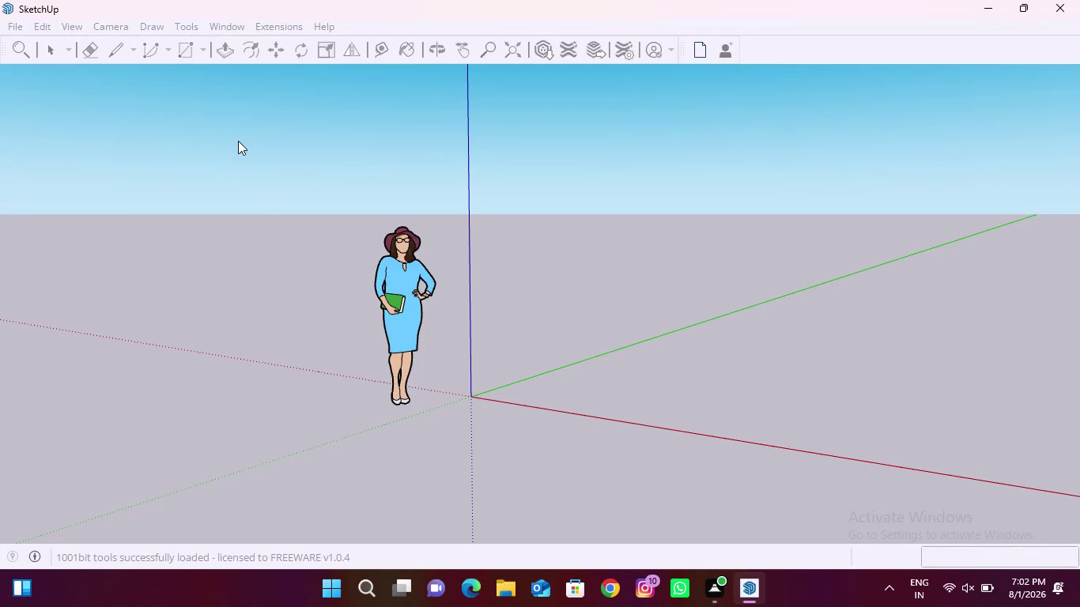
Close the Extension Errors notice and delete the default scale figure.
drag(252, 186, 521, 401)
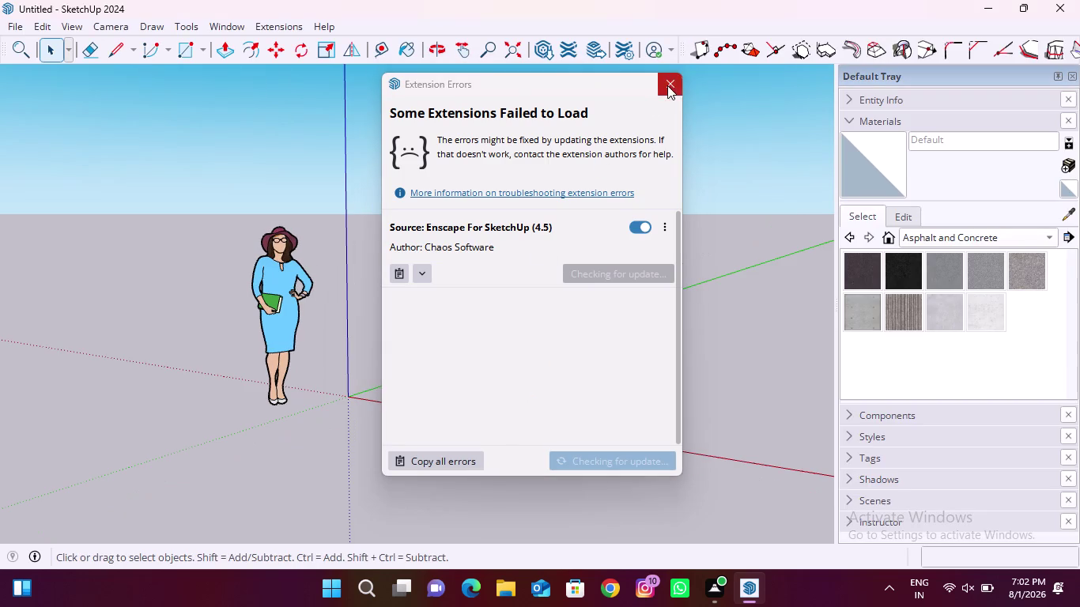
click(667, 86)
drag(140, 210, 369, 429)
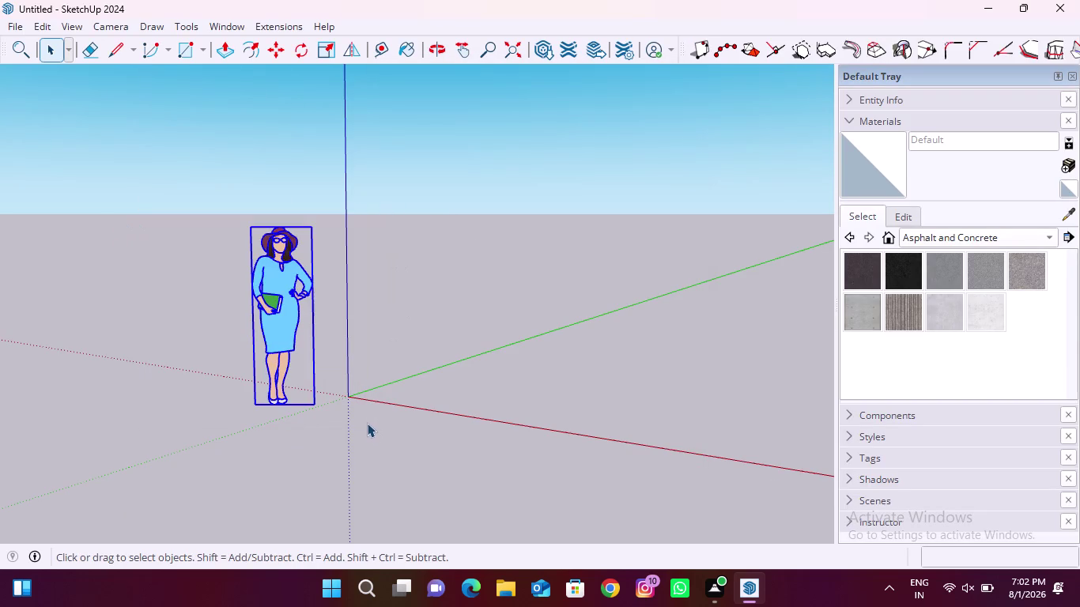
key(Delete)
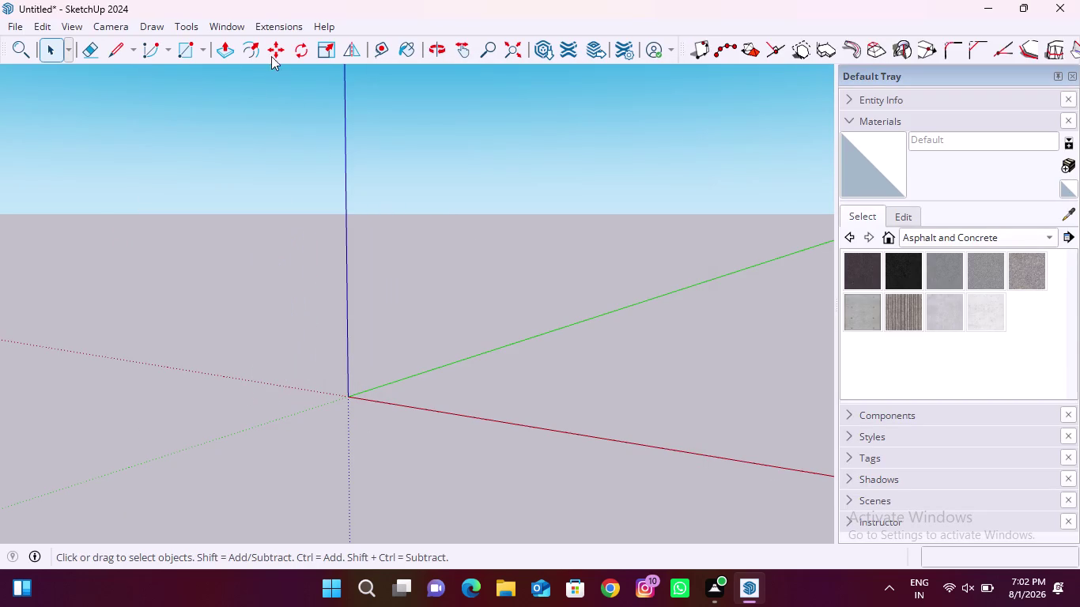
Start a test line along the red axis, then cancel it.
click(115, 57)
scroll(down, 3)
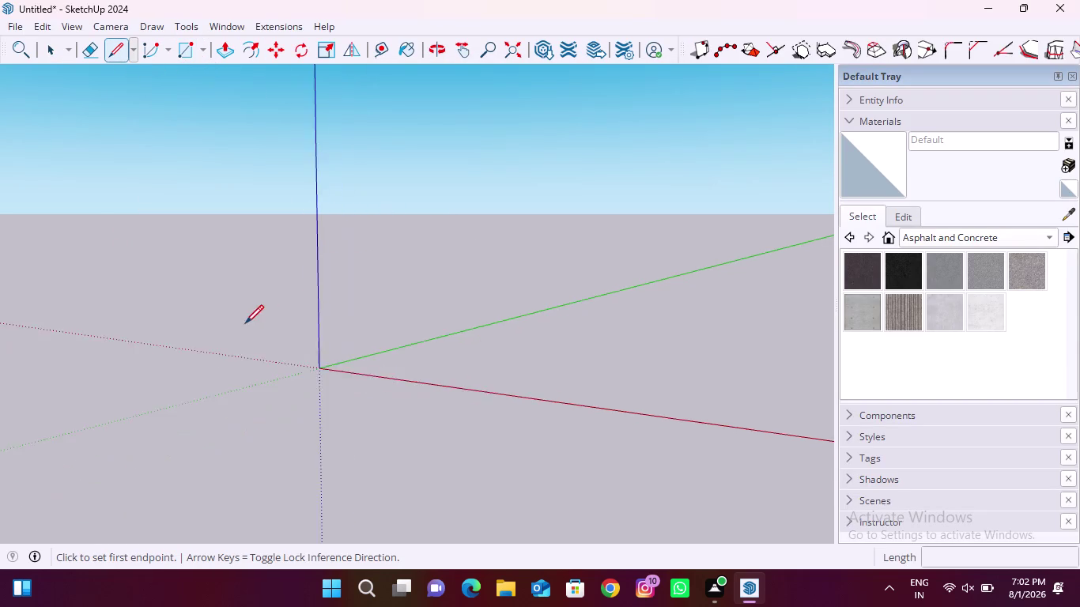
scroll(down, 3)
click(455, 339)
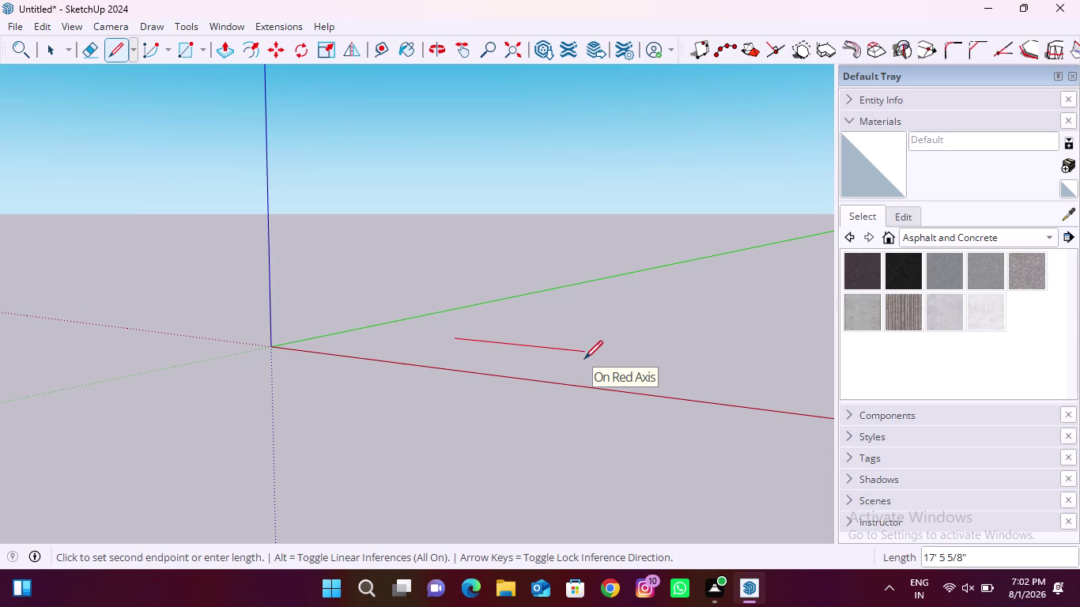
key(Escape)
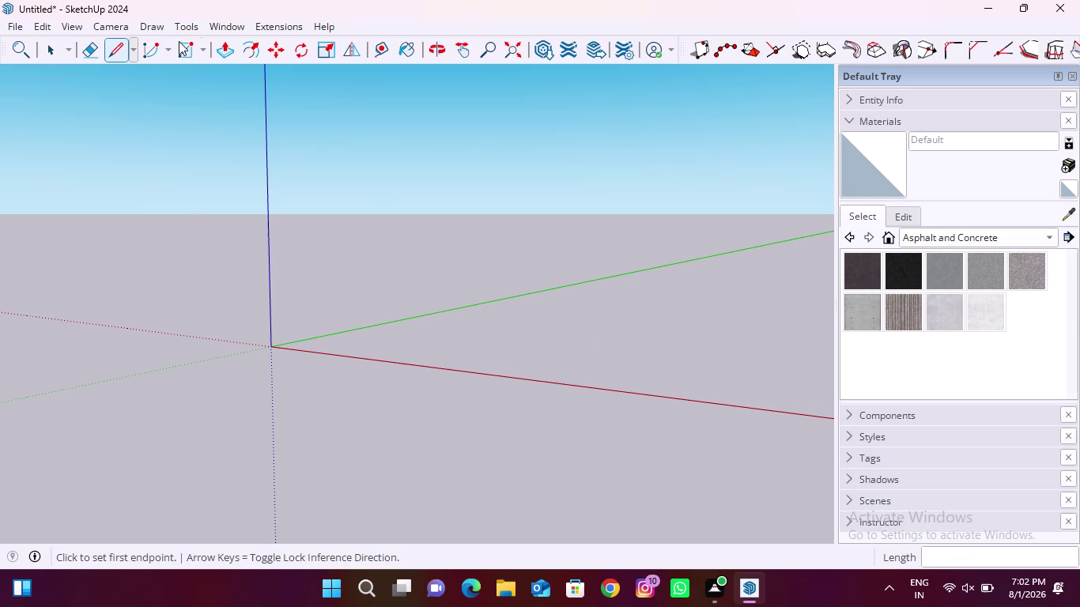
click(181, 31)
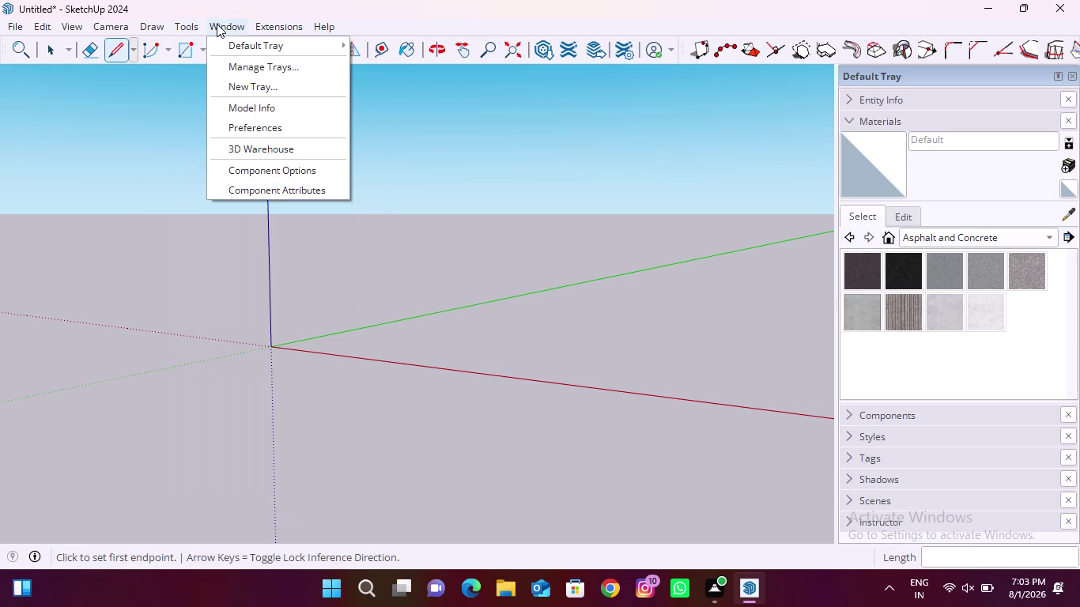
Set model units to Decimal format with 0.00" length precision and check Dimensions.
click(261, 103)
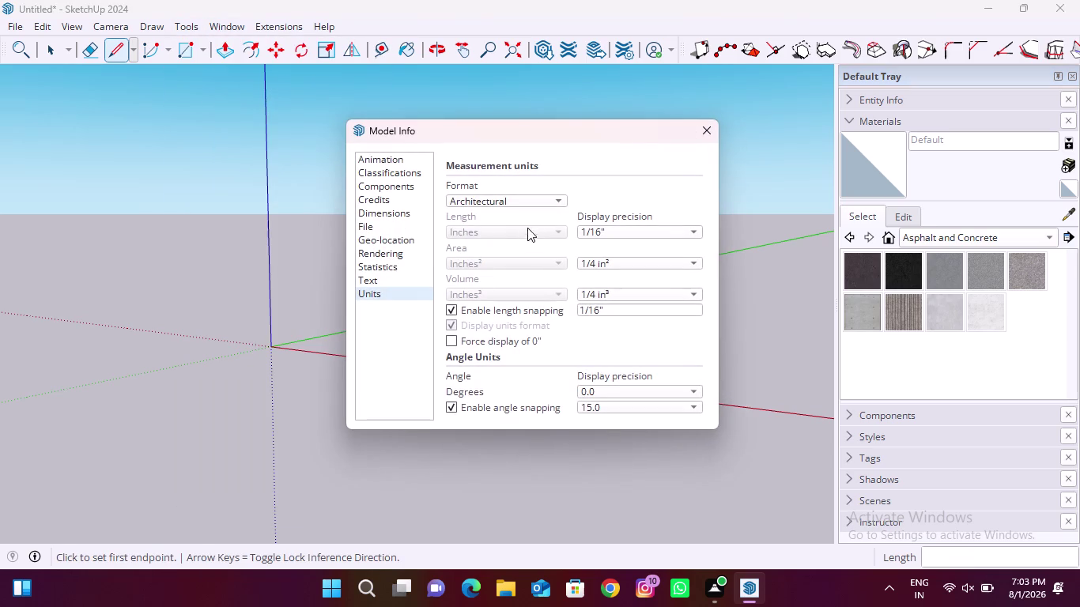
click(563, 203)
click(502, 243)
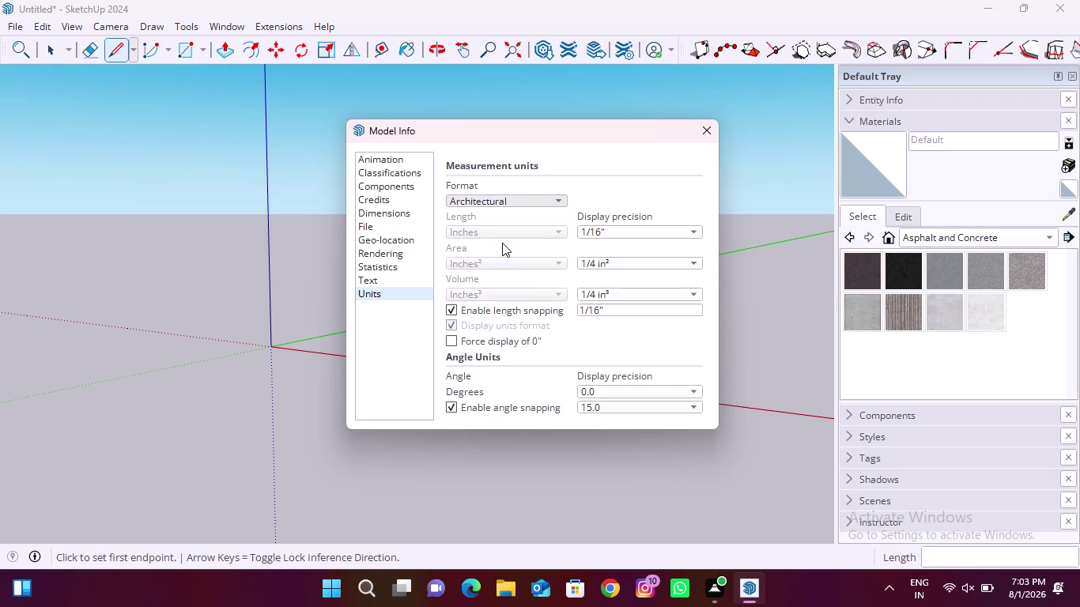
click(530, 233)
click(510, 237)
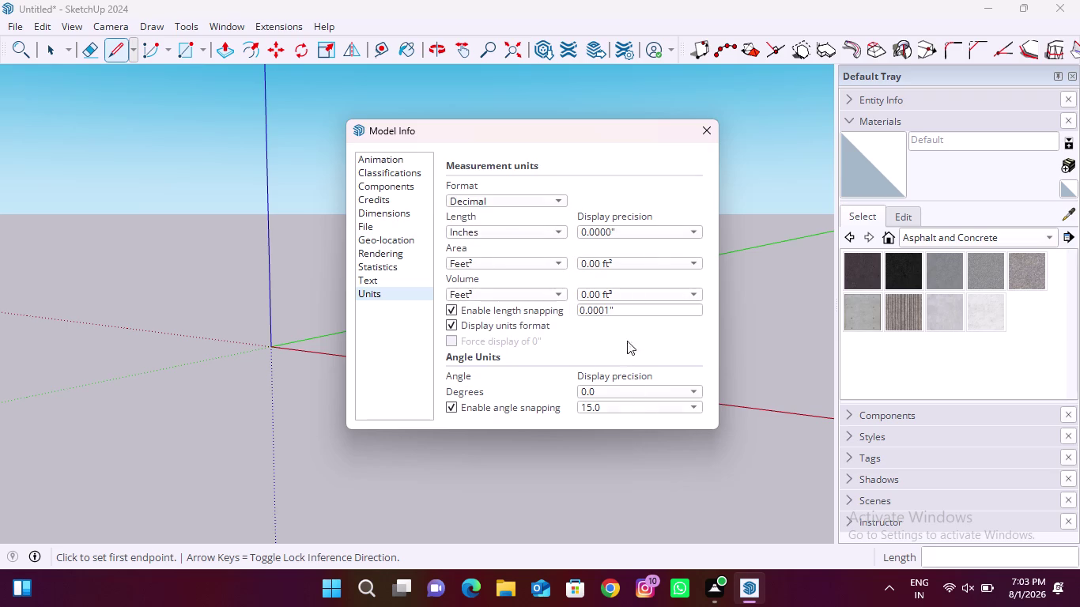
click(653, 233)
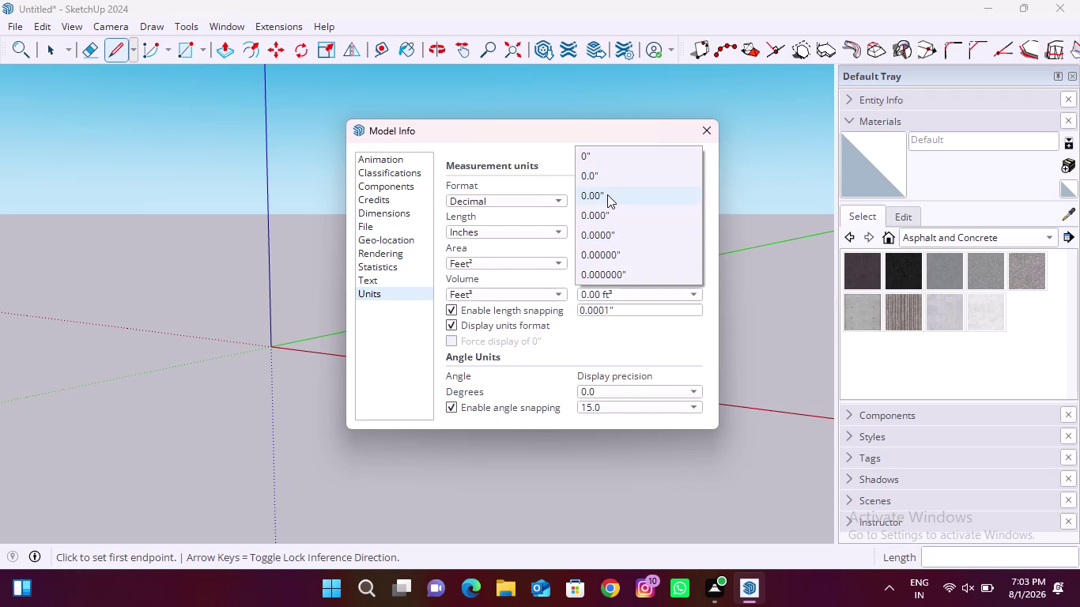
click(607, 195)
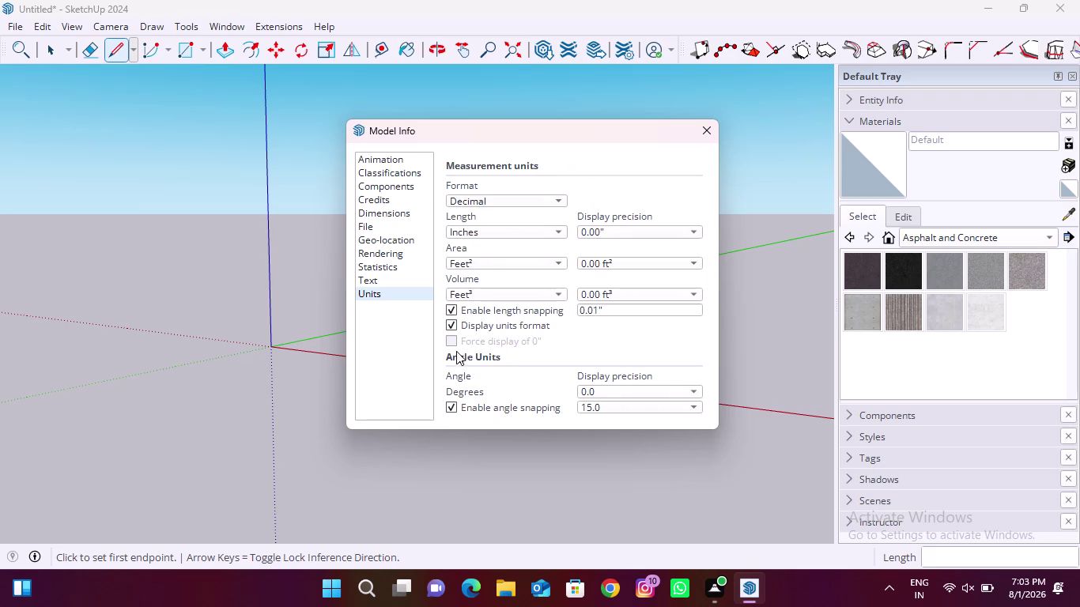
click(391, 213)
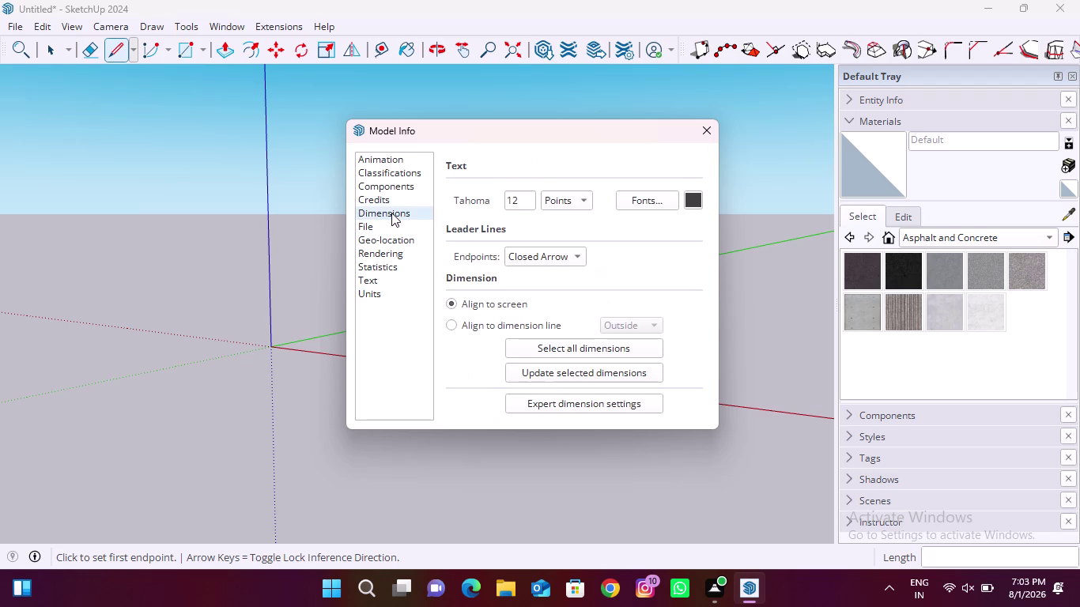
click(708, 125)
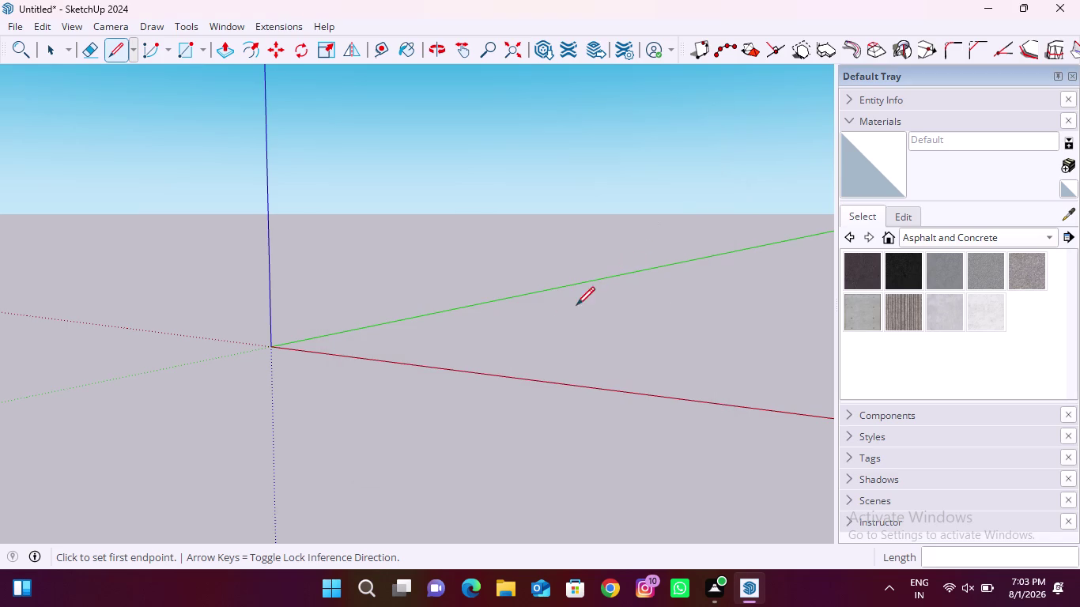
Draw a 10' test line along the red axis.
click(550, 320)
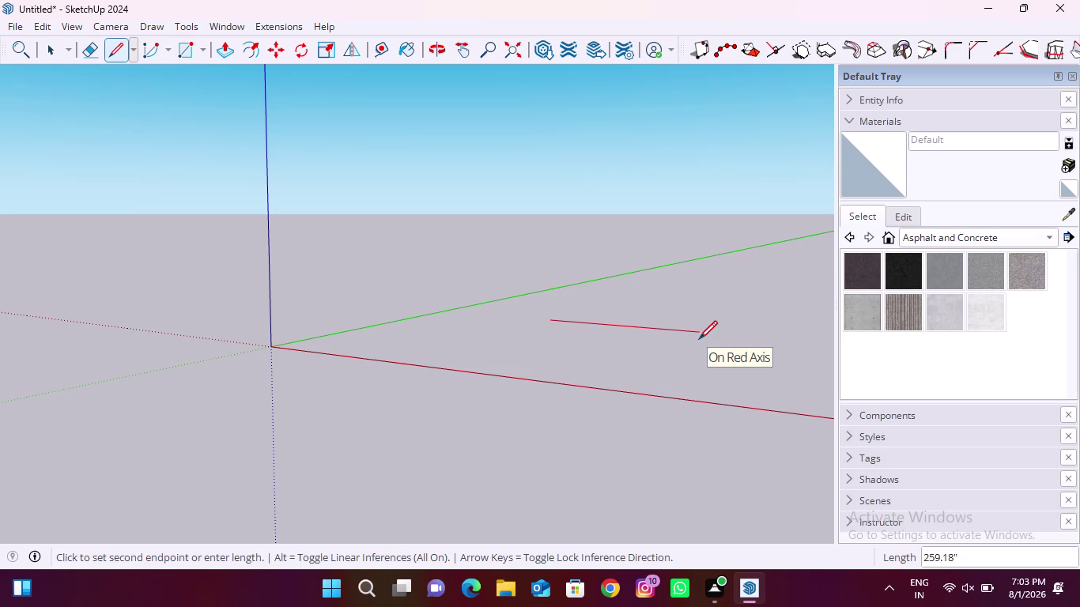
text(10')
key(Return)
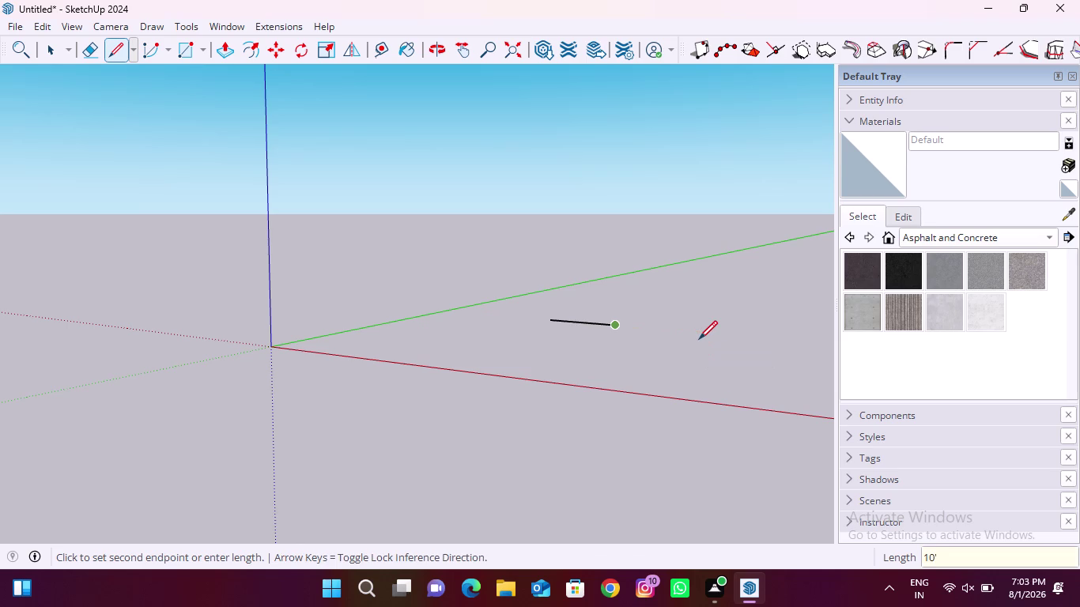
scroll(down, 3)
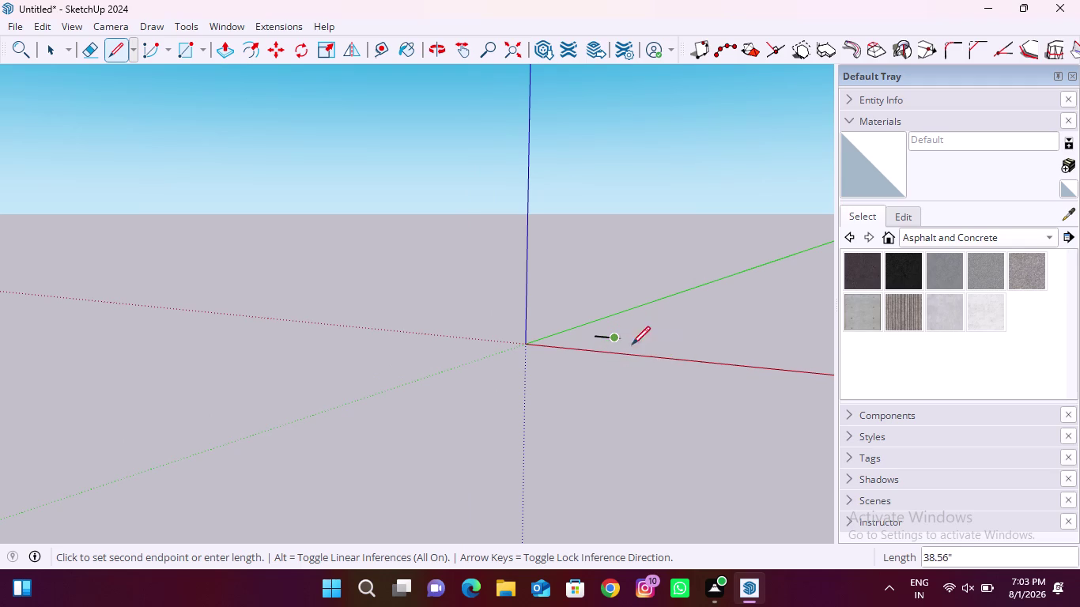
key(Escape)
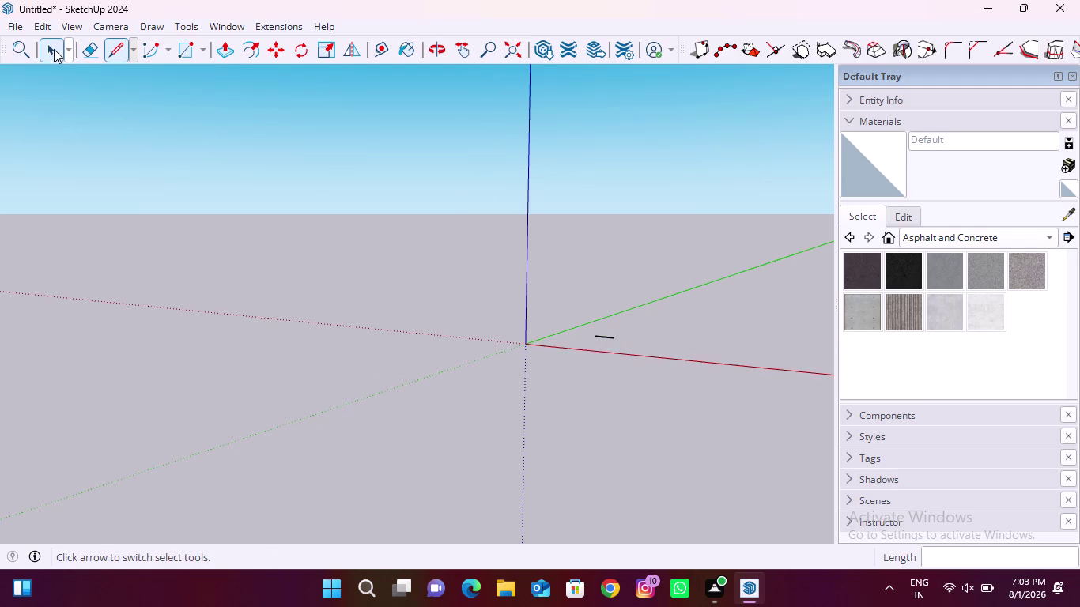
Delete the test line and orbit to look down on the axes.
click(54, 49)
drag(560, 309, 660, 379)
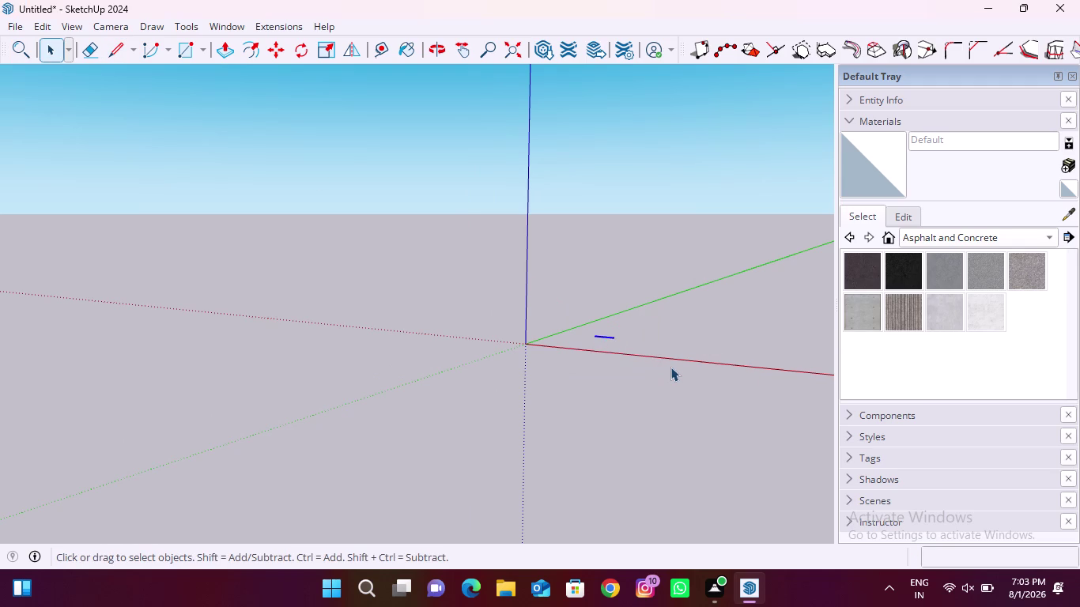
key(Delete)
scroll(down, 3)
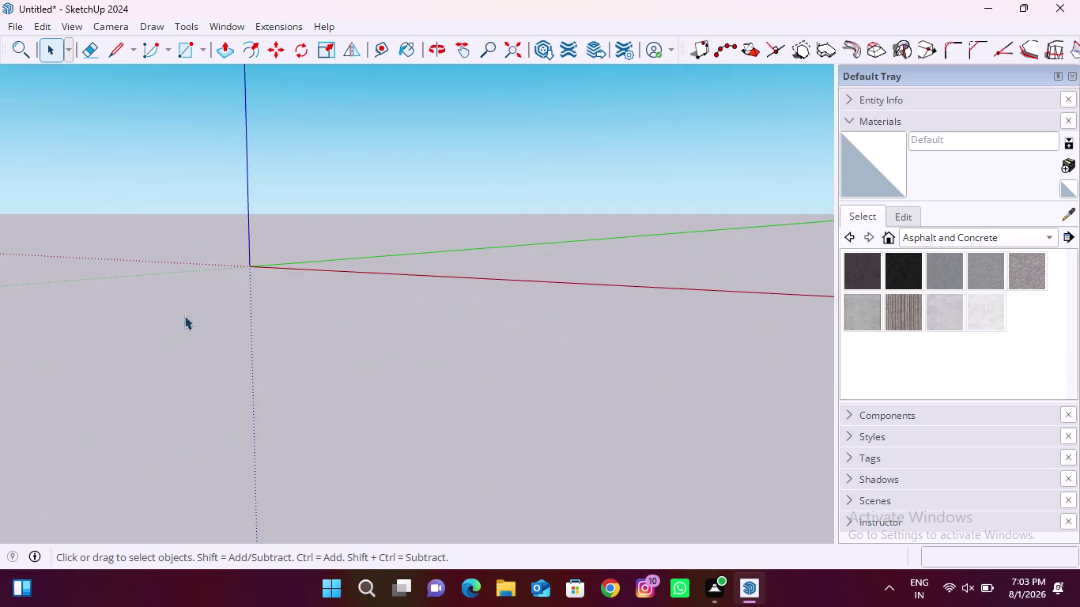
middle_drag(183, 278, 426, 339)
scroll(down, 3)
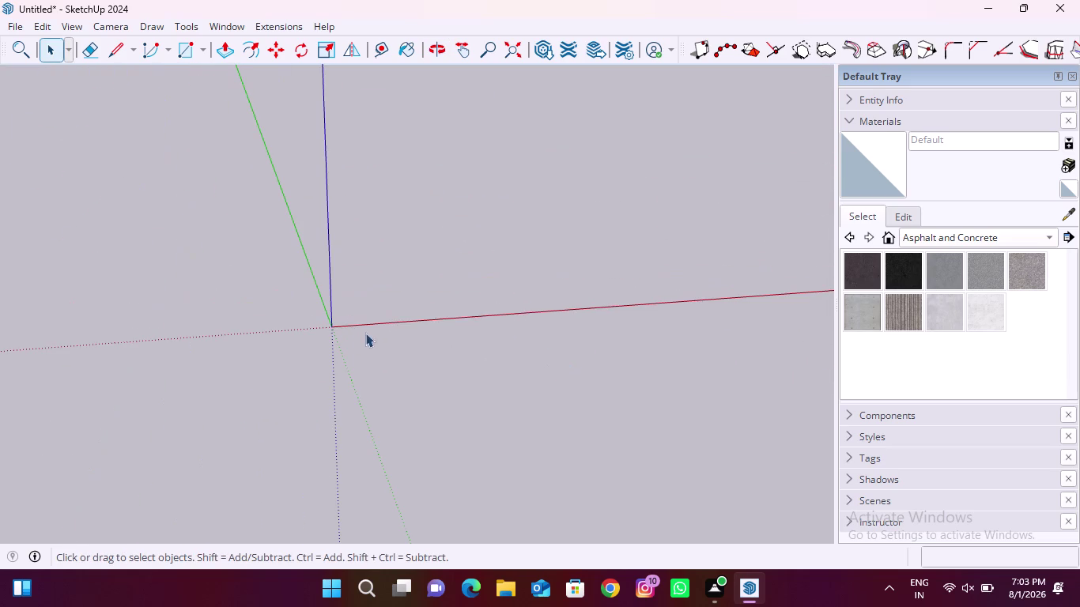
middle_drag(380, 341, 316, 328)
scroll(down, 3)
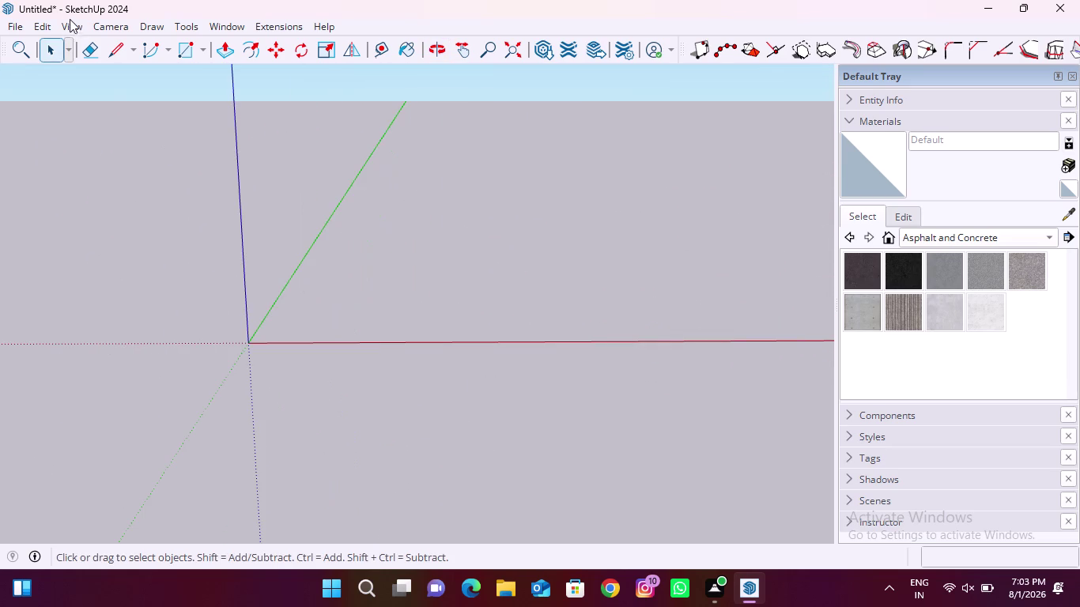
click(19, 27)
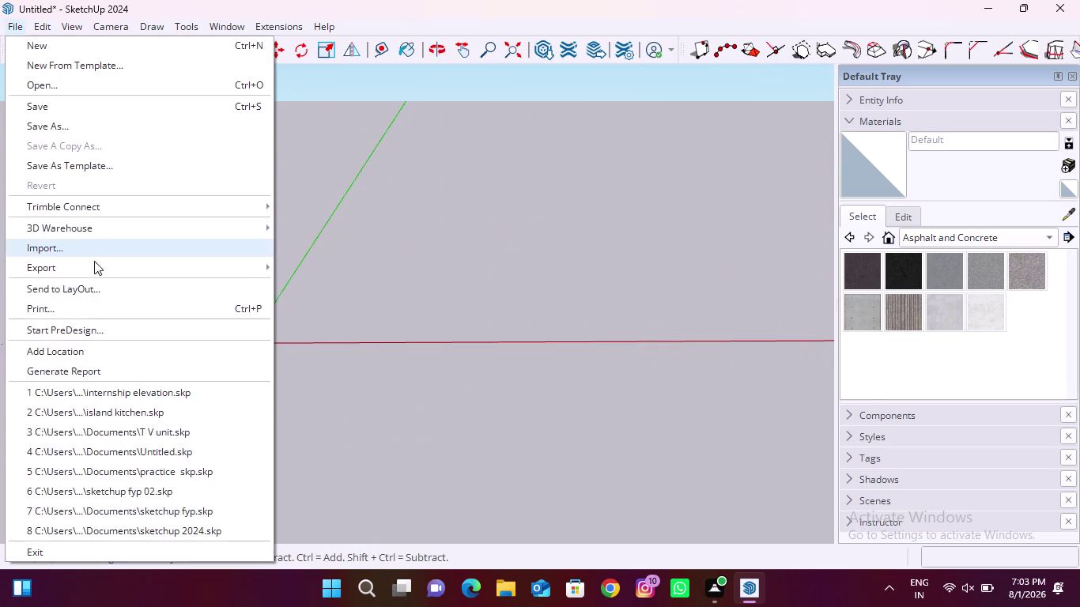
Import the house photo 'download (19)' and place it near the origin.
click(85, 249)
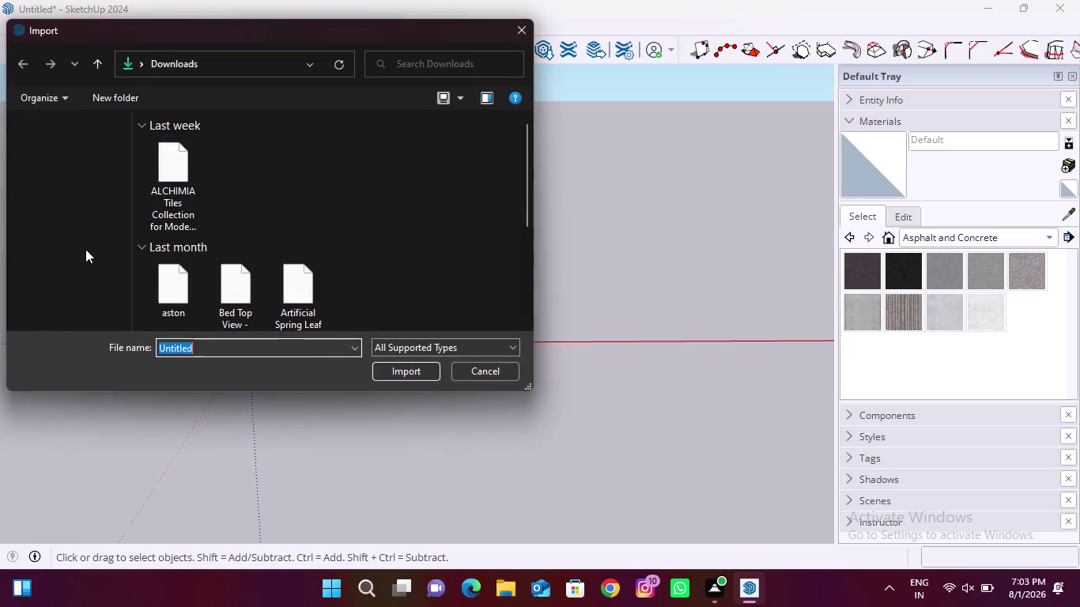
click(179, 174)
click(427, 430)
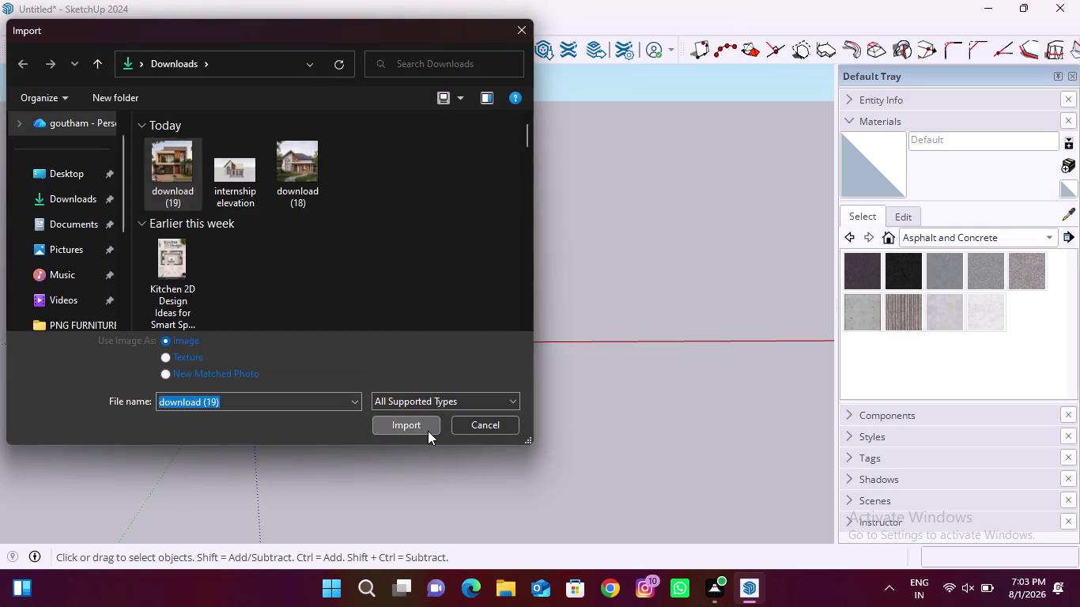
click(311, 321)
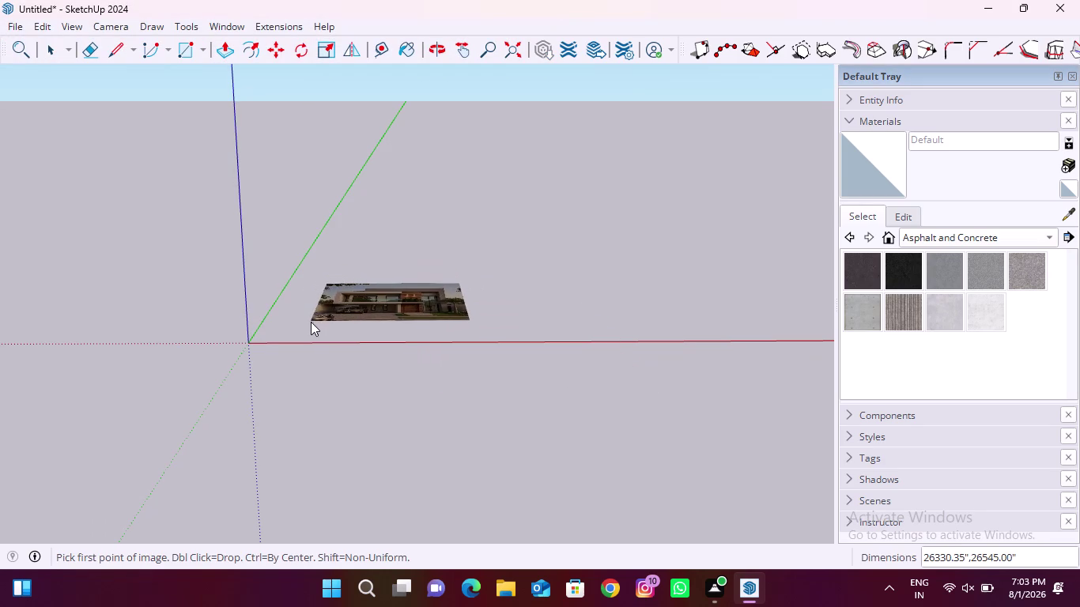
click(432, 269)
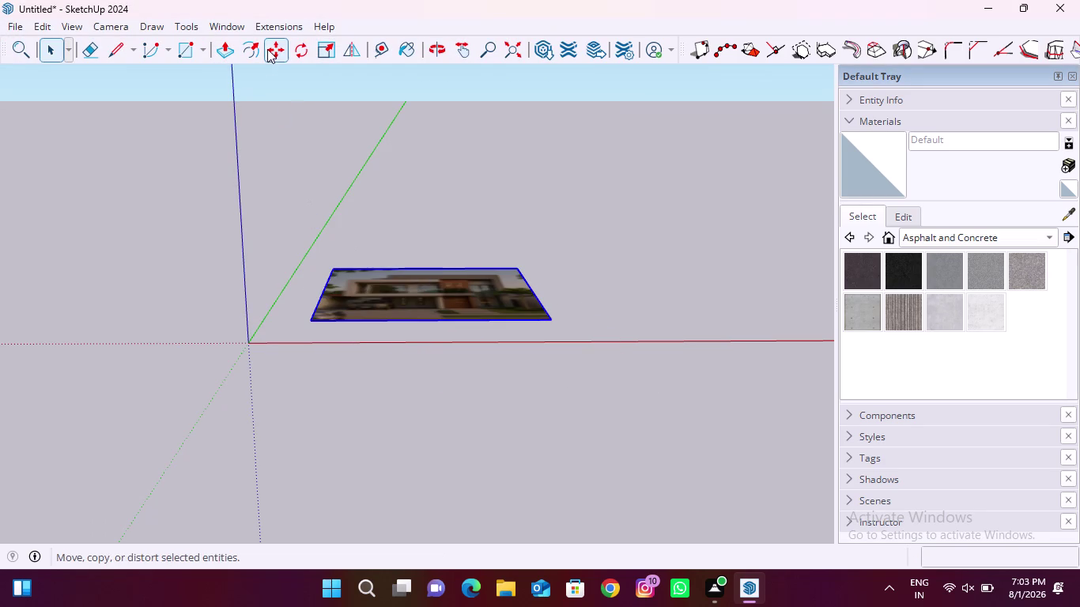
Rotate the photo 90° about the red axis so it stands upright.
drag(292, 47, 303, 66)
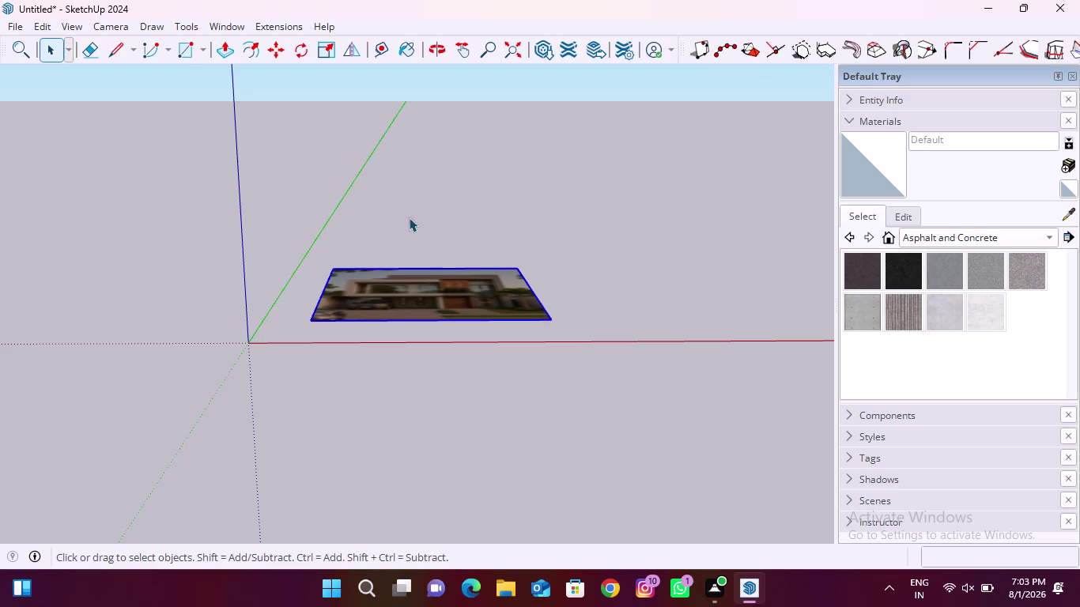
click(302, 55)
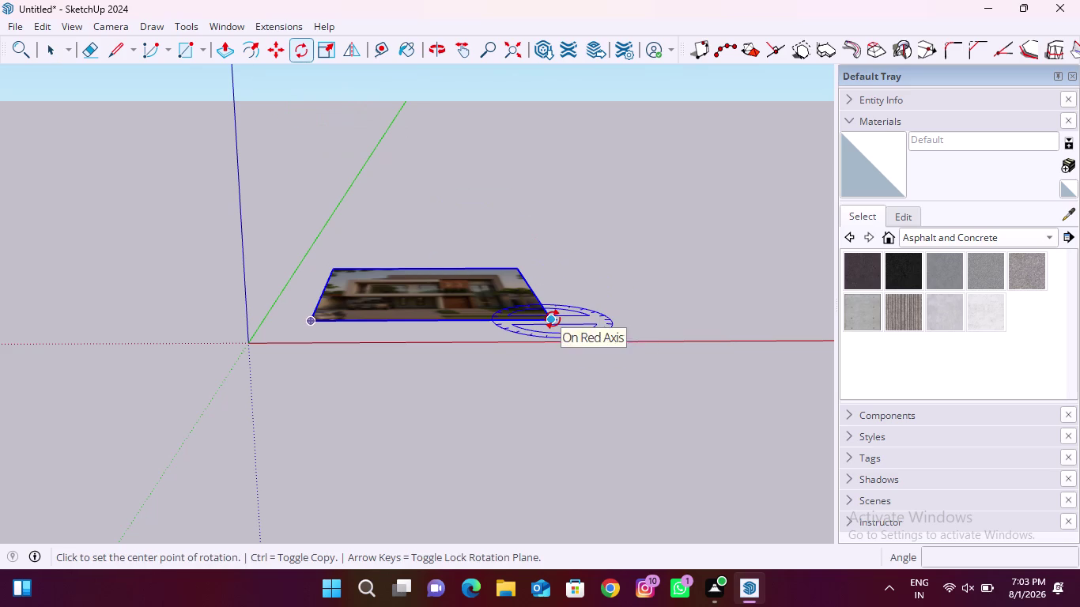
key(Right)
click(553, 317)
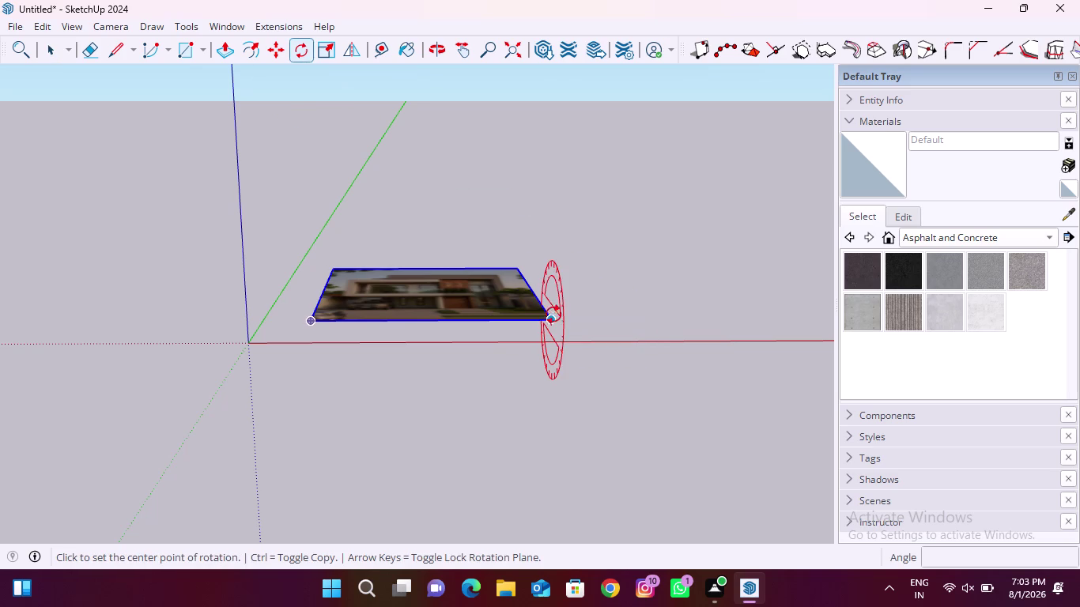
click(518, 260)
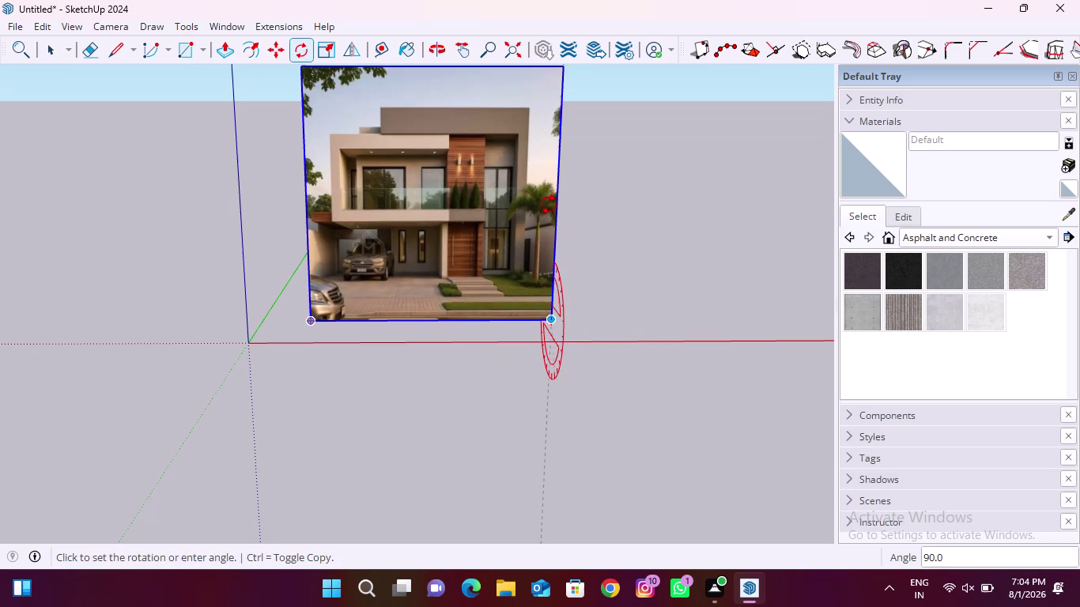
click(548, 205)
scroll(down, 3)
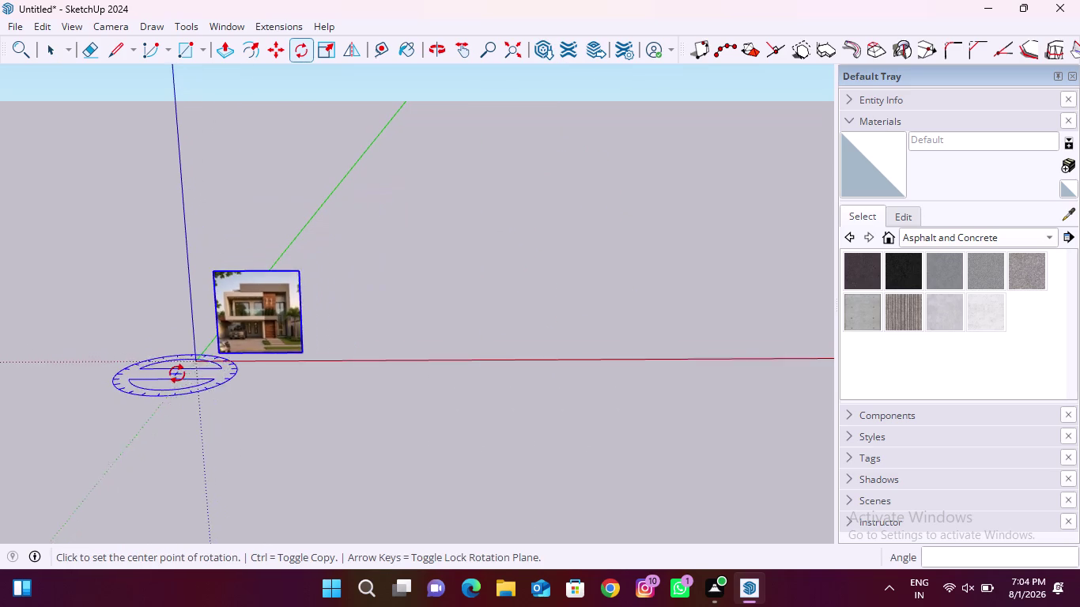
Zoom the view in and out around the upright photo.
key(space)
click(121, 53)
scroll(down, 3)
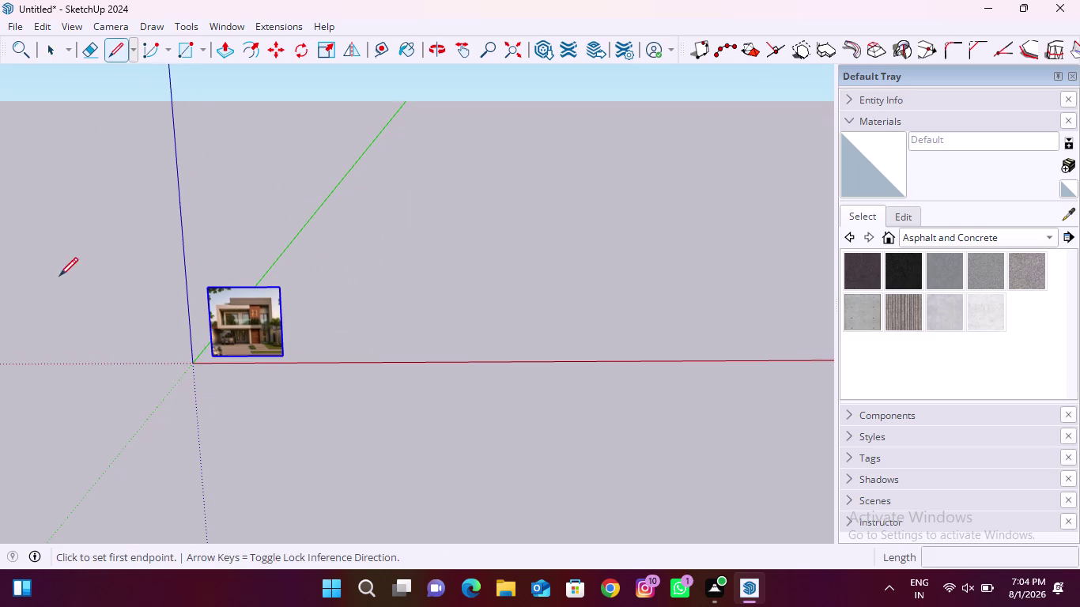
scroll(down, 3)
scroll(up, 3)
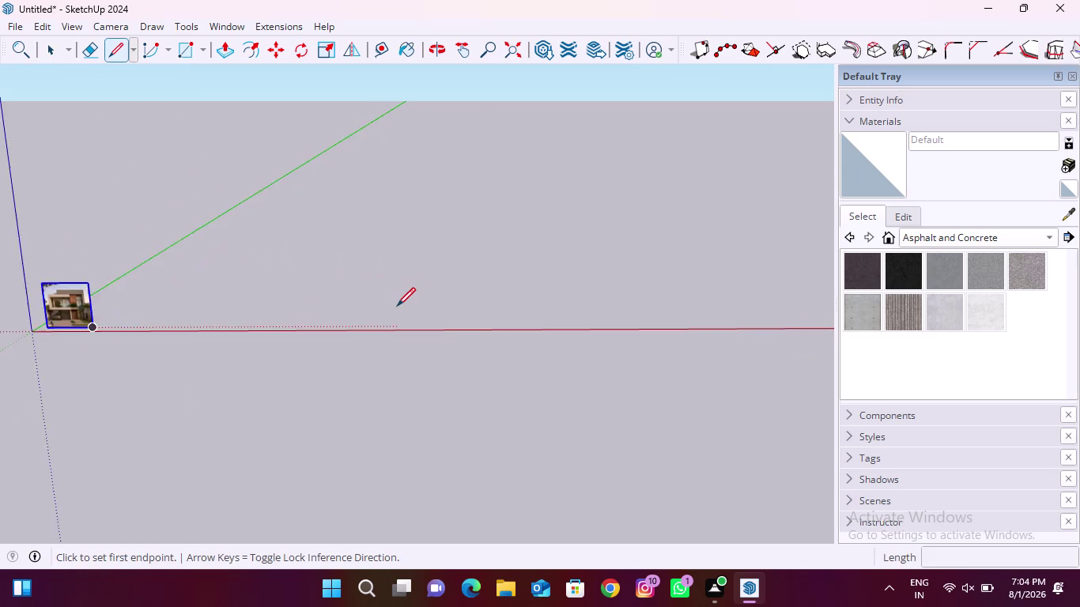
scroll(up, 3)
scroll(up, 3)
scroll(down, 3)
scroll(down, 3)
key(space)
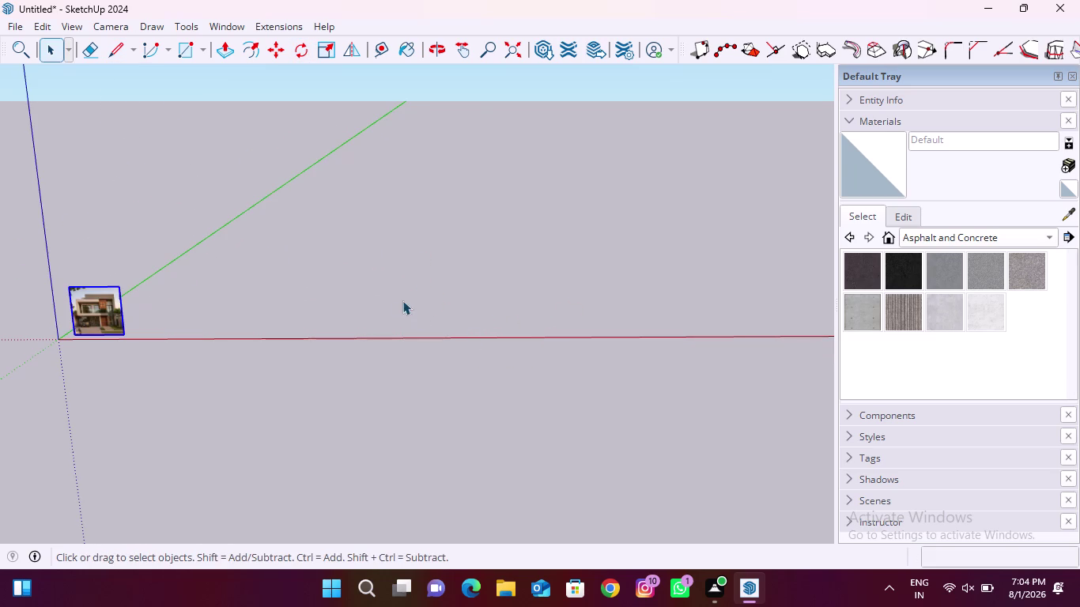
Draw a 3' (36-inch) line along the red axis in empty space.
click(118, 57)
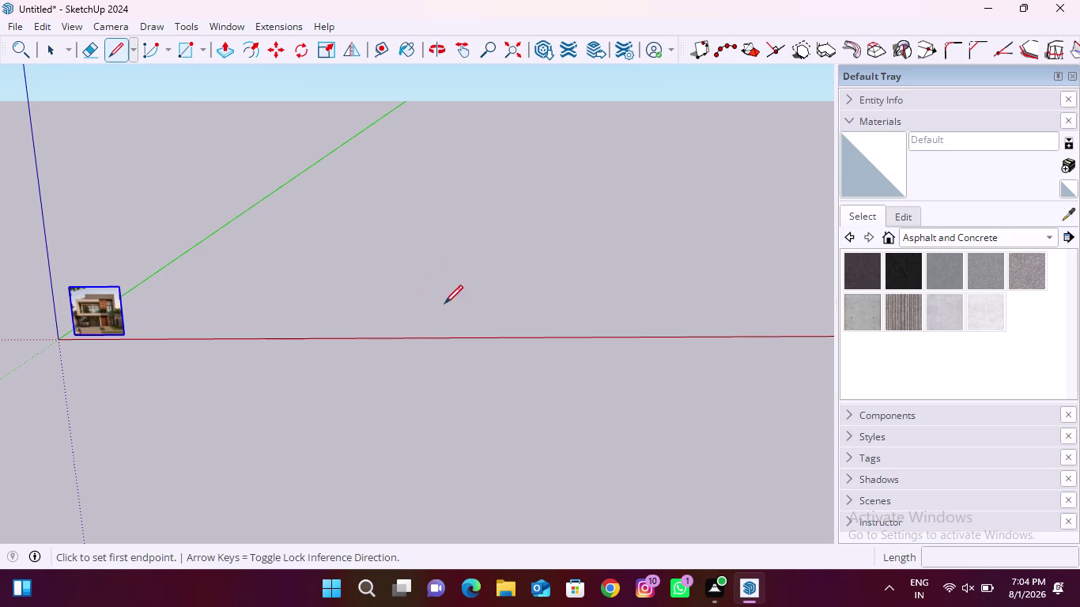
click(515, 303)
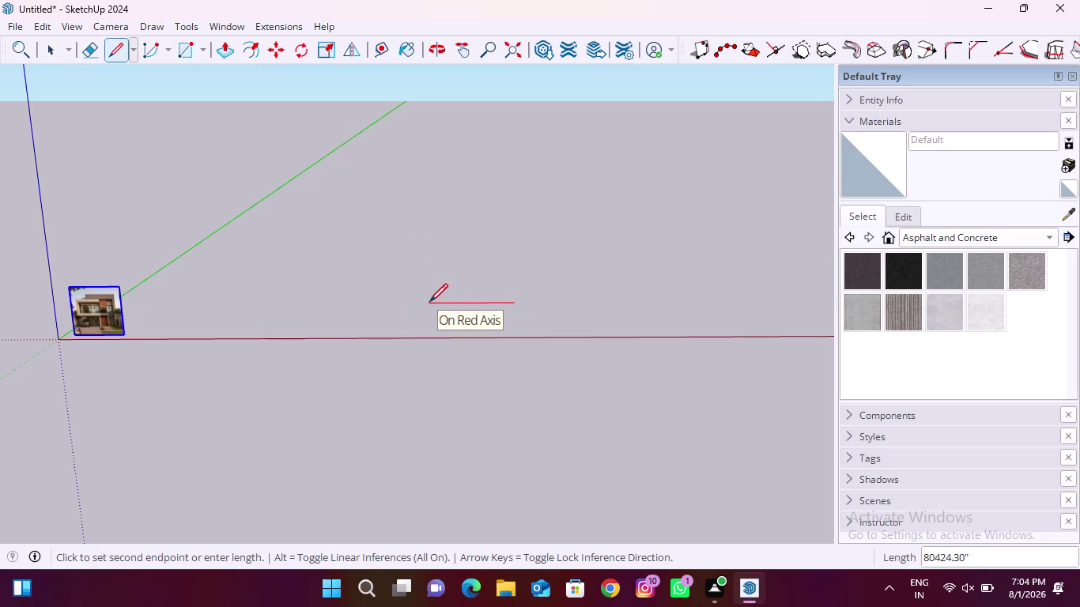
text(3)
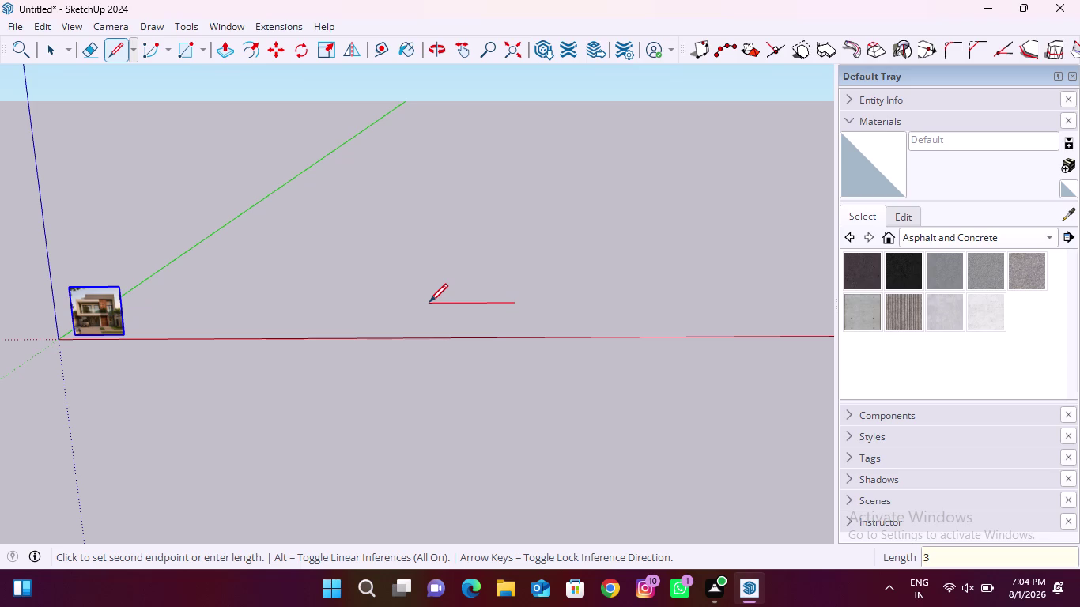
text(')
key(Return)
scroll(up, 3)
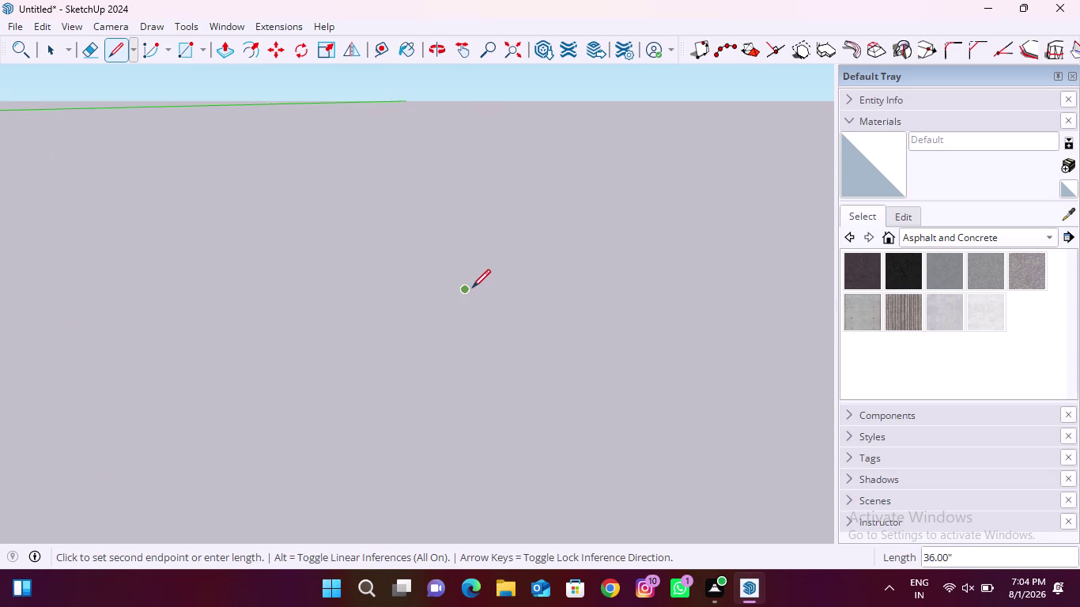
scroll(up, 3)
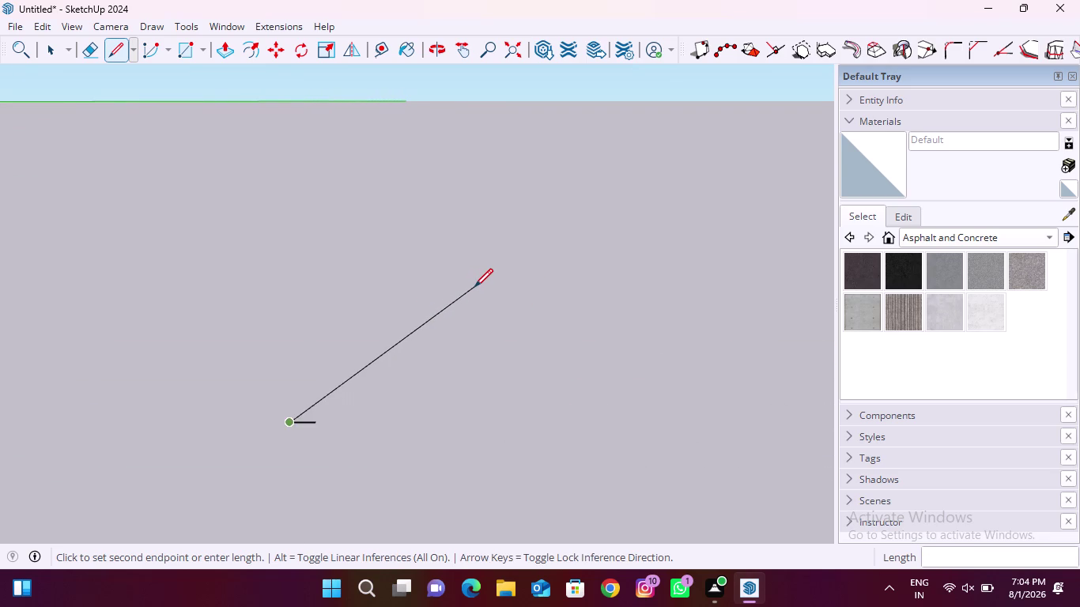
key(Escape)
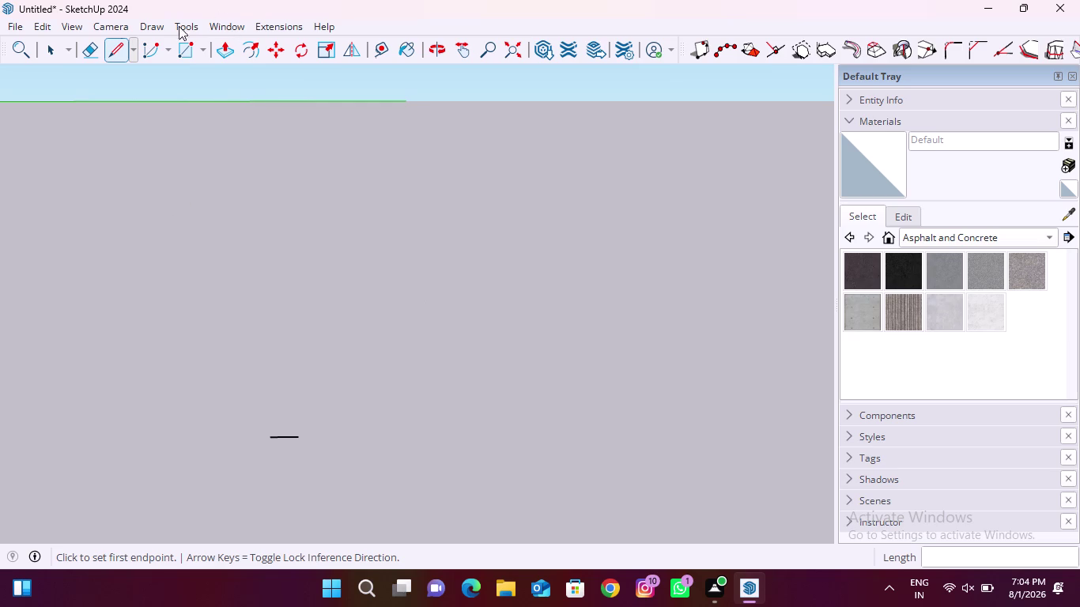
Add a 36.00" linear dimension between the line's two endpoints.
click(180, 24)
click(244, 386)
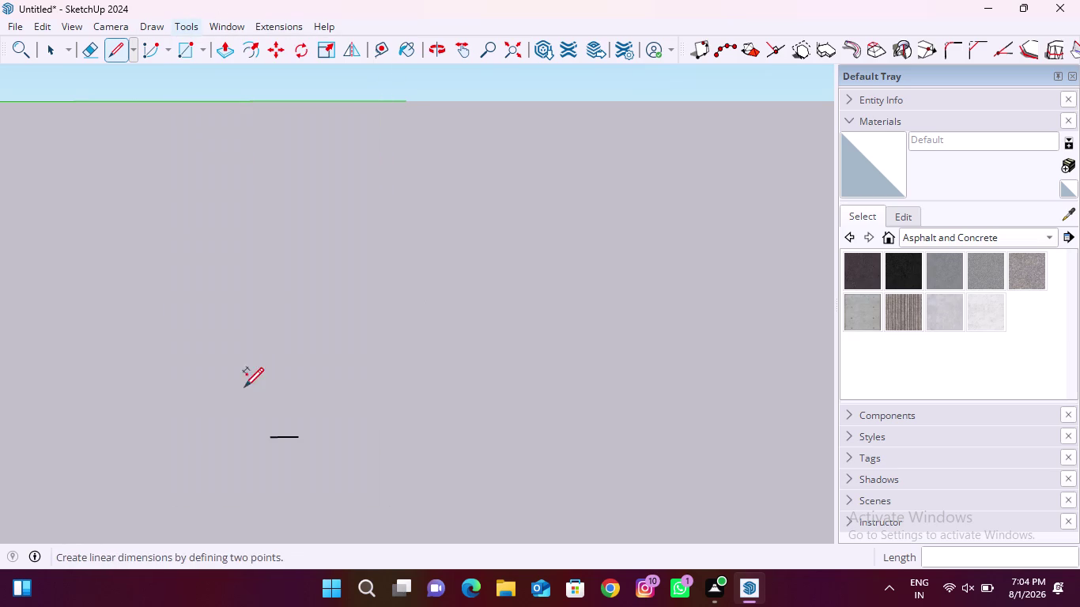
click(271, 434)
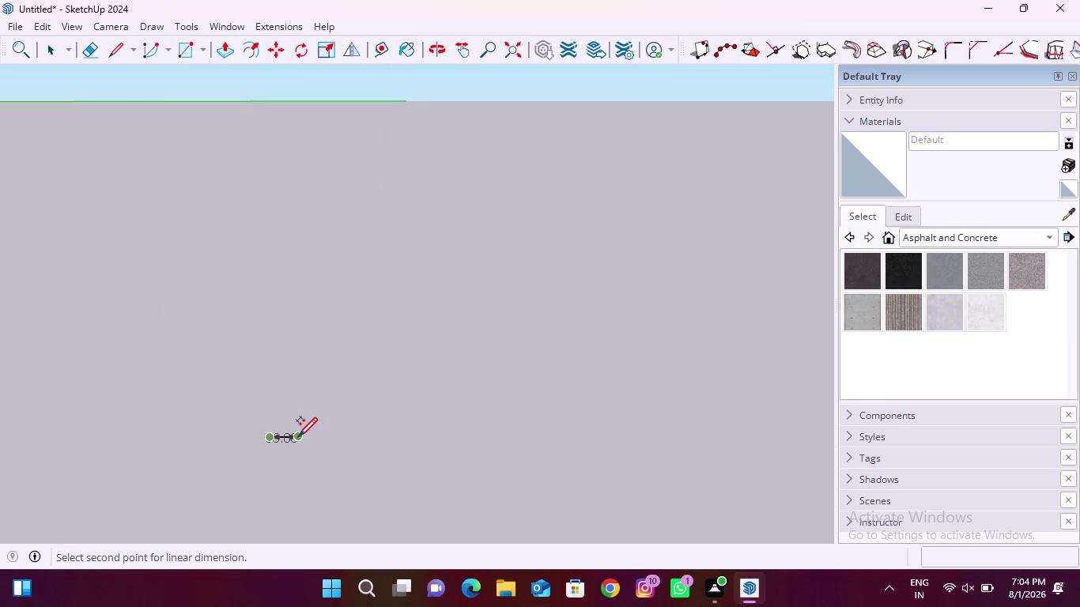
click(299, 436)
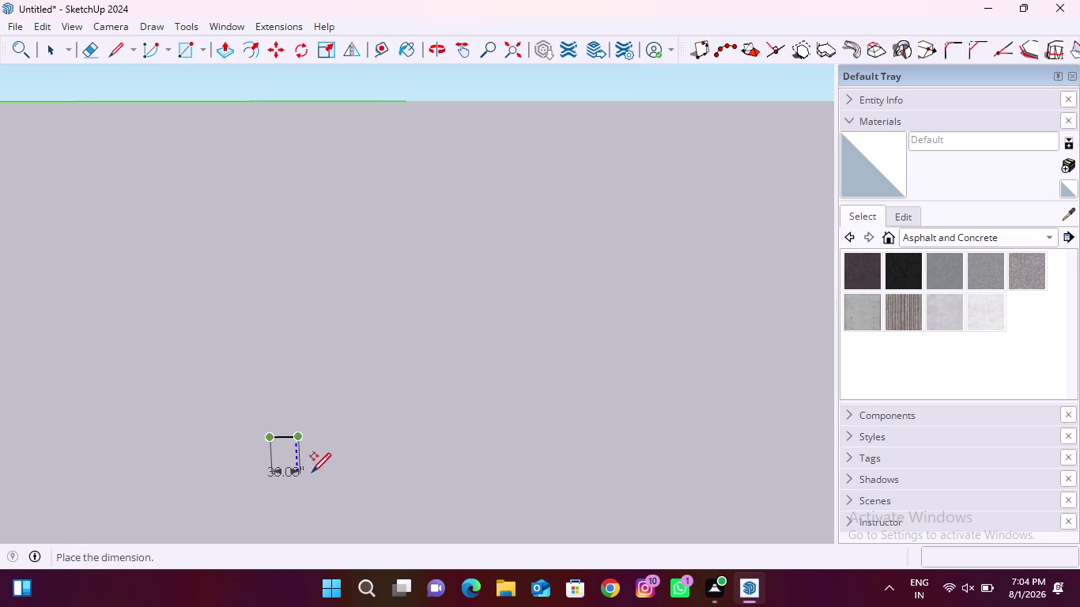
click(312, 471)
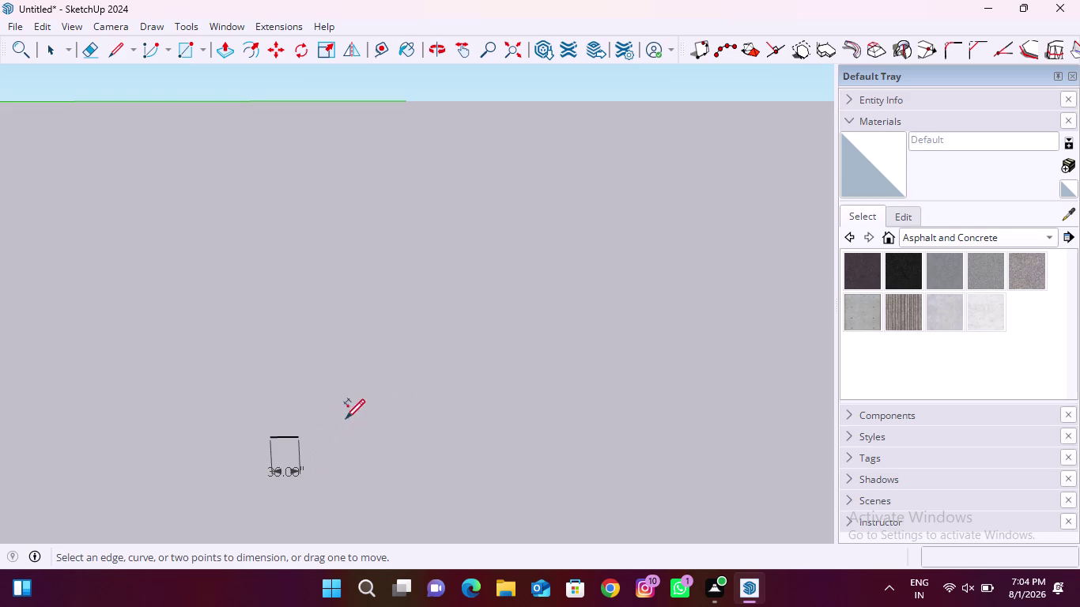
scroll(down, 3)
key(Escape)
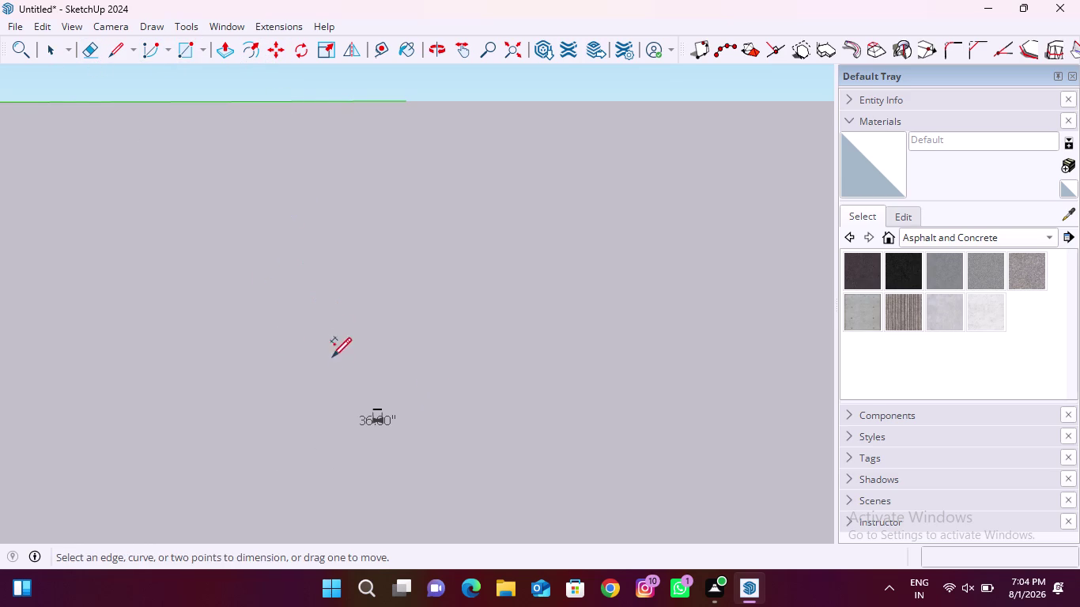
Select the line with its dimension and start moving them.
key(space)
drag(314, 373, 443, 488)
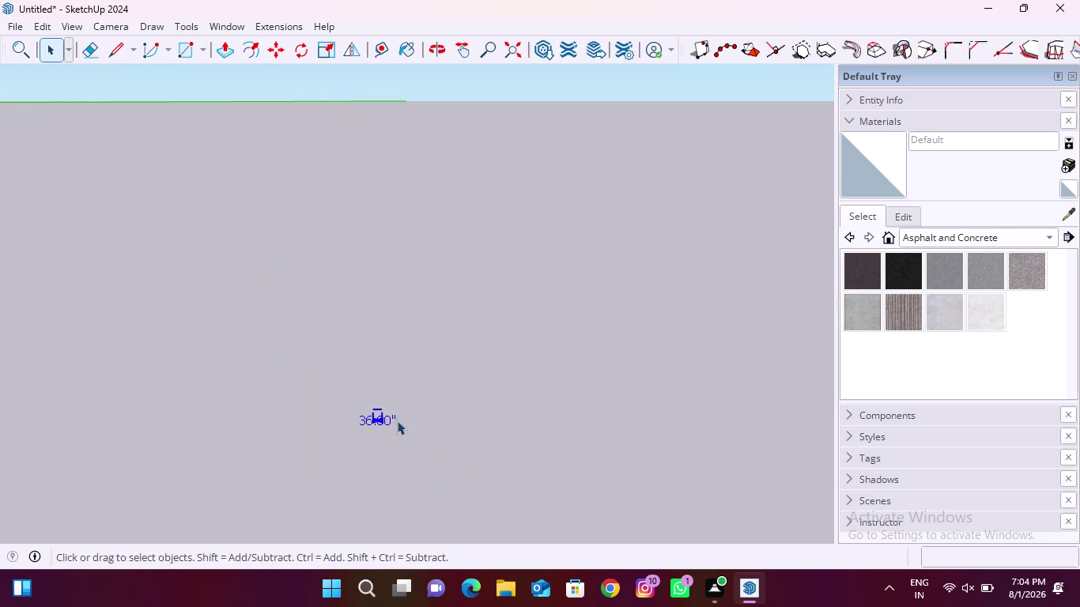
key(m)
key(space)
click(377, 419)
key(m)
drag(379, 417, 349, 415)
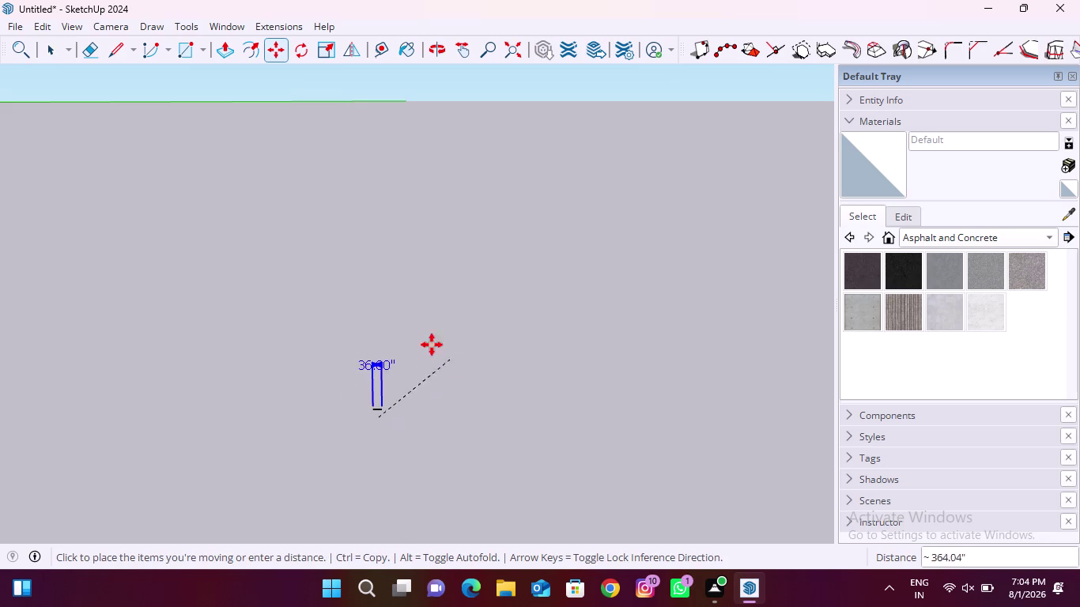
Cancel the move, delete the dimension label, and select the line.
key(Escape)
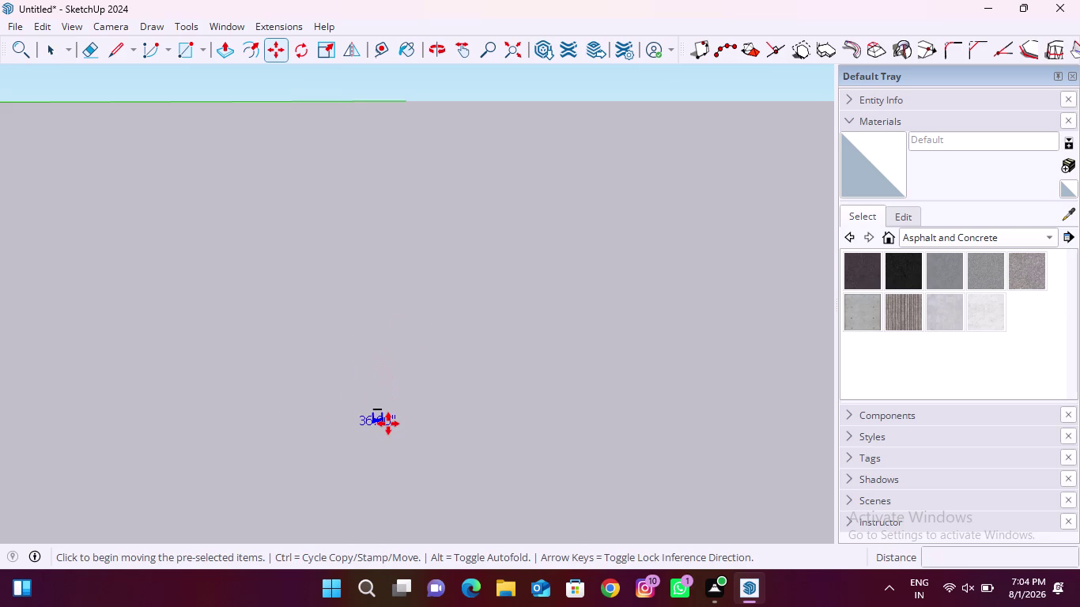
key(Delete)
key(space)
drag(329, 381, 461, 471)
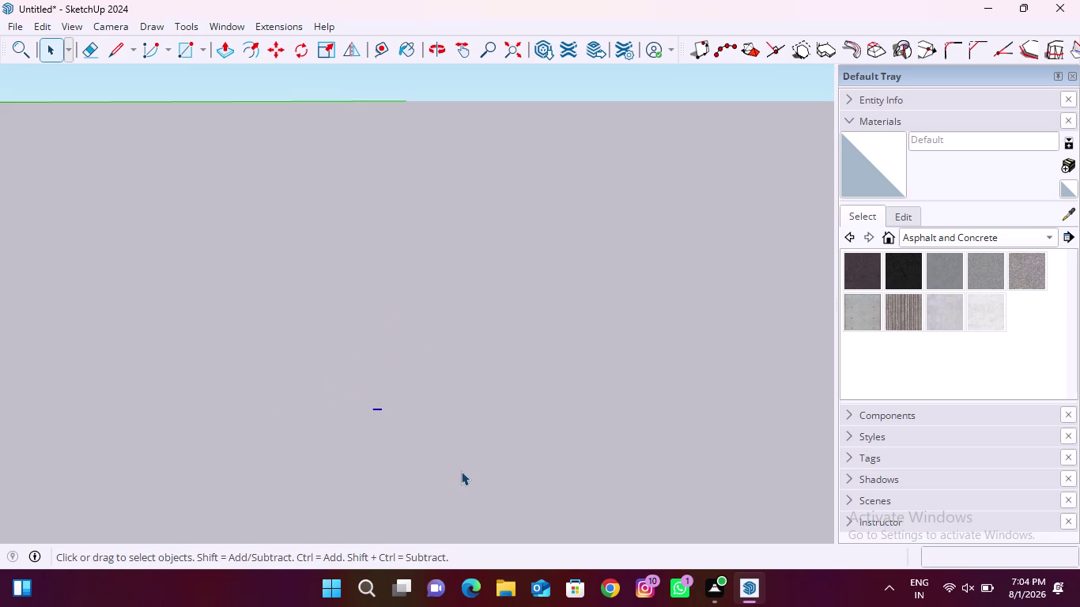
Move the 36-inch line to a new spot in empty space.
key(m)
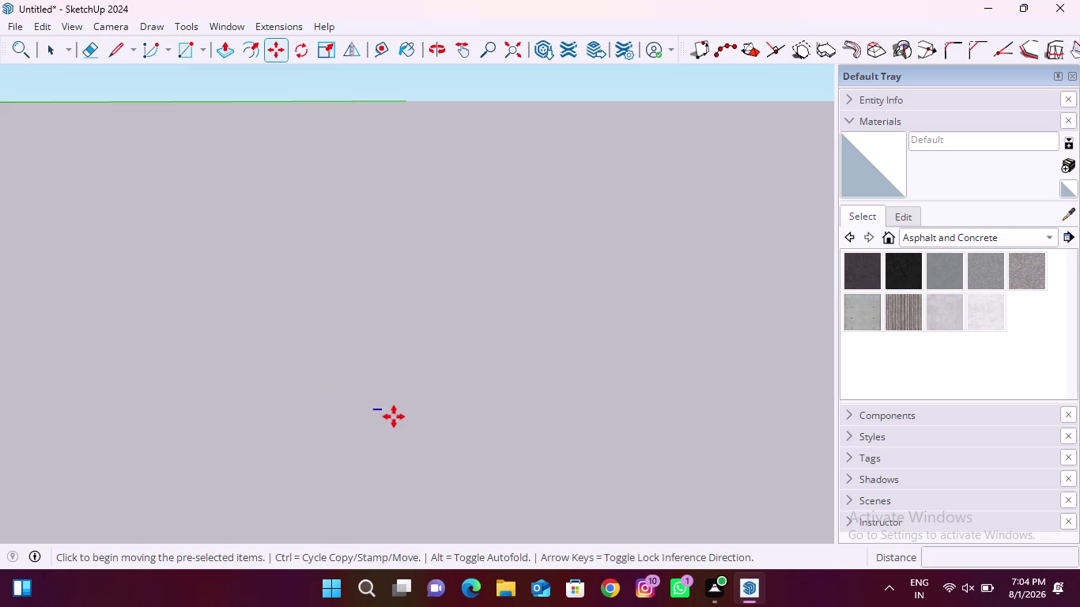
click(383, 410)
scroll(down, 3)
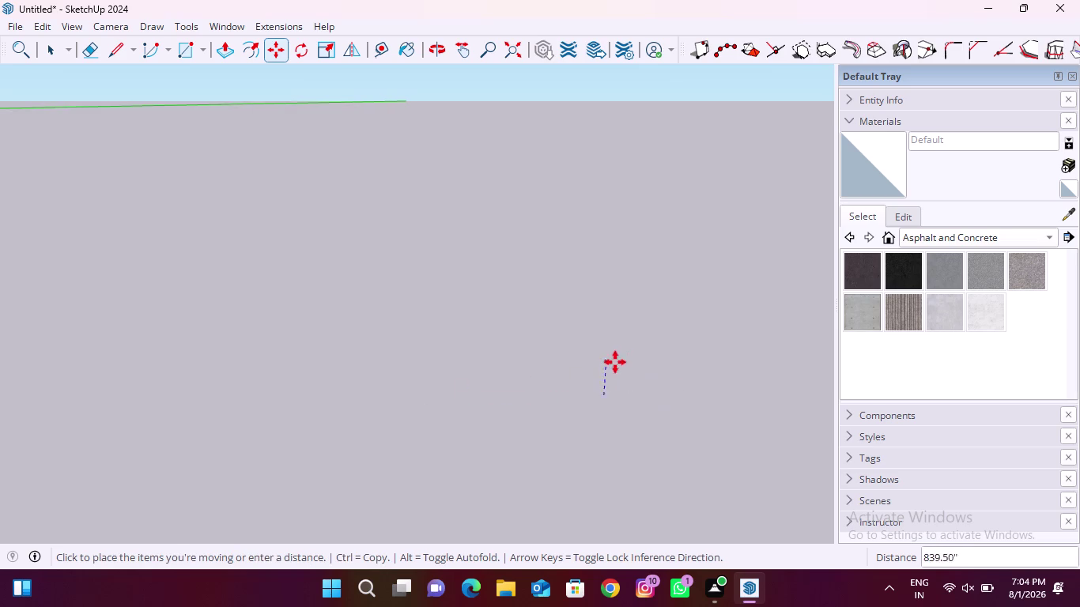
scroll(down, 3)
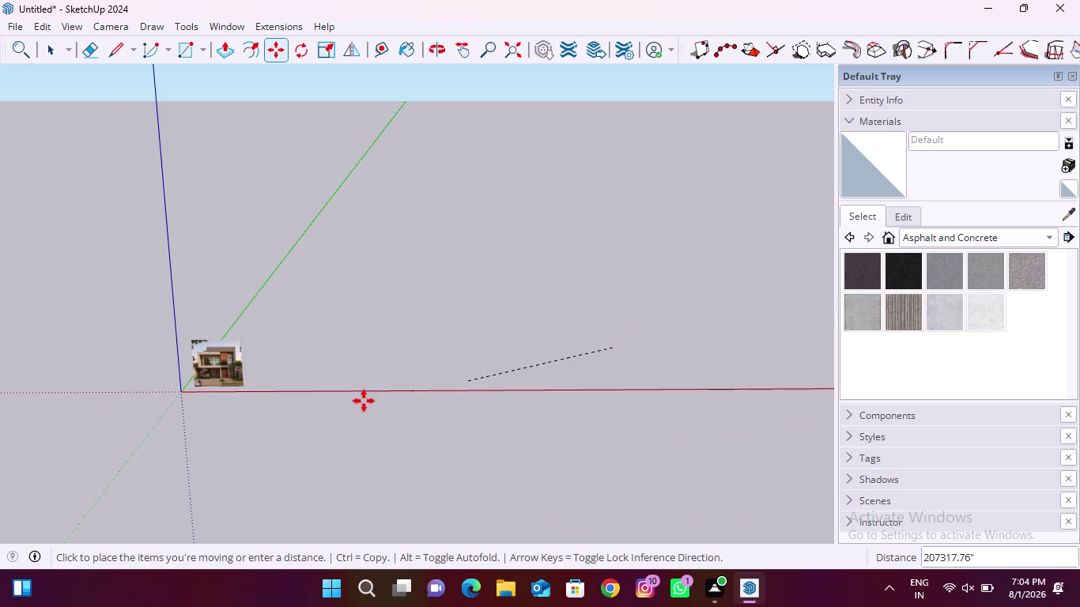
scroll(up, 3)
scroll(up, 3)
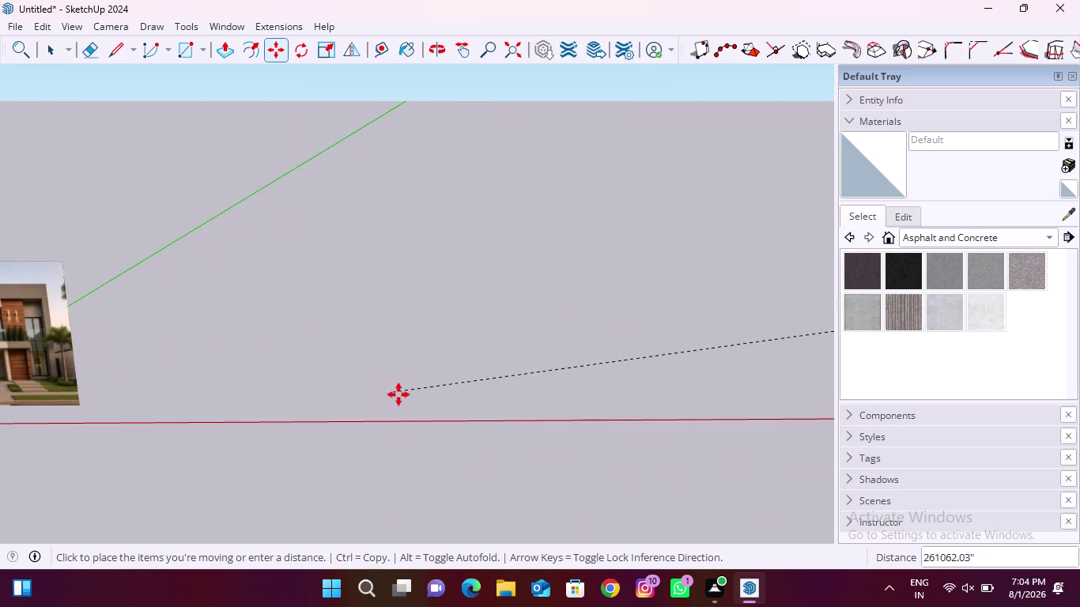
click(399, 395)
scroll(up, 3)
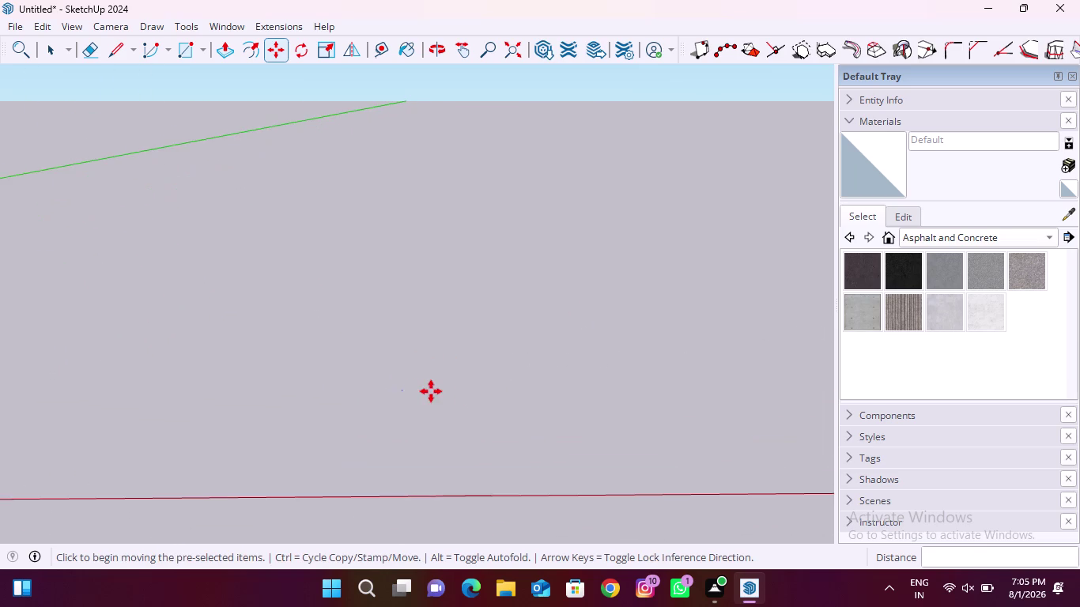
scroll(up, 3)
scroll(up, 3)
scroll(up, 3)
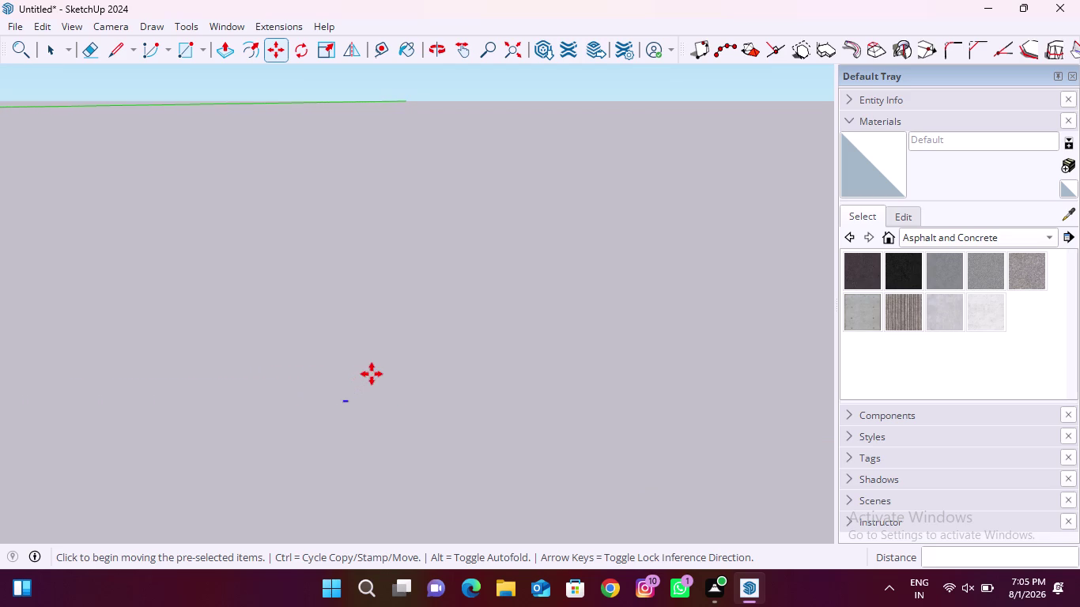
scroll(up, 3)
scroll(up, 3)
scroll(down, 3)
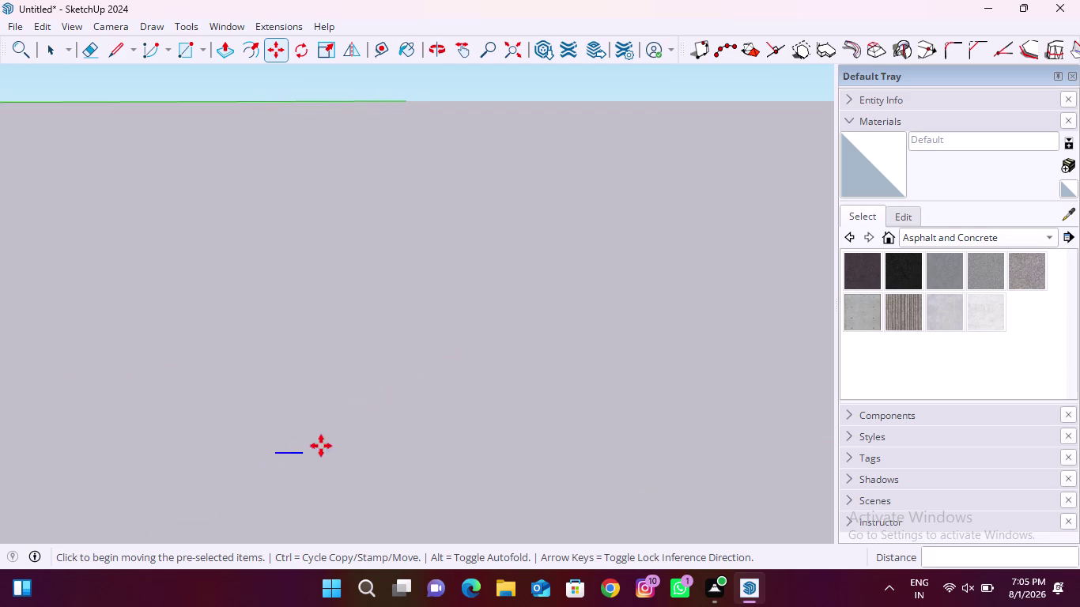
scroll(up, 3)
scroll(up, 3)
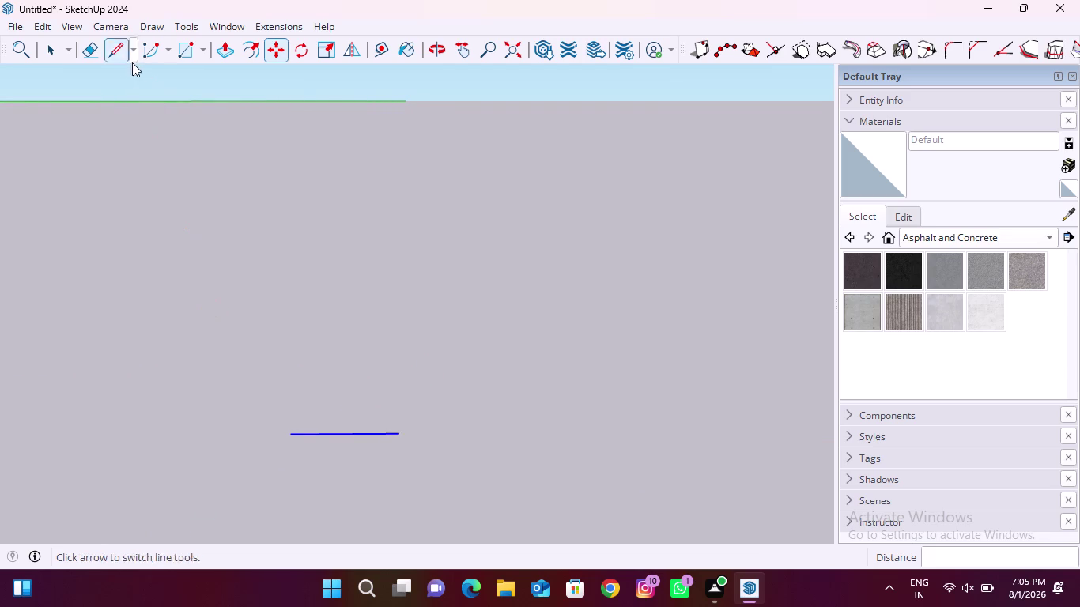
Start the outline at the blue line's end with 2', 6' and 2' segments.
click(108, 56)
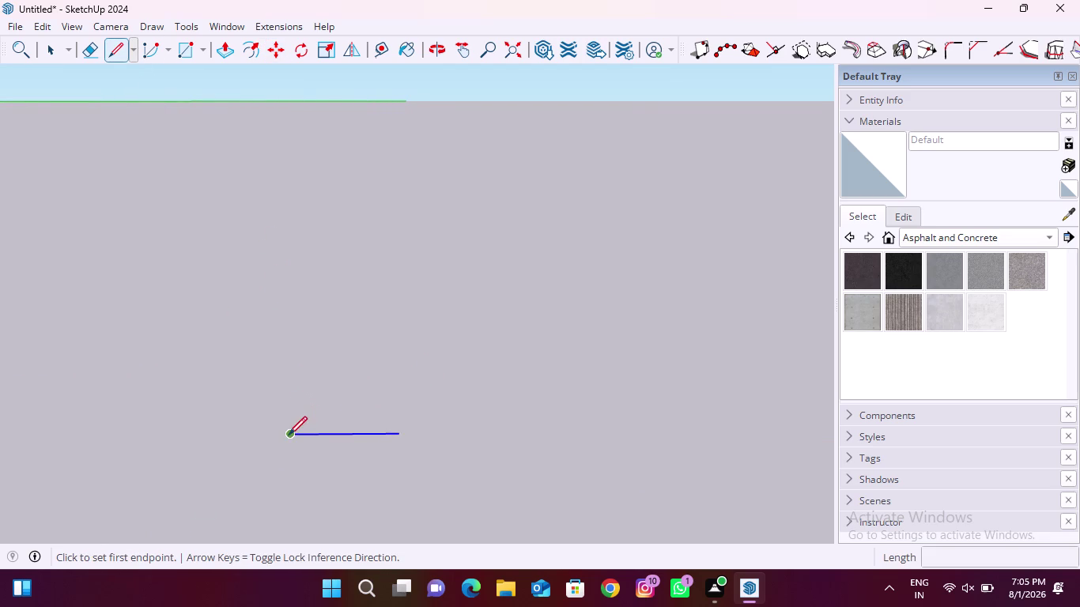
click(288, 435)
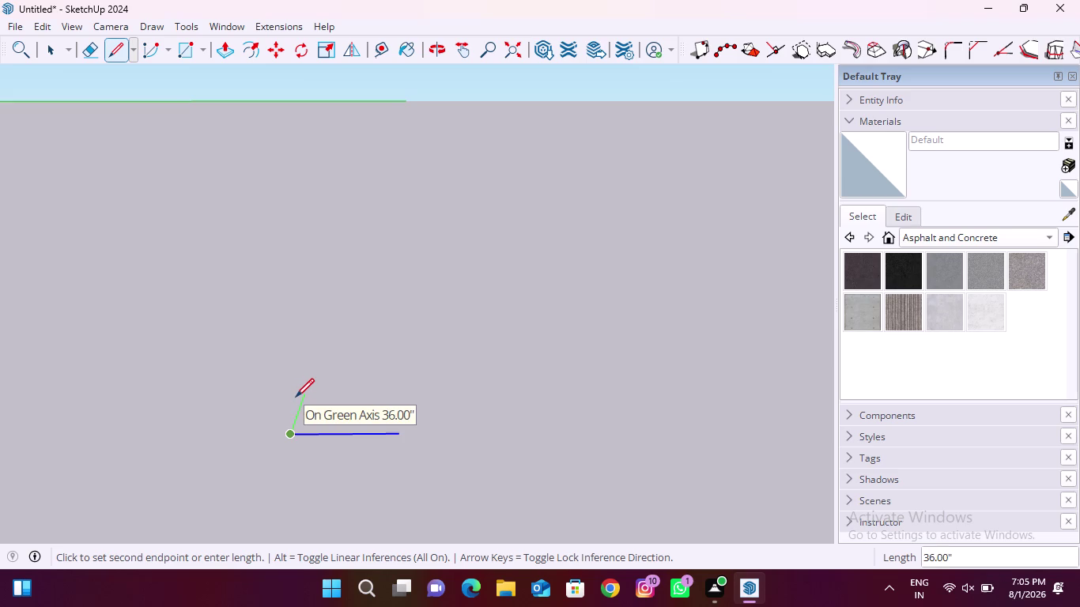
text(2')
key(Return)
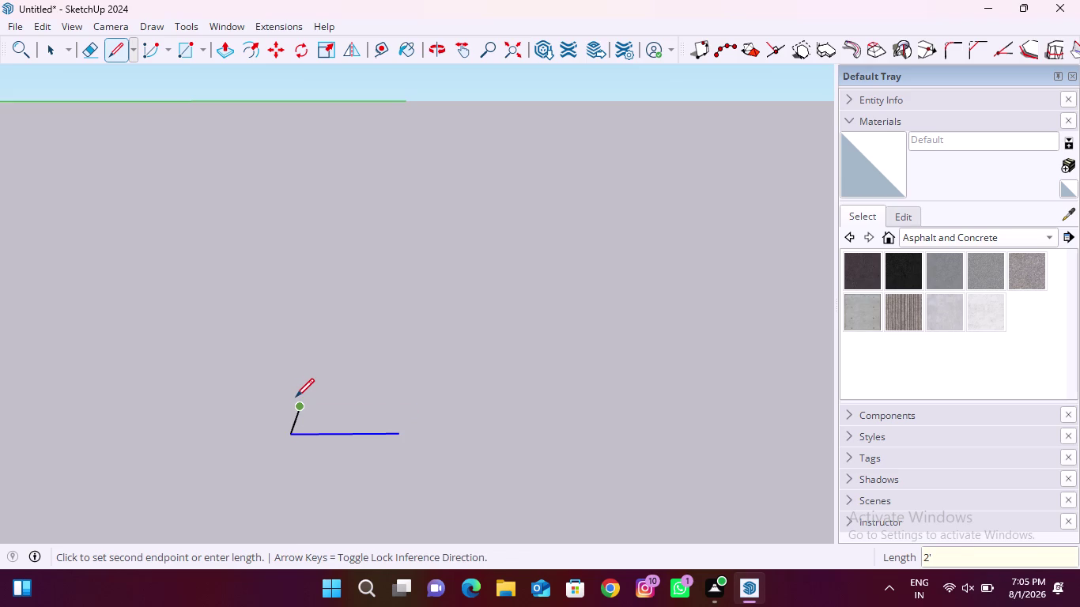
text(6)
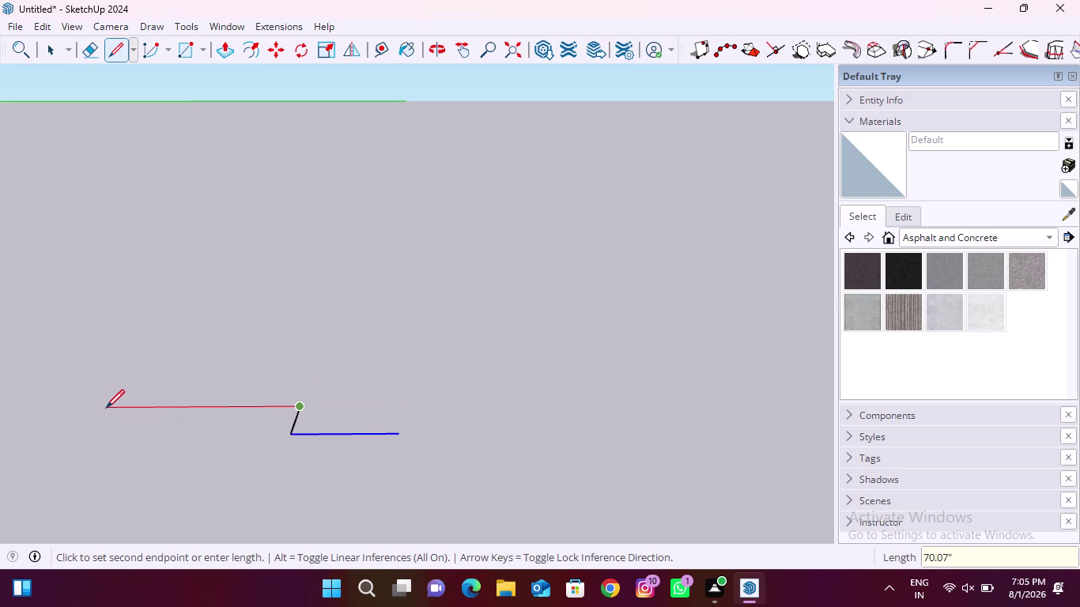
text(')
key(Return)
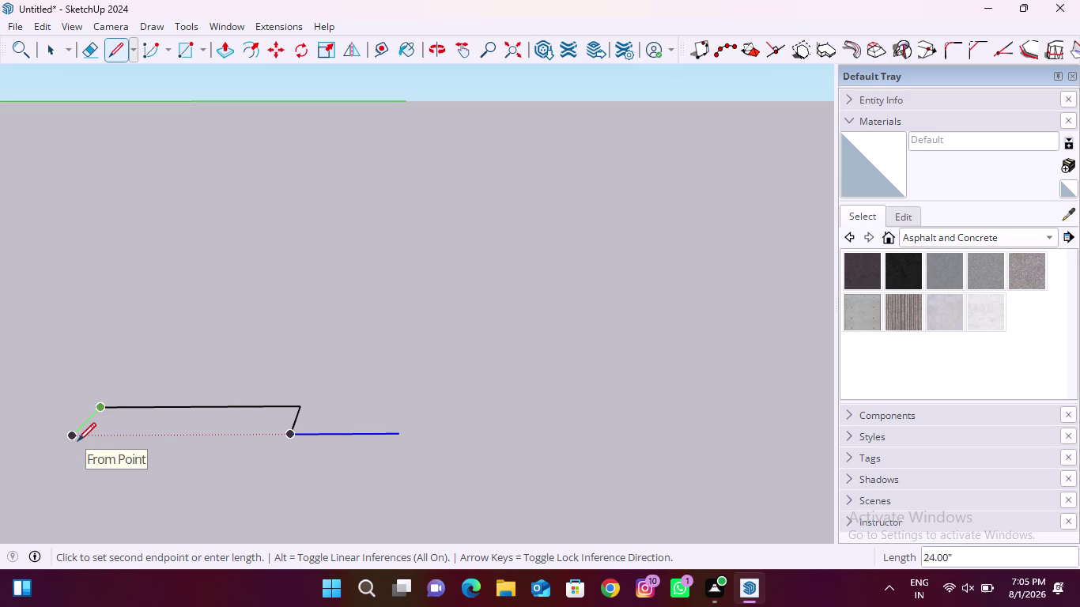
text(2')
key(Return)
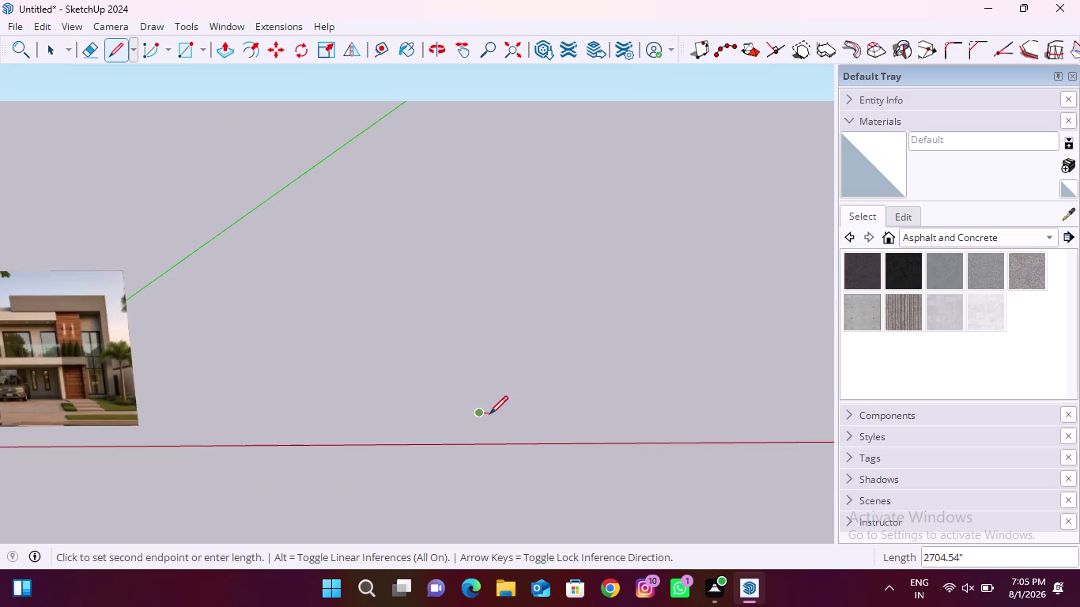
Continue the outline with segments of 1', 1', 4.5' and 1'.
scroll(down, 3)
scroll(up, 3)
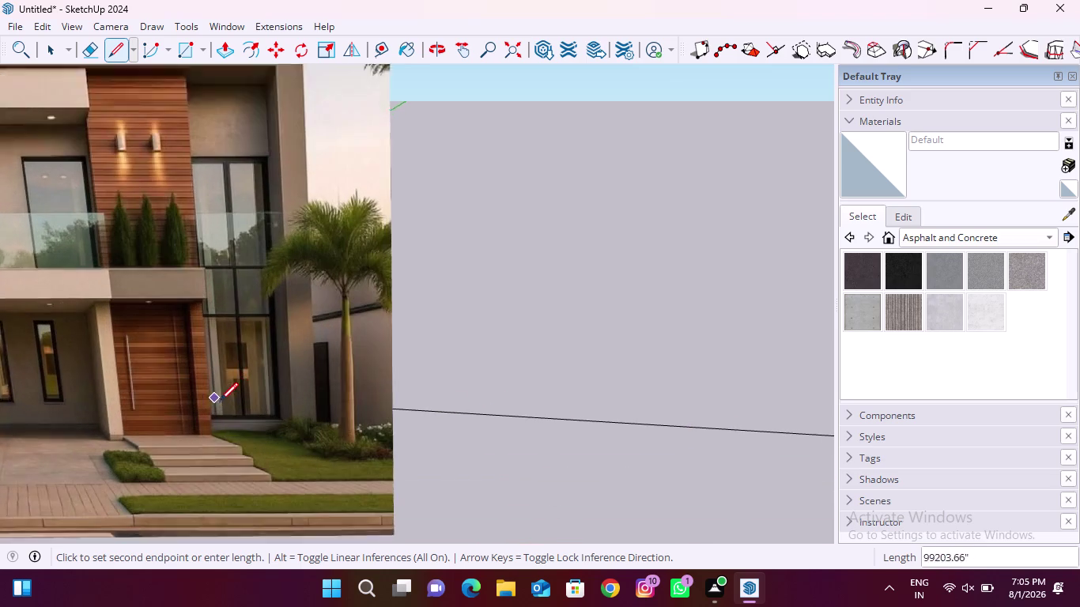
scroll(down, 3)
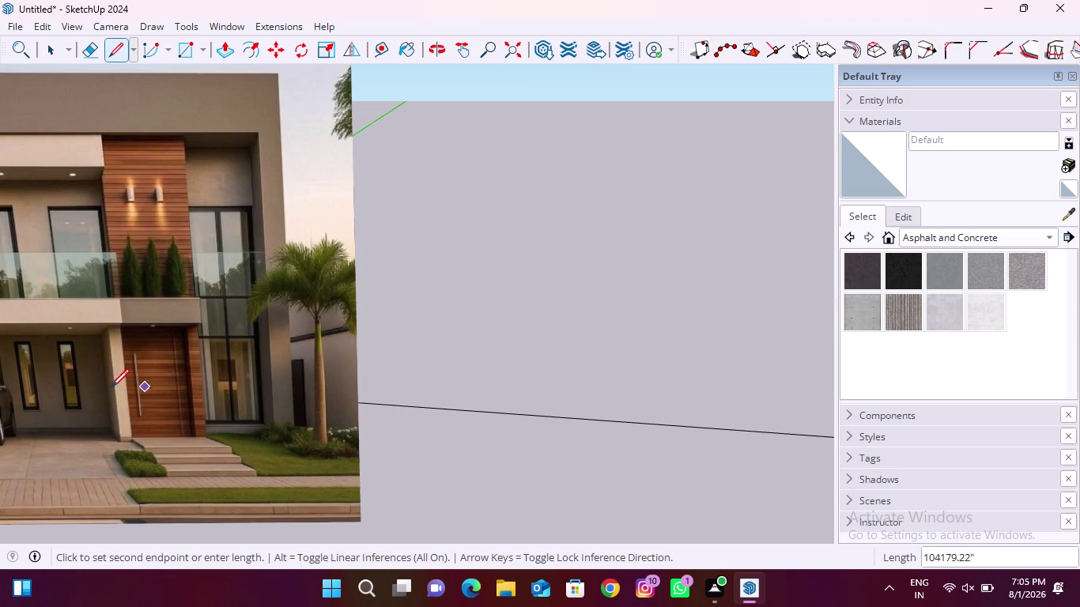
scroll(down, 3)
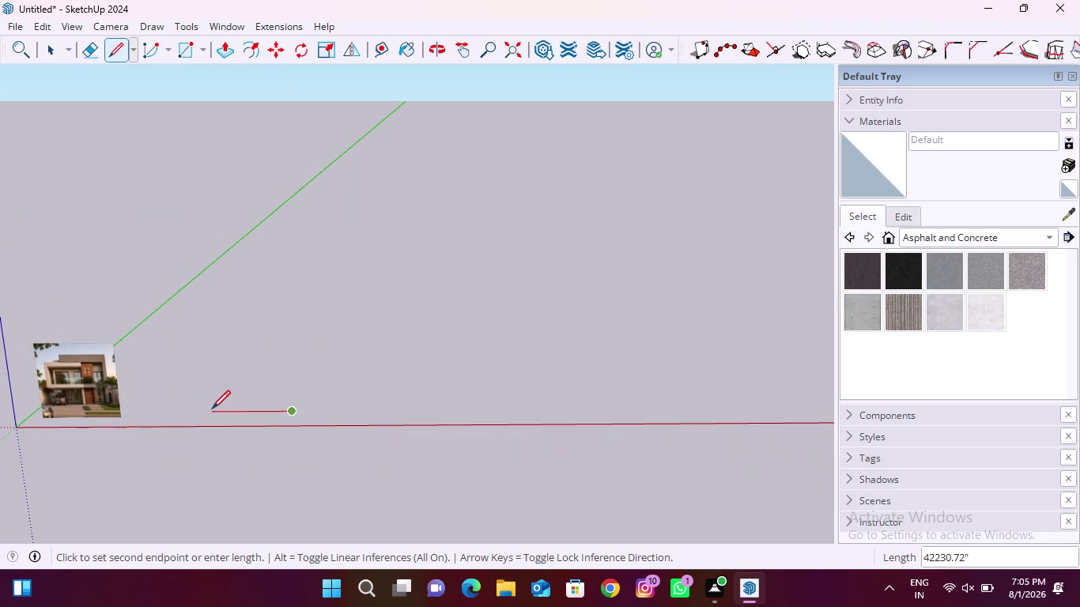
text(1')
key(Return)
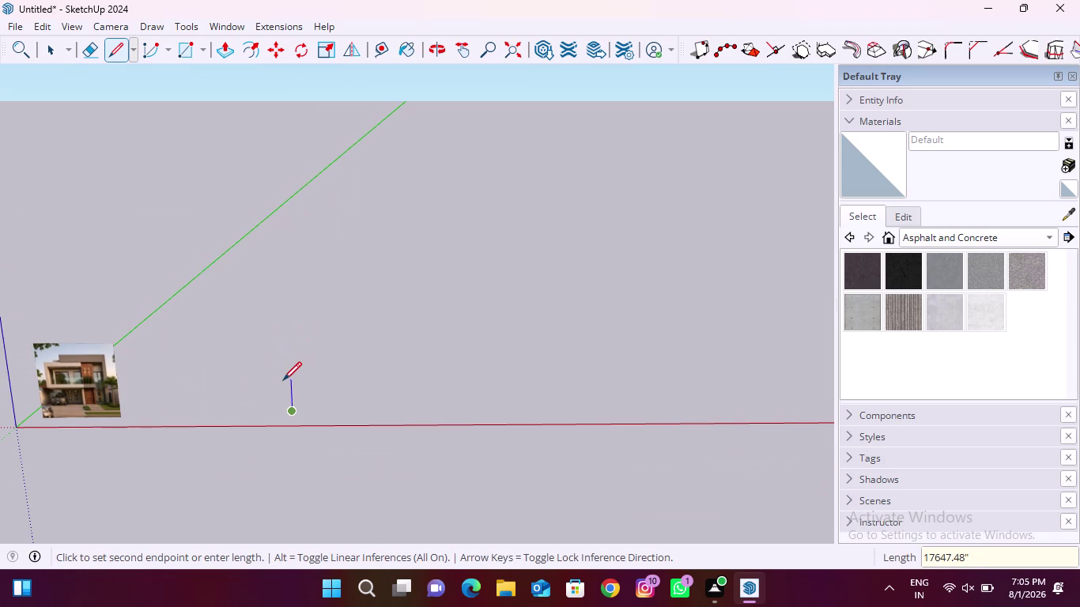
scroll(up, 3)
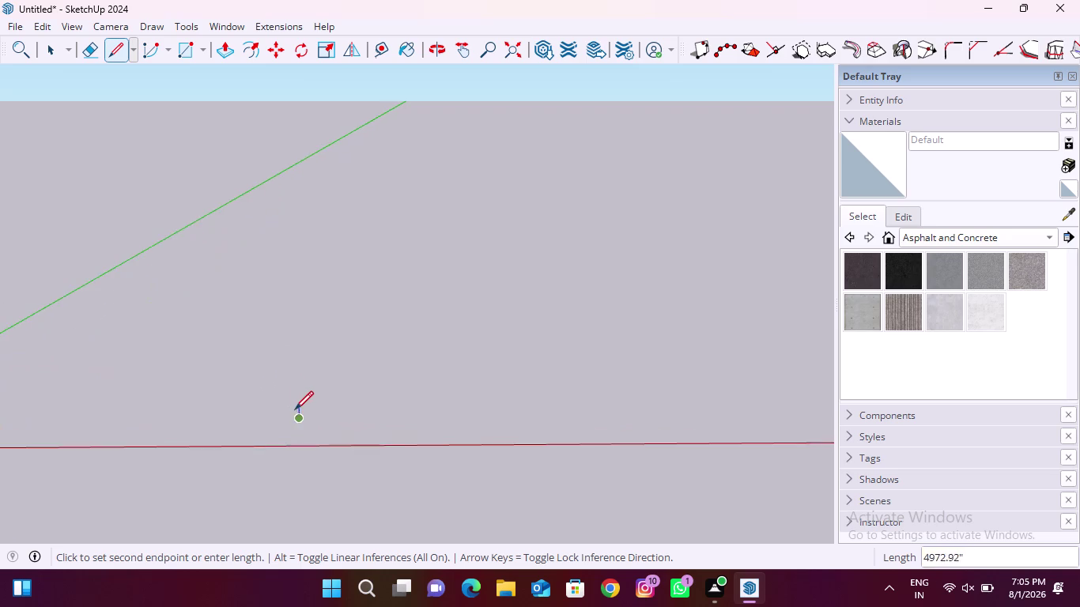
scroll(up, 3)
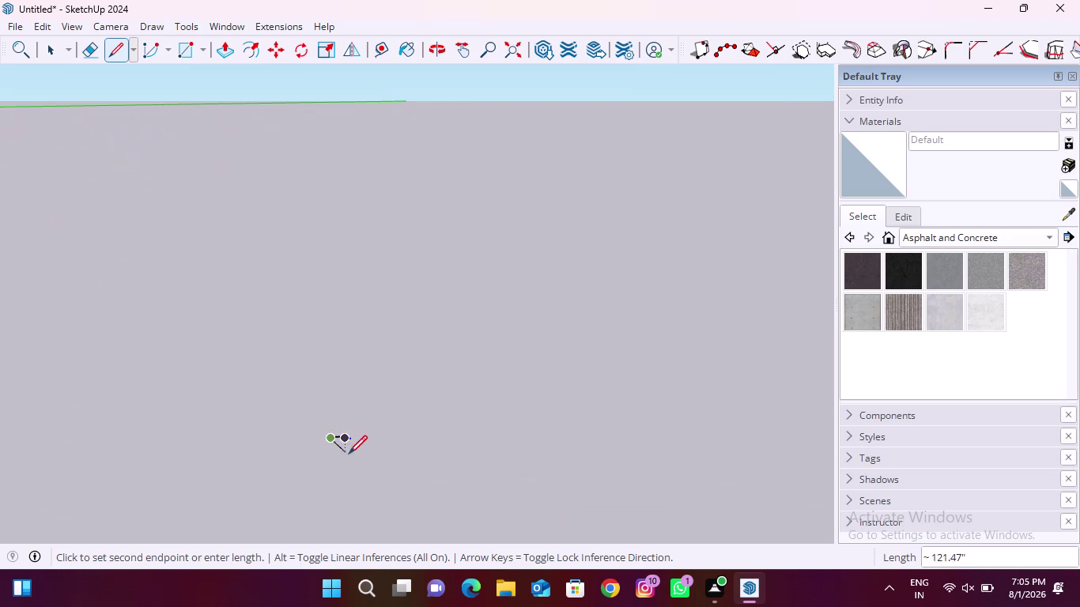
scroll(up, 3)
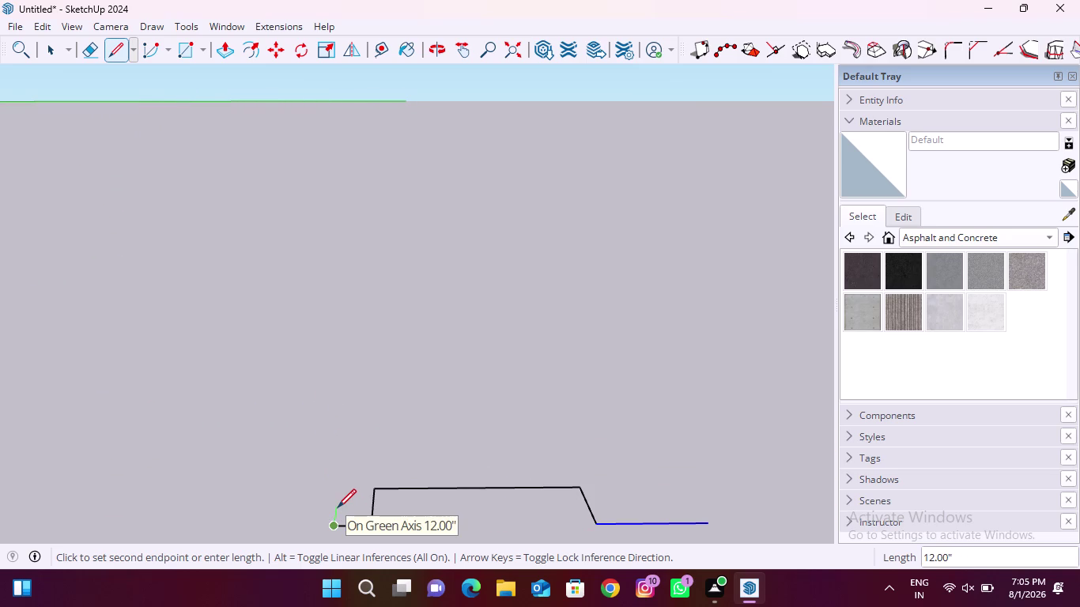
text(1')
key(Return)
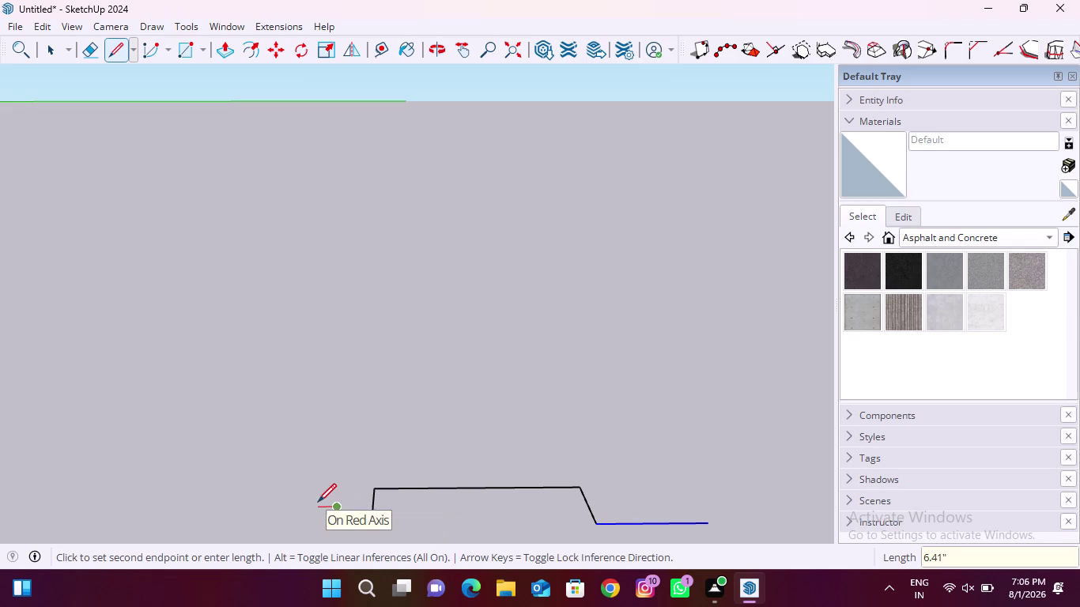
scroll(down, 3)
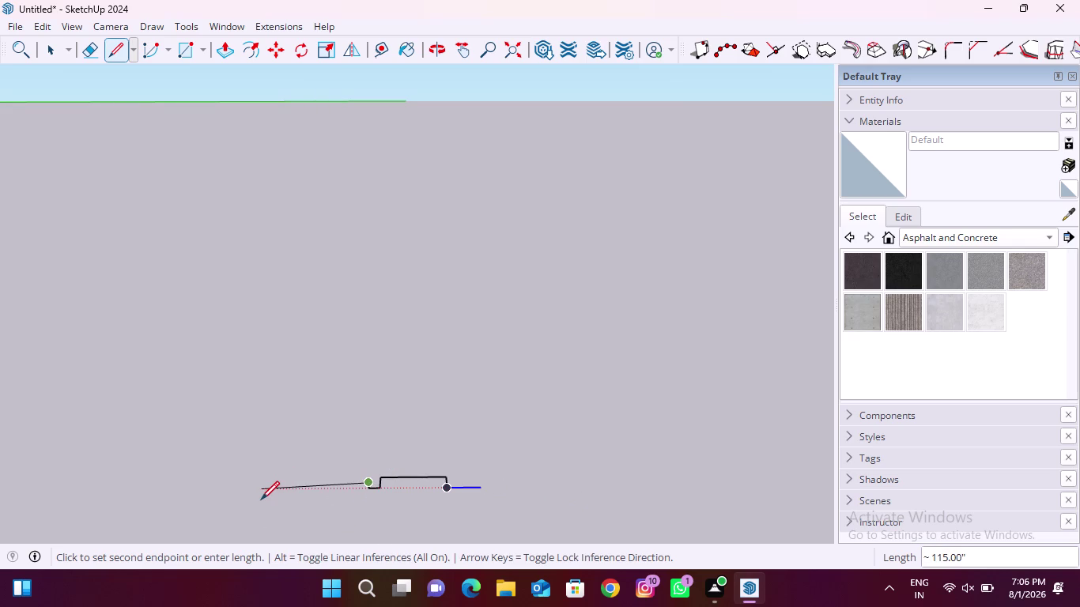
text(4.)
text(5')
key(Return)
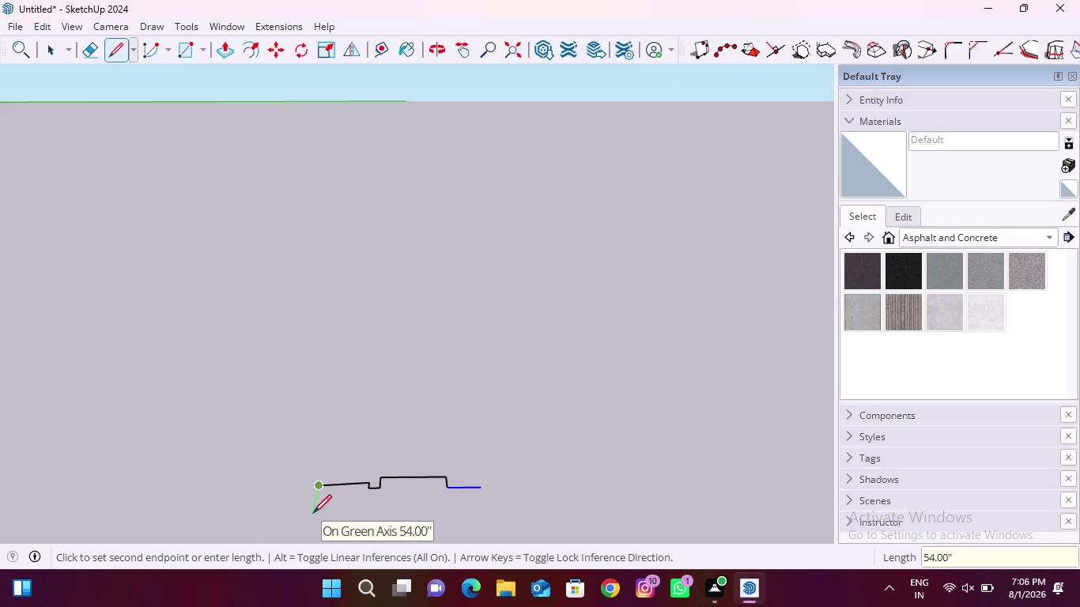
text(1')
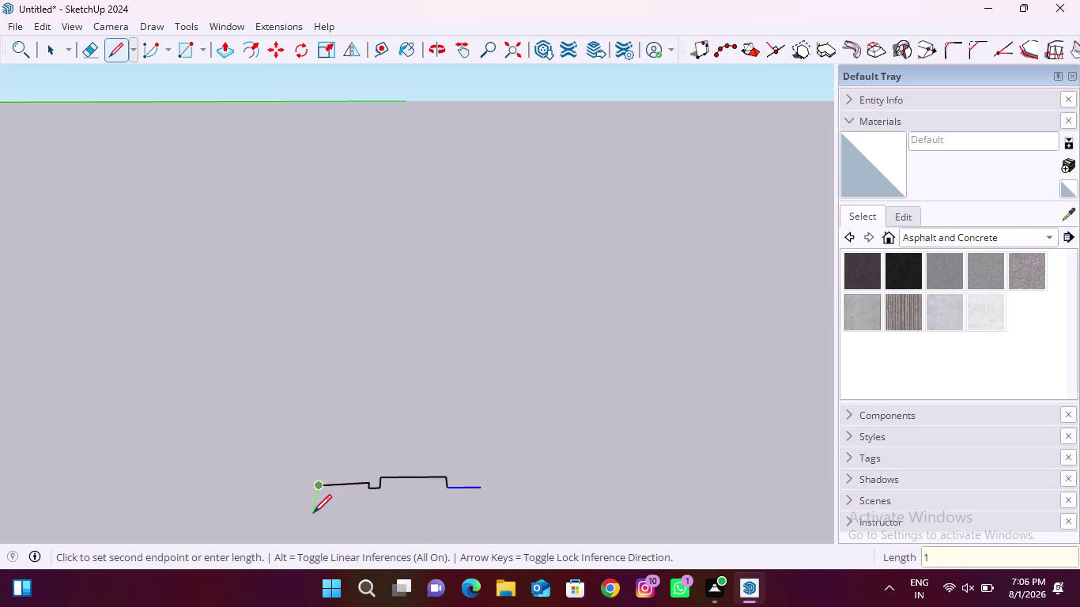
key(Return)
Finish the outline with two final 1' segments and stop drawing.
scroll(down, 3)
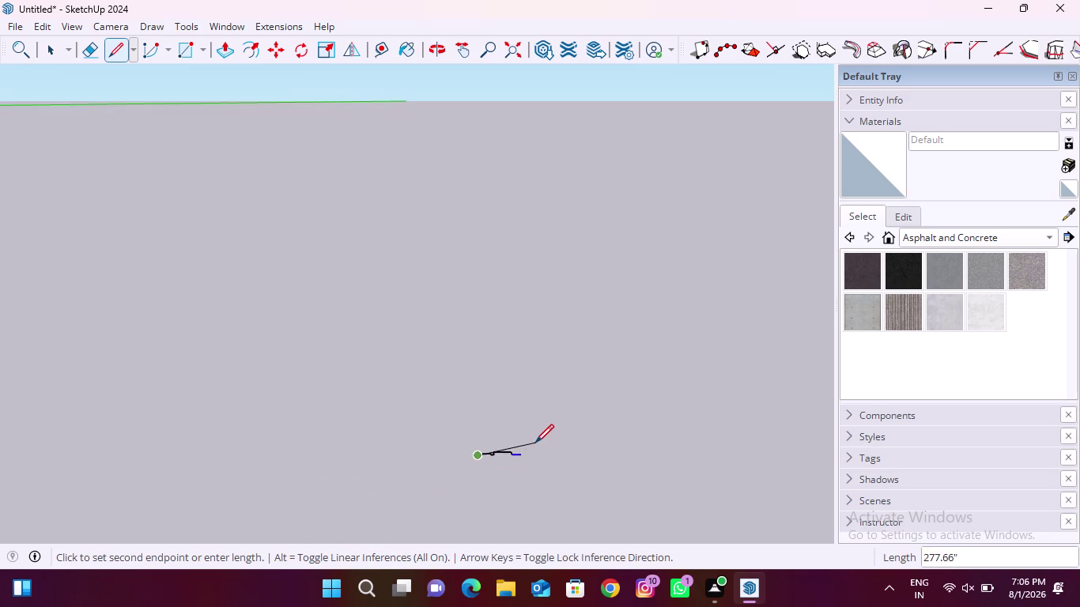
scroll(down, 3)
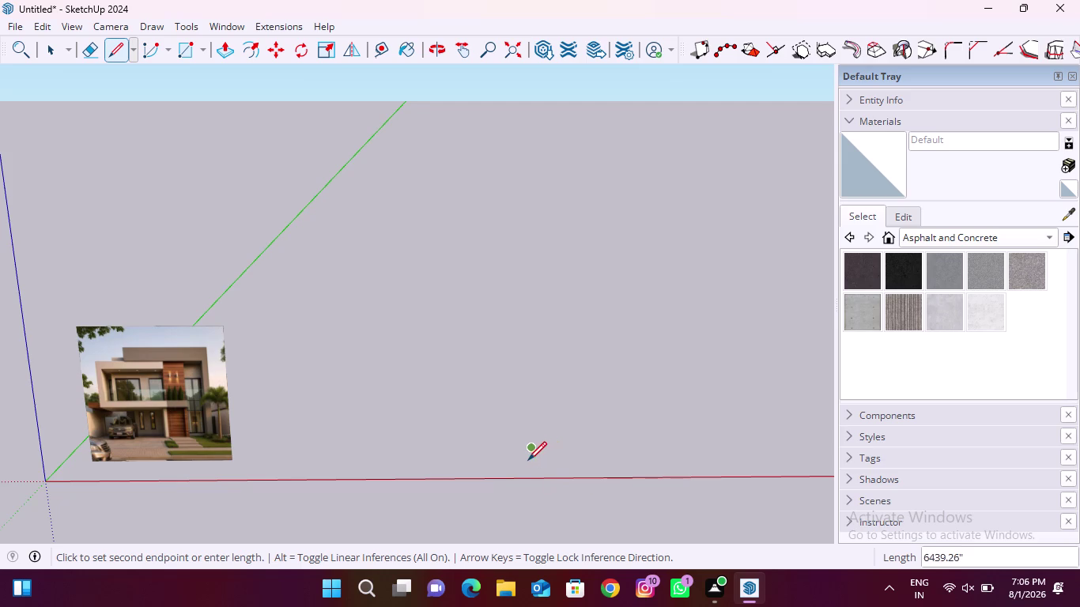
scroll(up, 3)
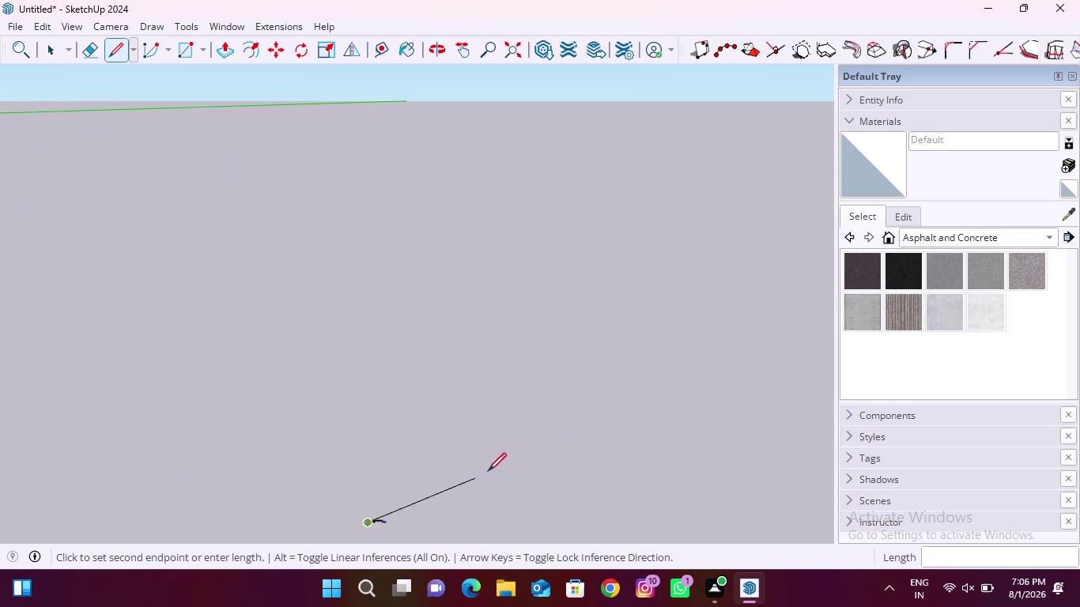
scroll(up, 3)
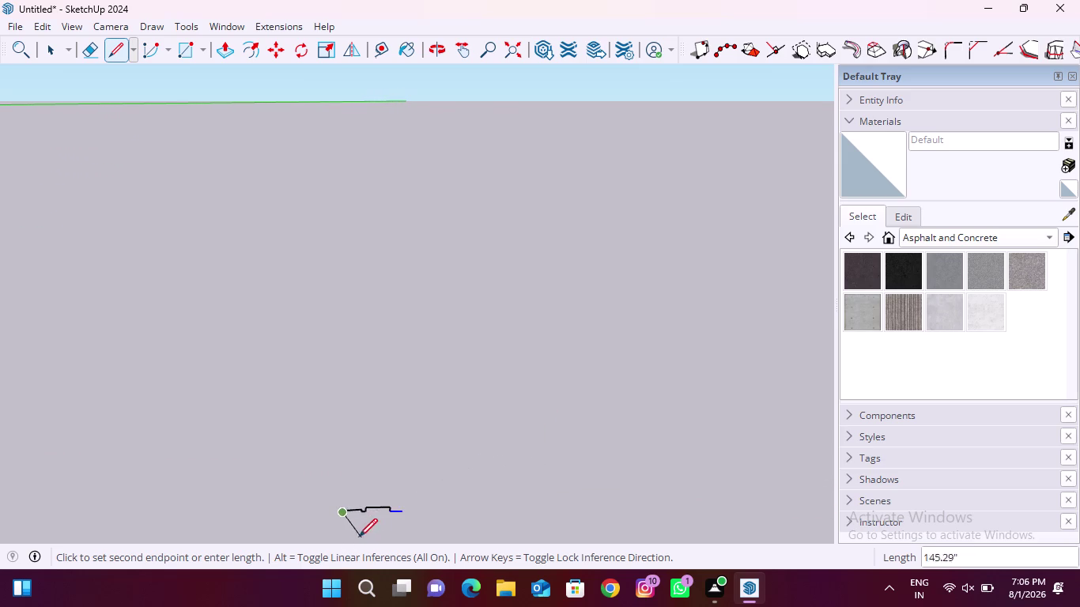
scroll(up, 3)
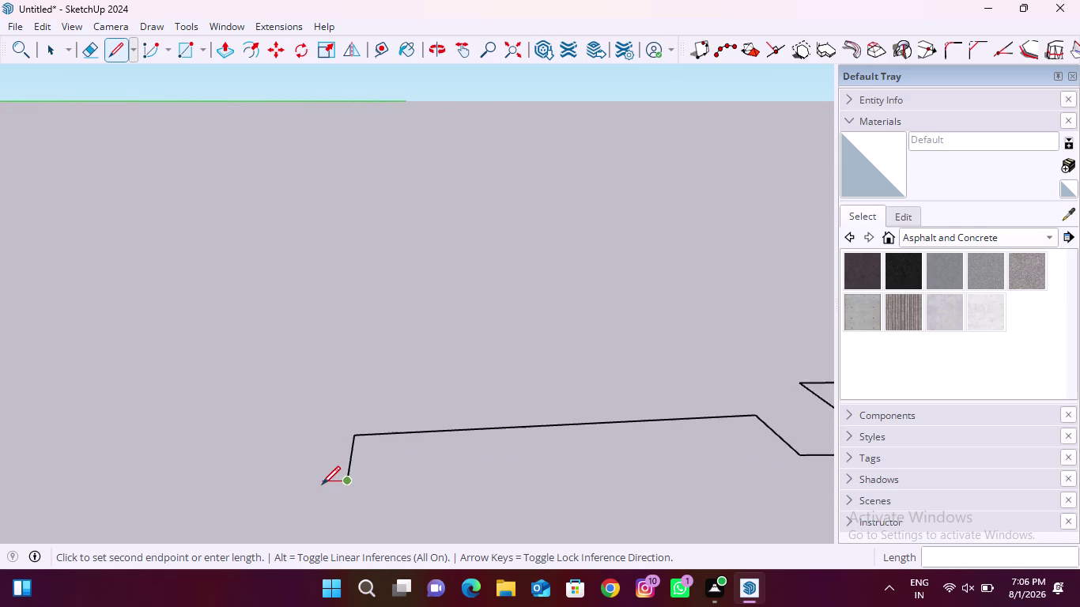
scroll(down, 3)
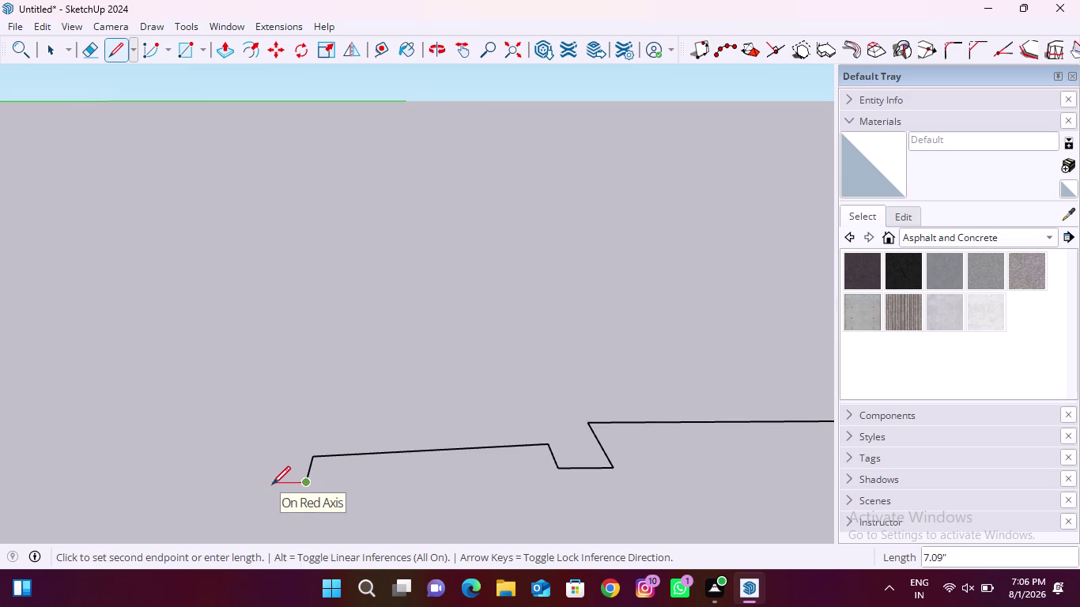
text(1')
key(Return)
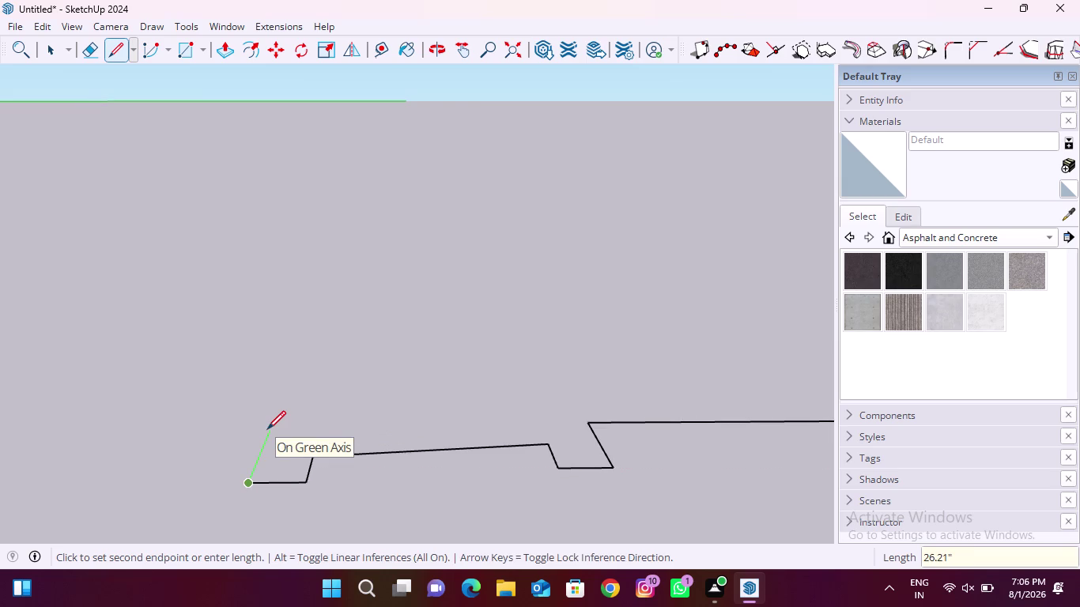
text(1')
key(Return)
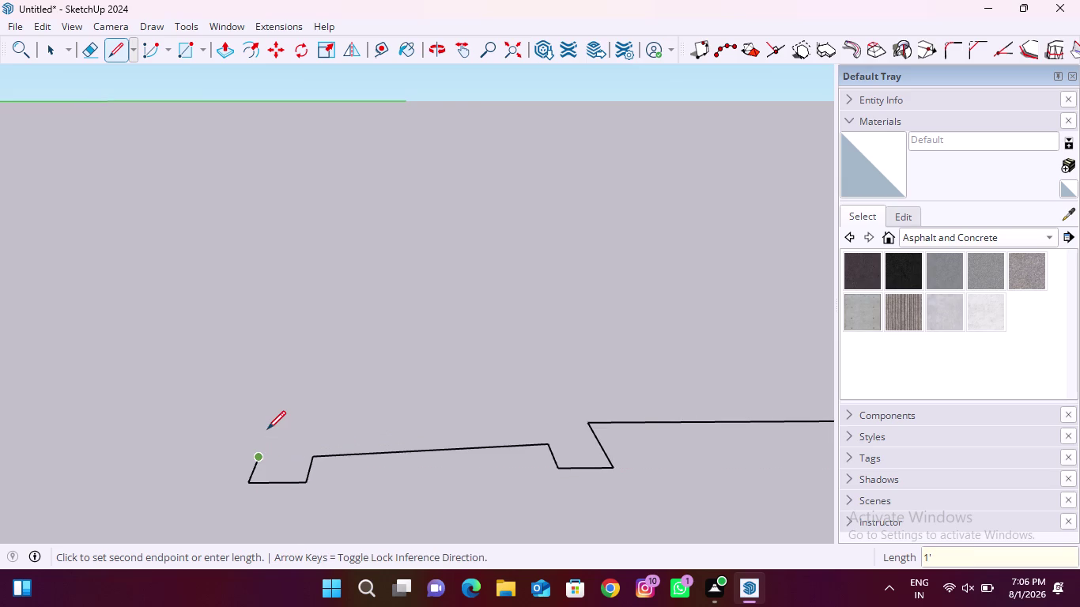
key(space)
scroll(down, 3)
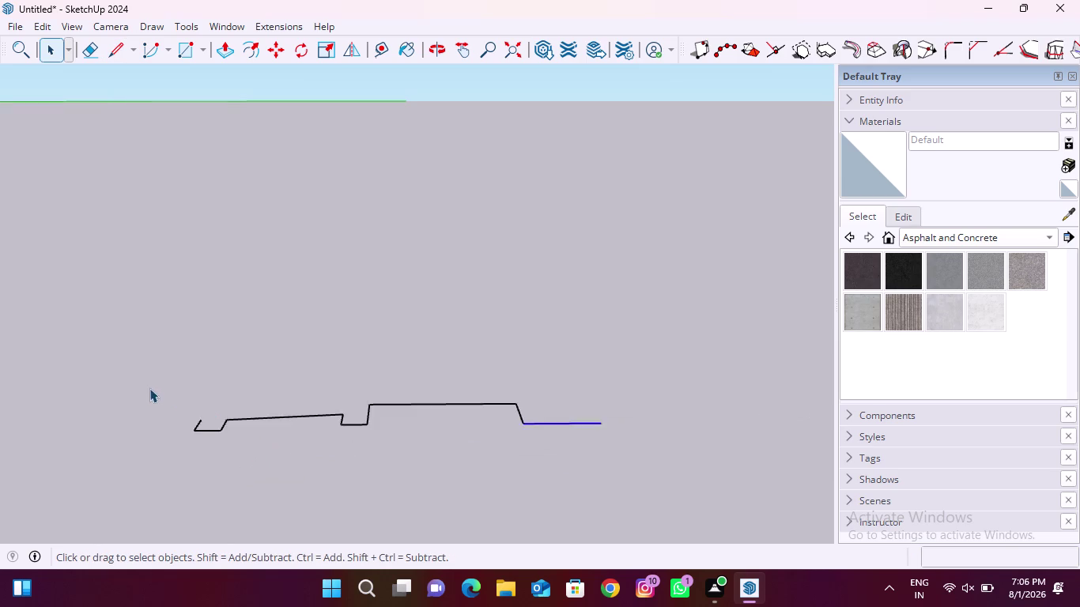
Box-select the whole stepped profile outline.
scroll(down, 3)
drag(422, 444, 435, 455)
drag(466, 458, 412, 446)
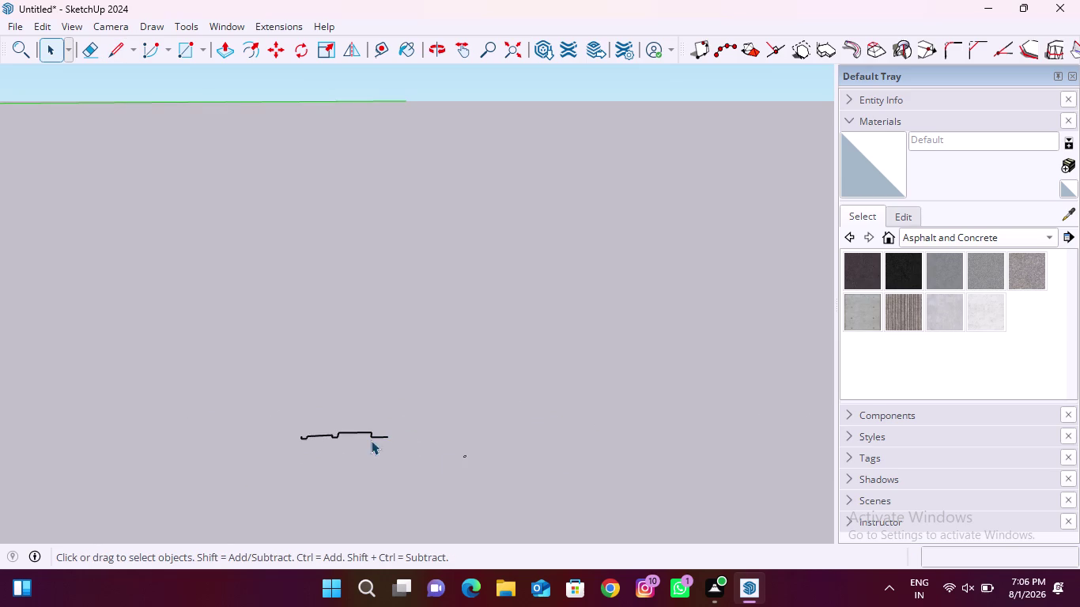
drag(412, 446, 201, 402)
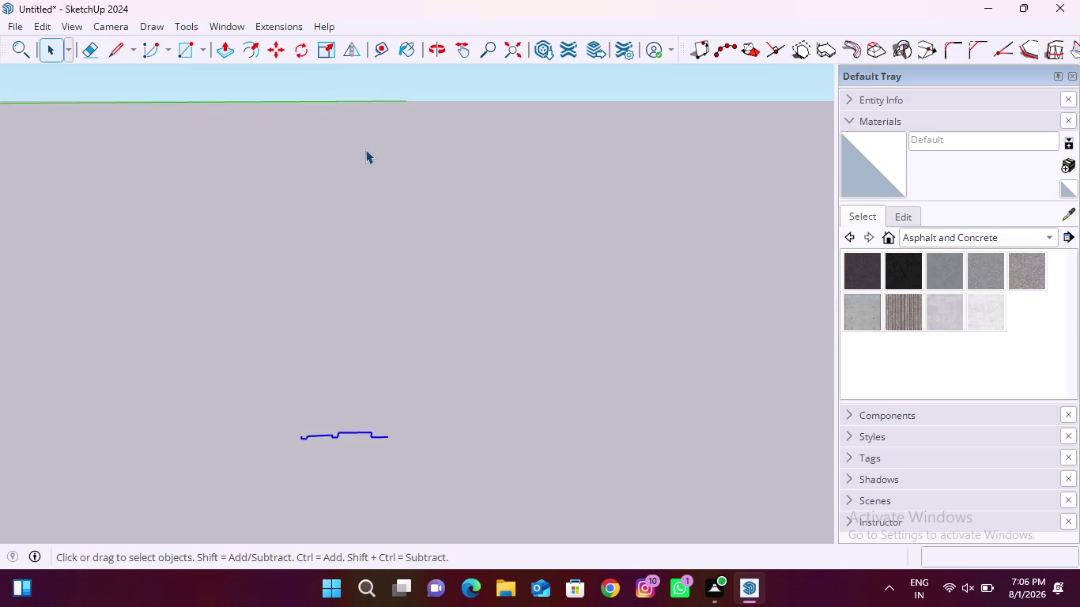
Move the outline by its endpoint to a spot beside the house reference photo.
key(m)
click(383, 438)
scroll(down, 3)
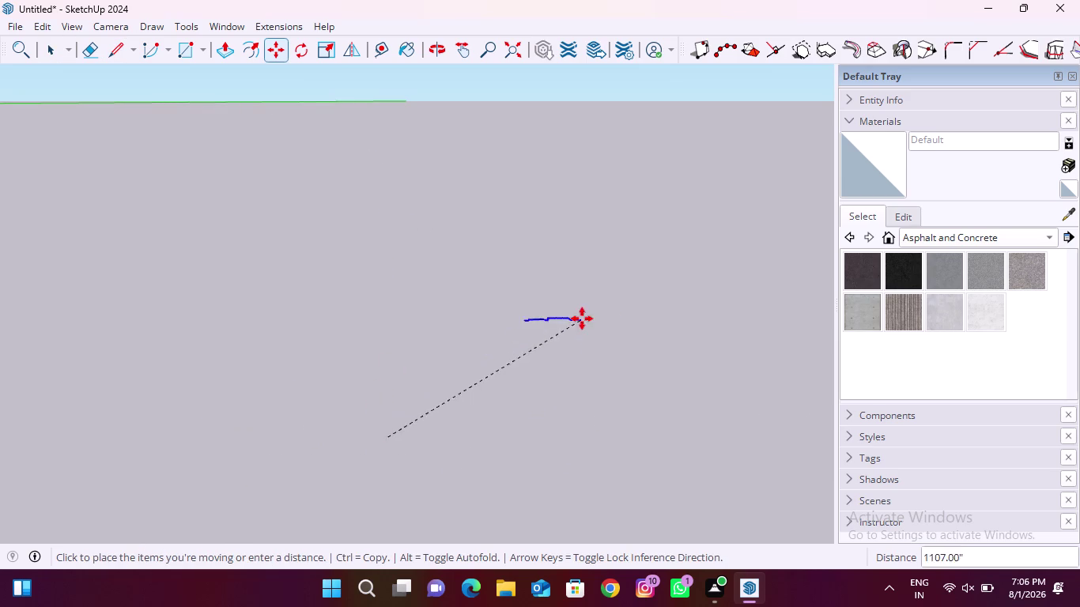
scroll(down, 3)
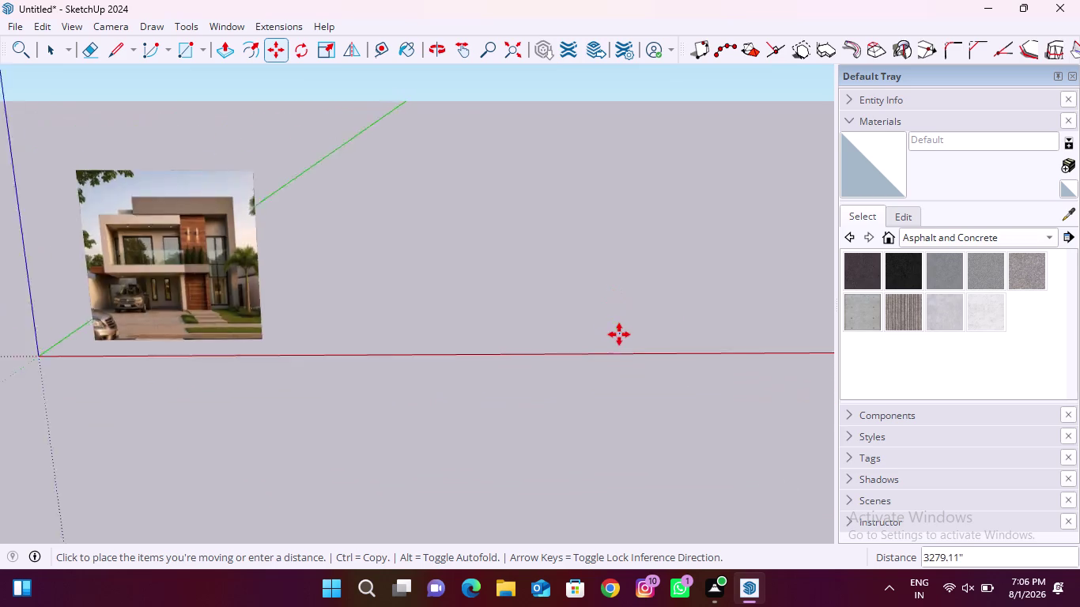
scroll(down, 3)
scroll(up, 3)
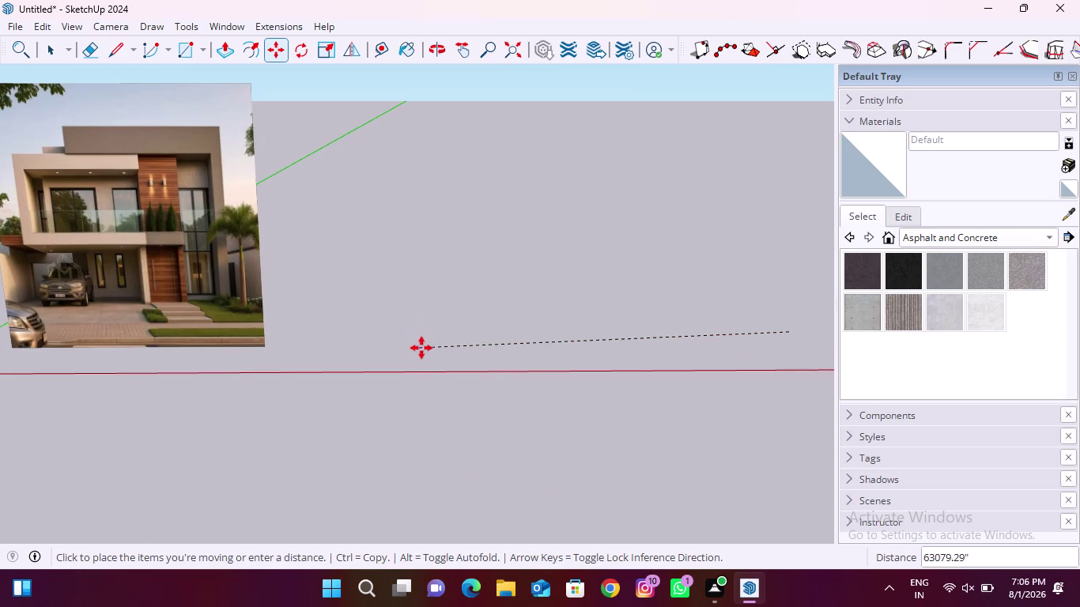
click(415, 343)
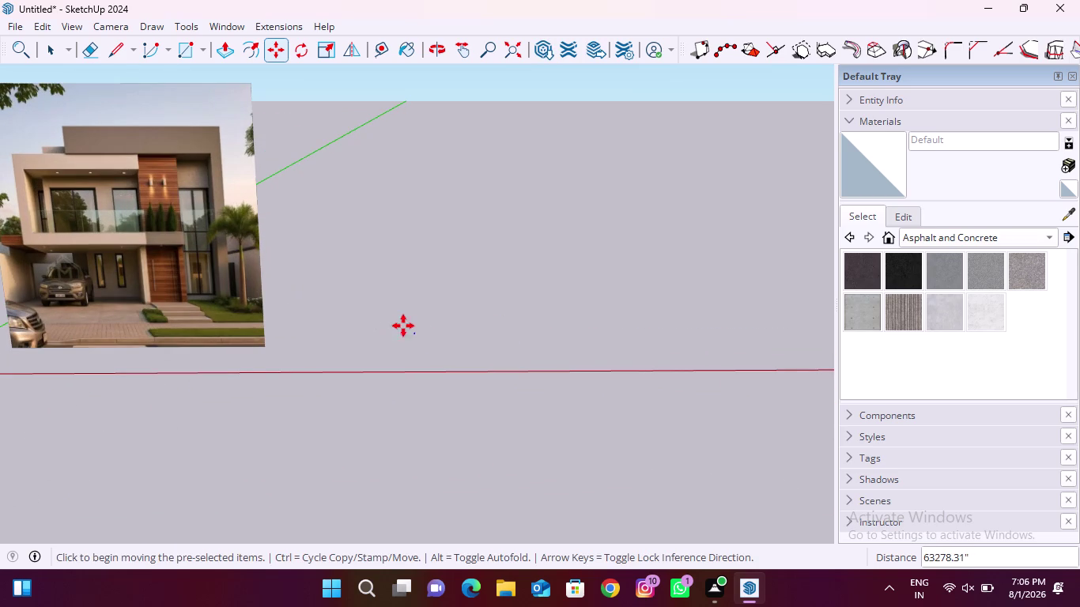
click(117, 51)
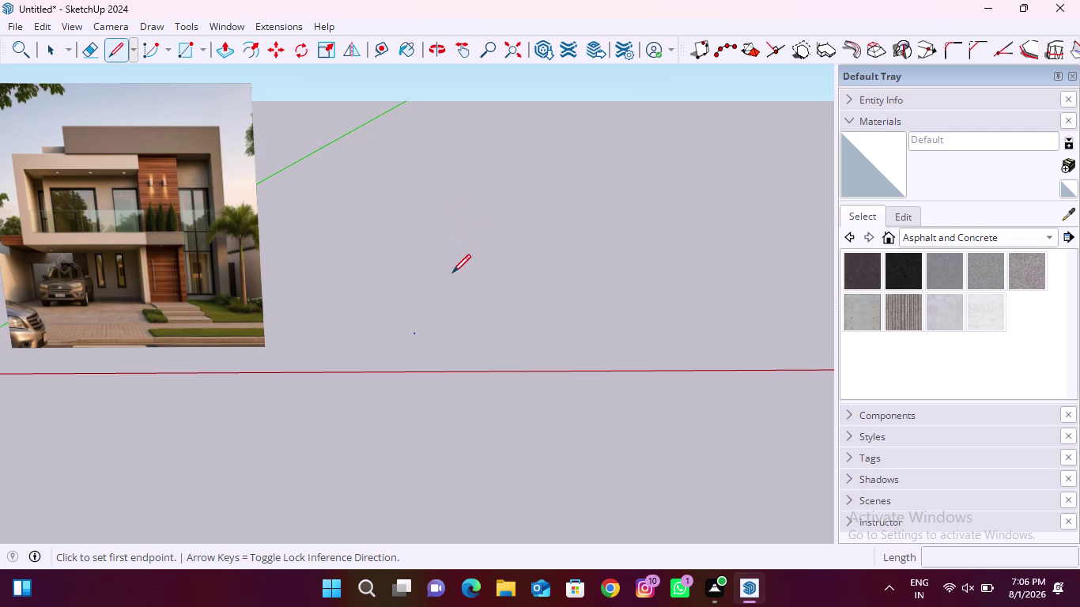
Draw a 30-unit line from the profile's right end, then undo it.
scroll(up, 3)
scroll(up, 3)
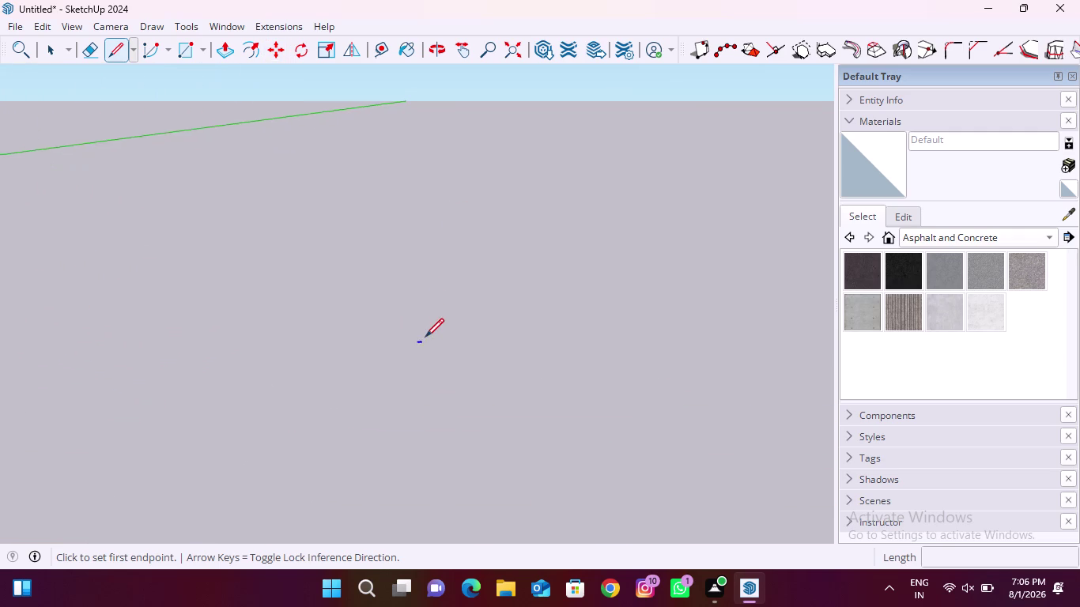
scroll(up, 3)
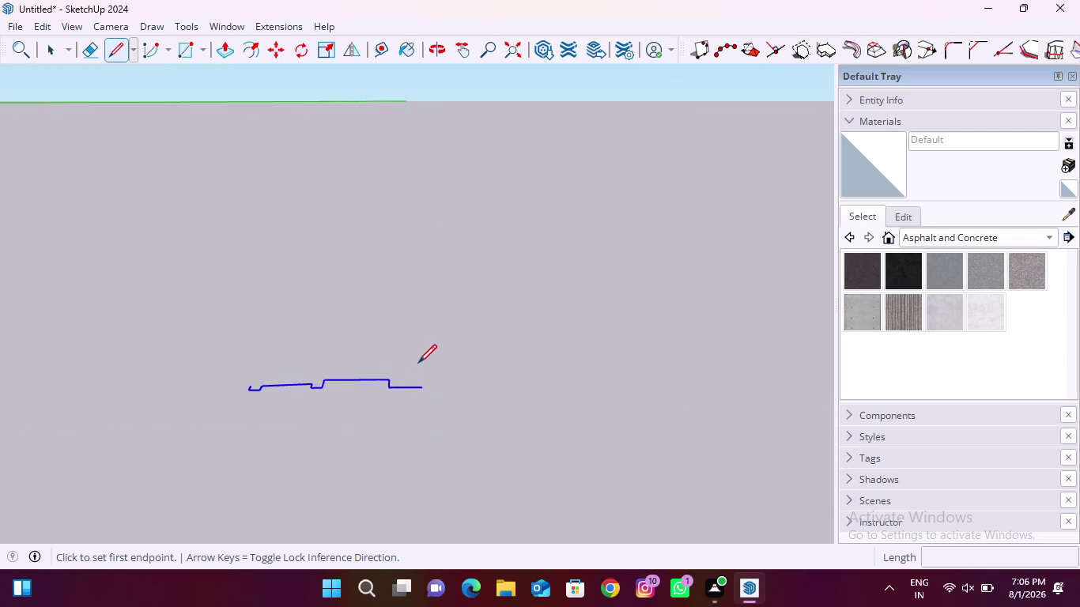
scroll(up, 3)
click(427, 394)
scroll(down, 3)
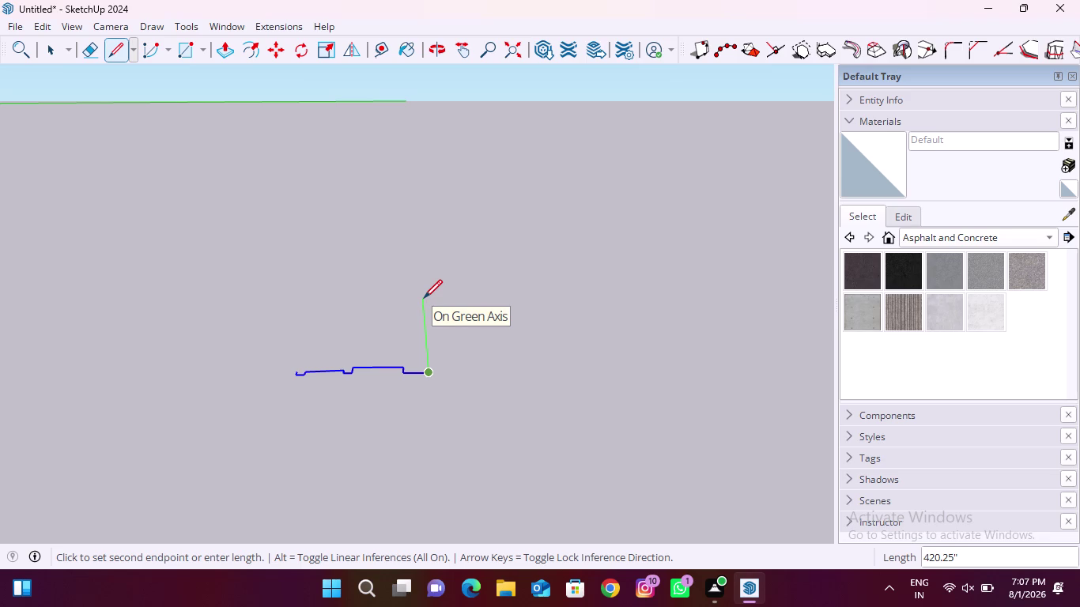
text(30)
key(Return)
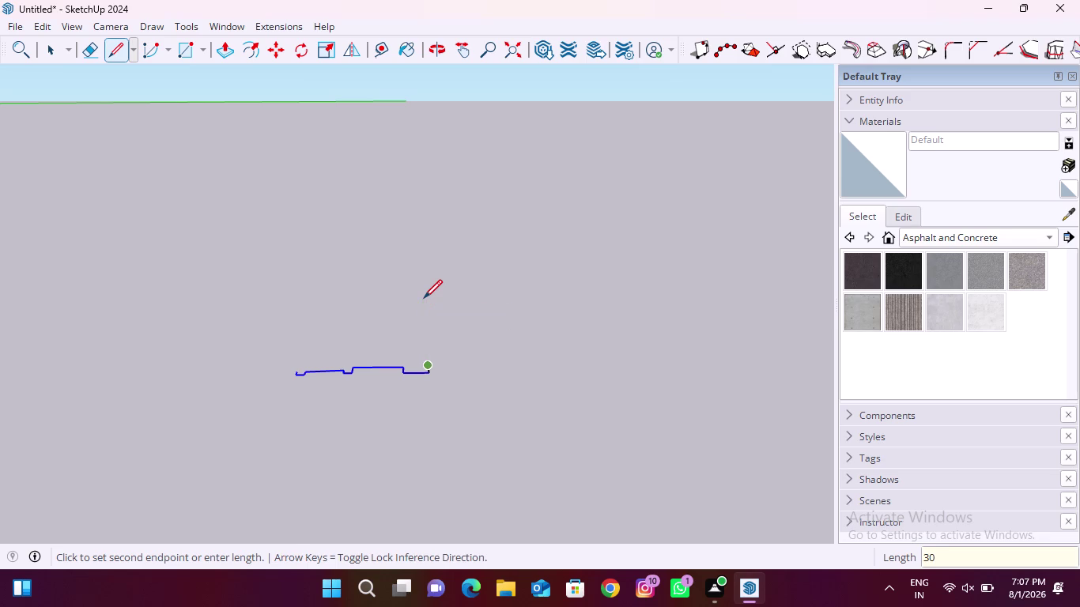
key(ctrl+z)
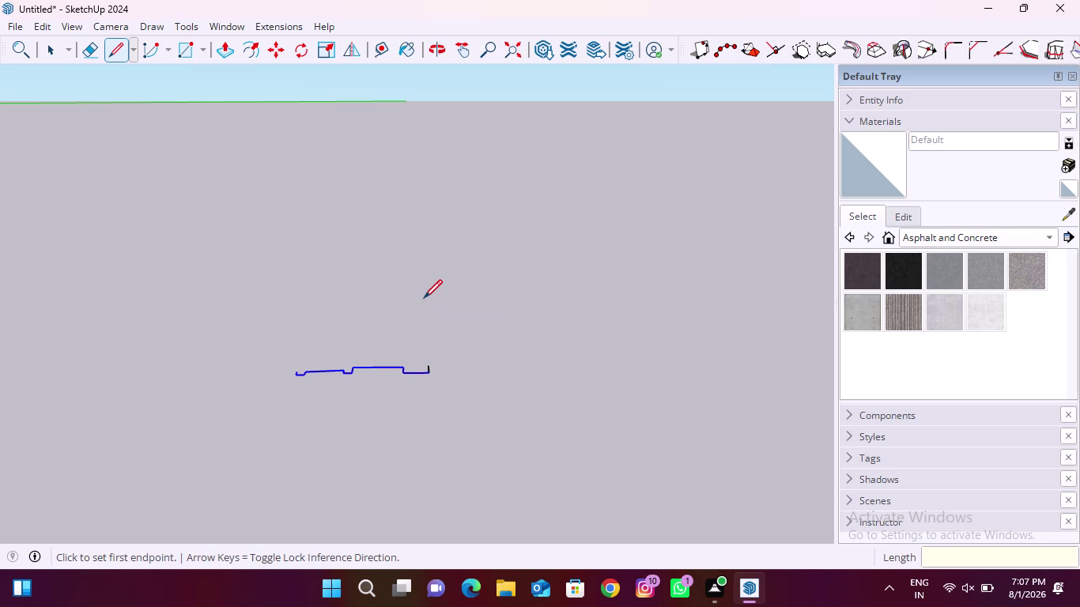
key(ctrl+z)
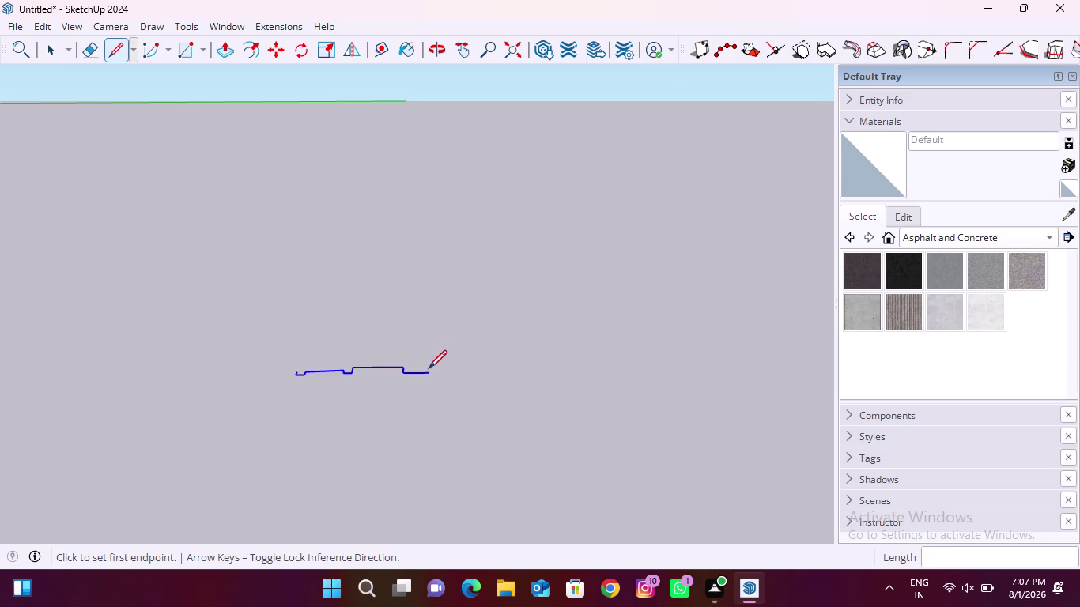
Draw a 30' vertical edge from the profile's right endpoint and zoom out to the photo.
click(429, 371)
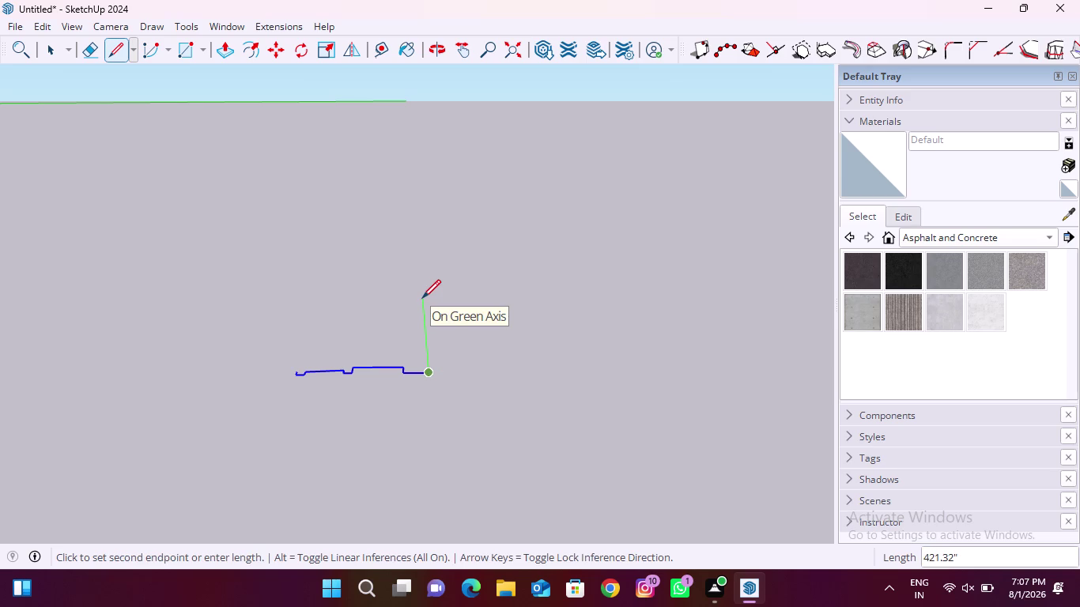
text(30')
key(Return)
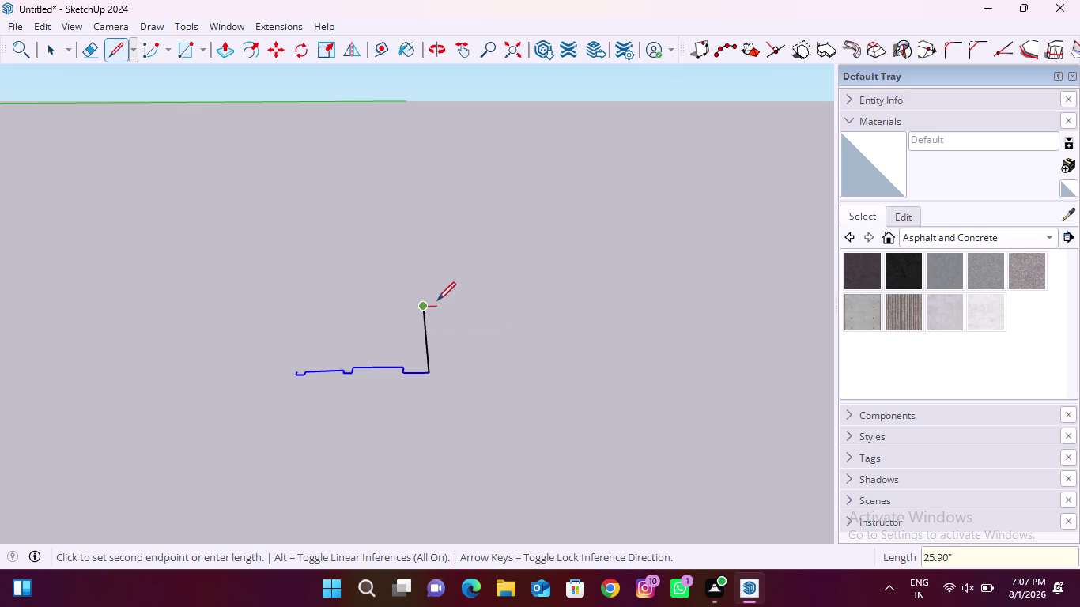
scroll(down, 3)
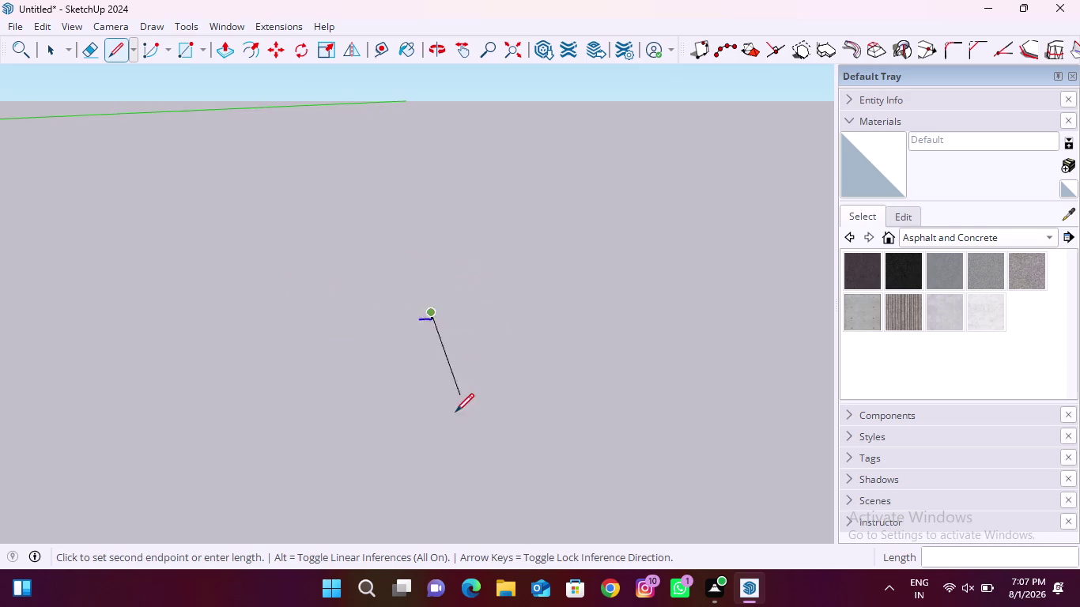
scroll(down, 3)
scroll(down, 3)
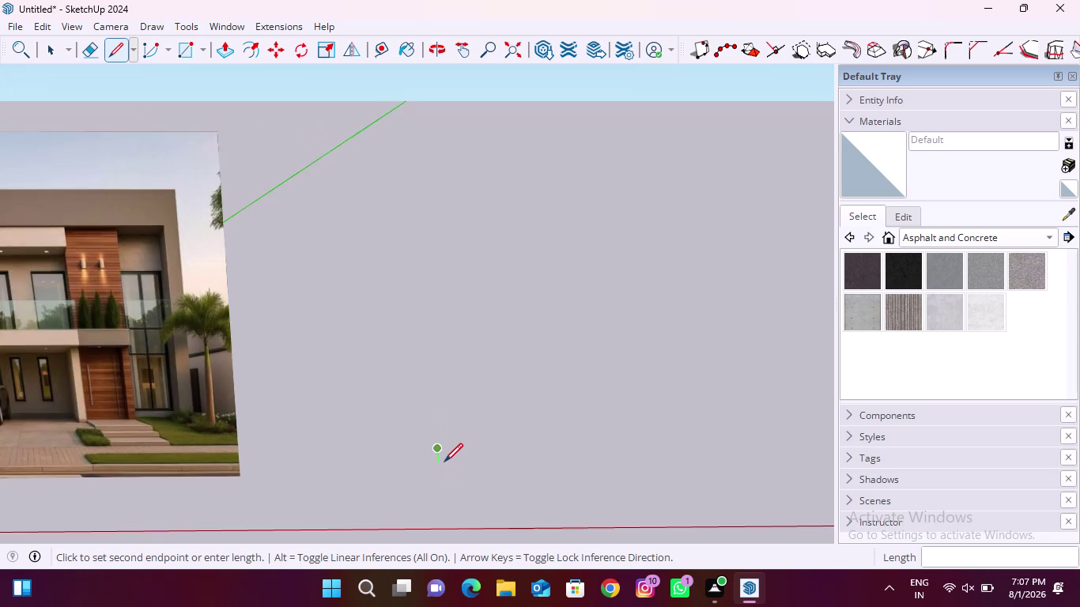
scroll(down, 3)
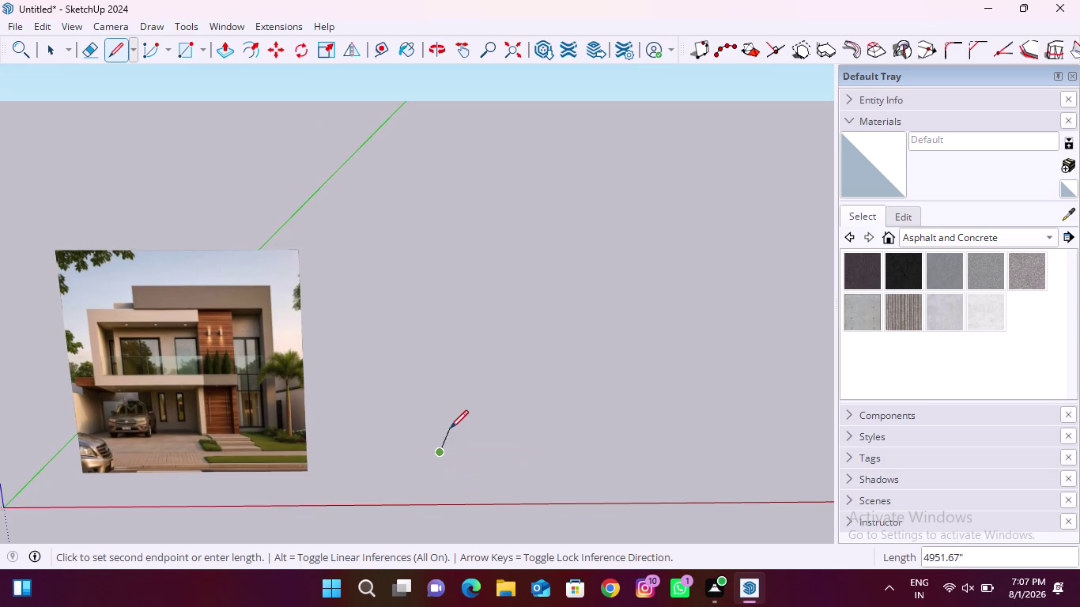
key(Escape)
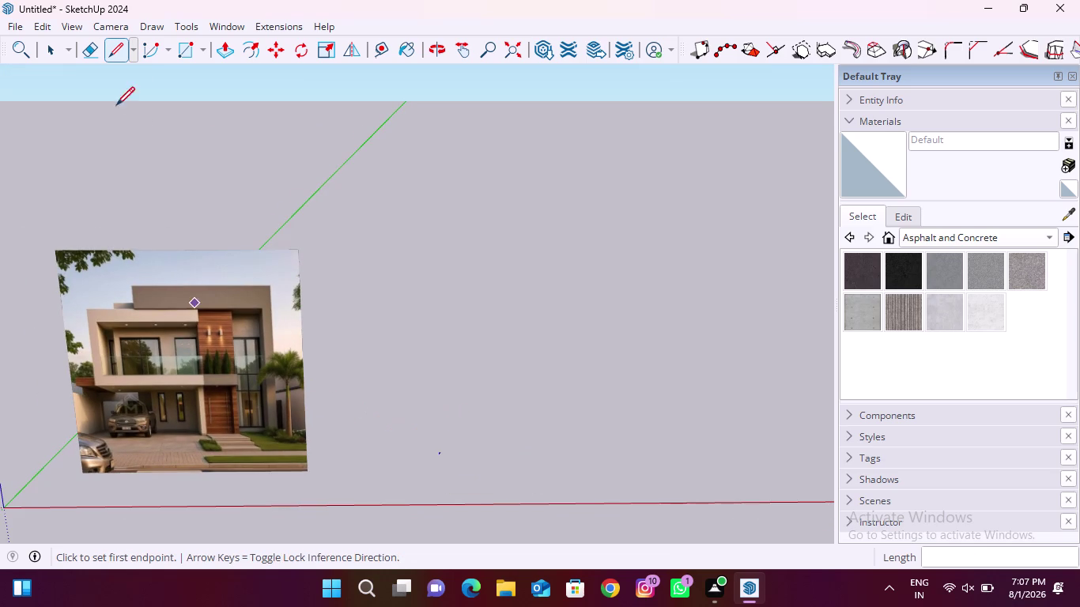
Scale the reference photo down to about 0.24, then box-select the small profile outline.
click(43, 41)
click(222, 359)
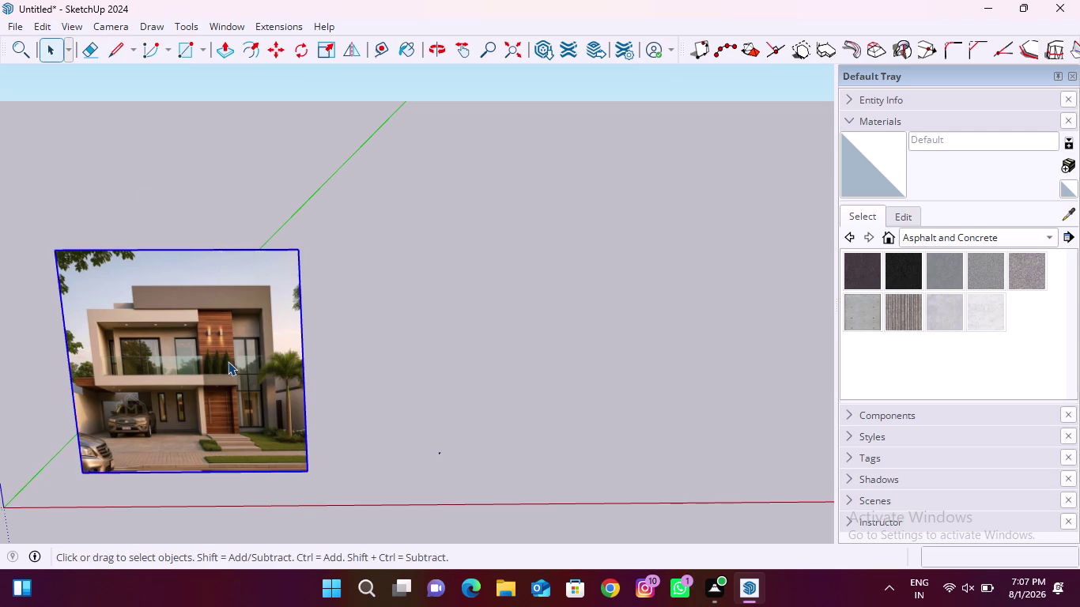
key(s)
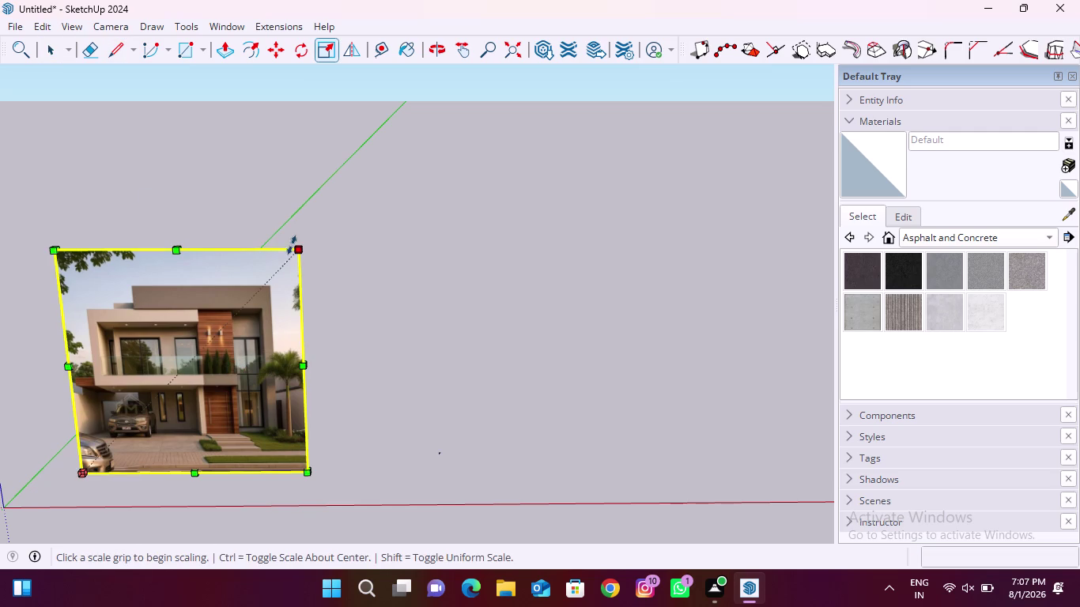
drag(297, 245, 155, 424)
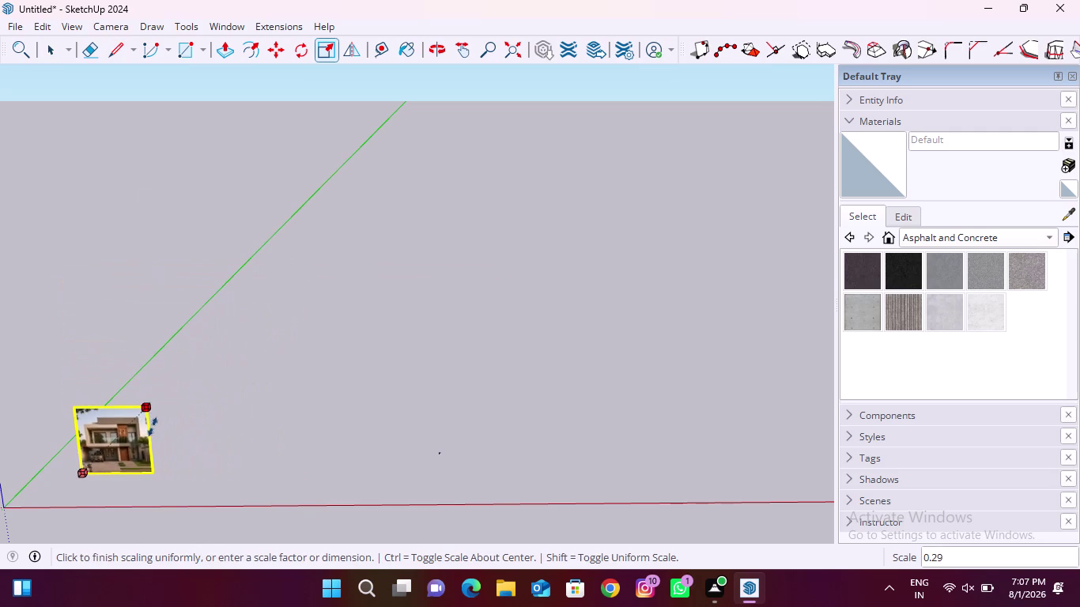
drag(155, 424, 147, 435)
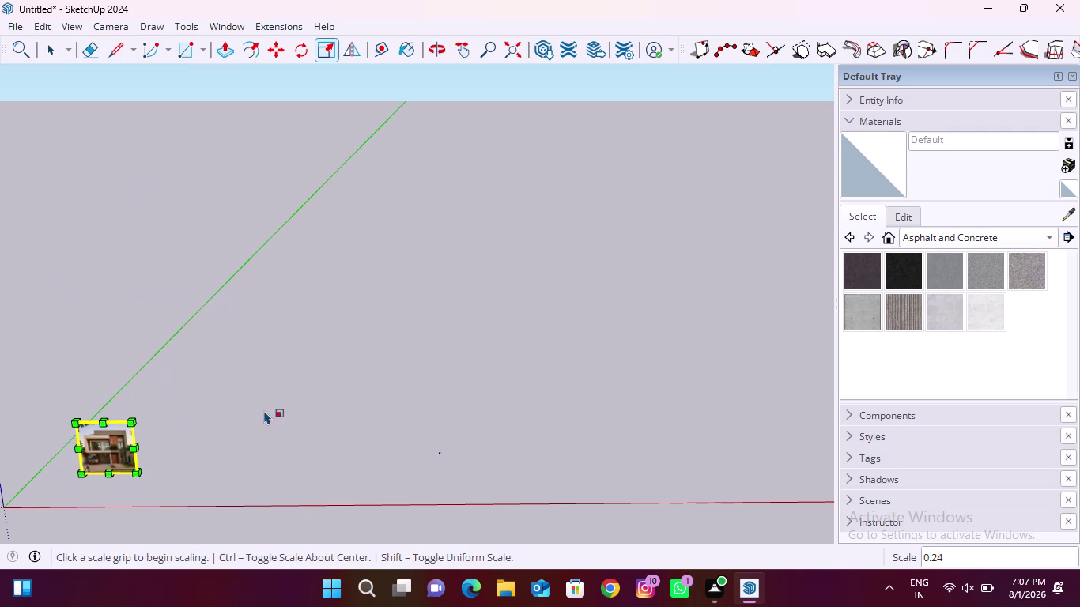
key(space)
drag(411, 436, 488, 476)
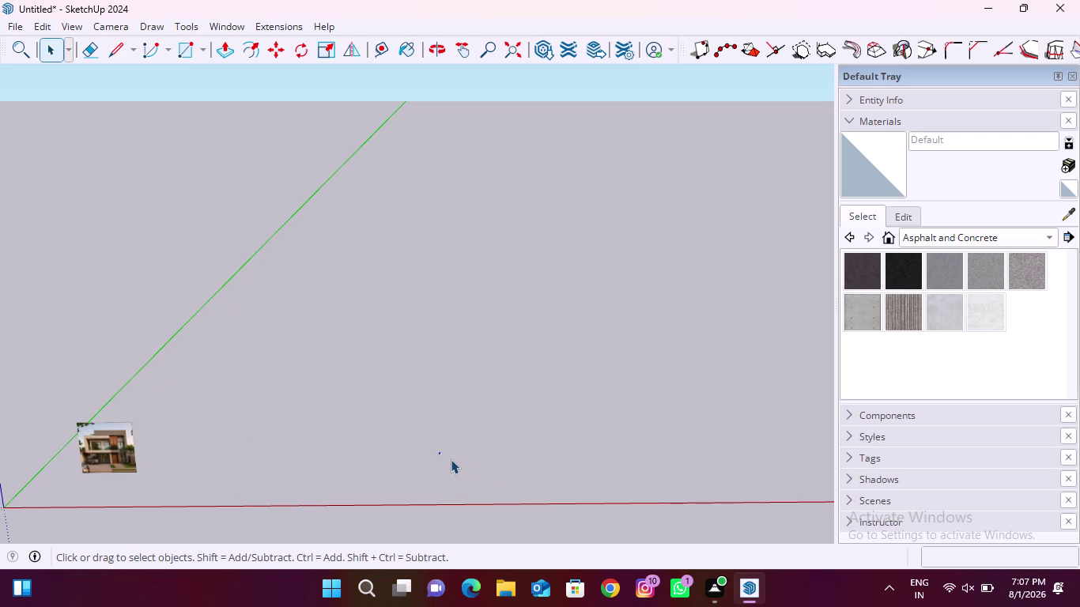
text(m)
key(space)
Move the small profile closer to the reference photo.
key(m)
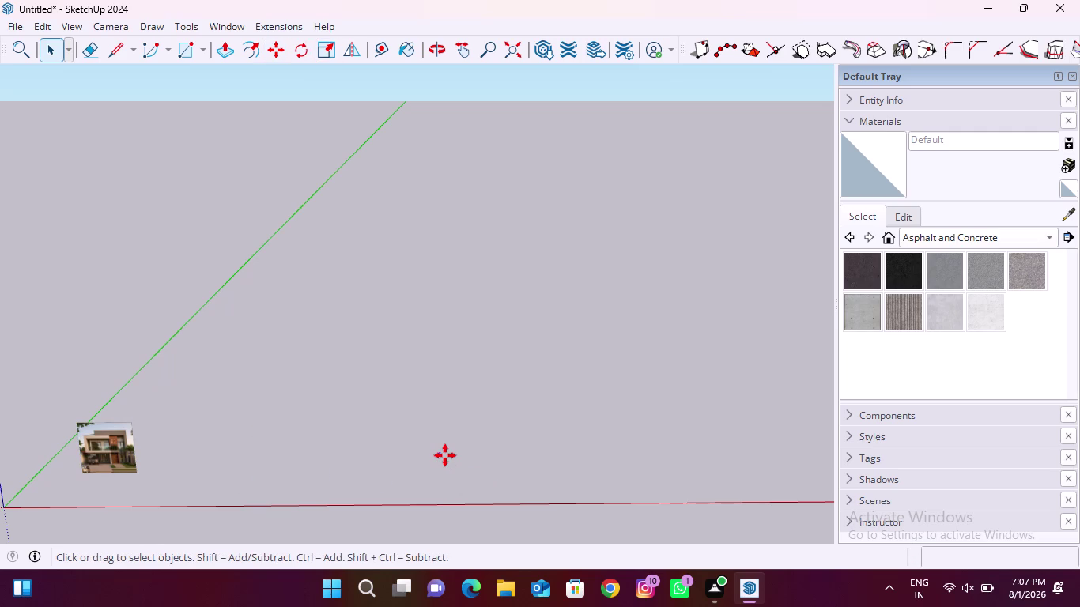
click(443, 454)
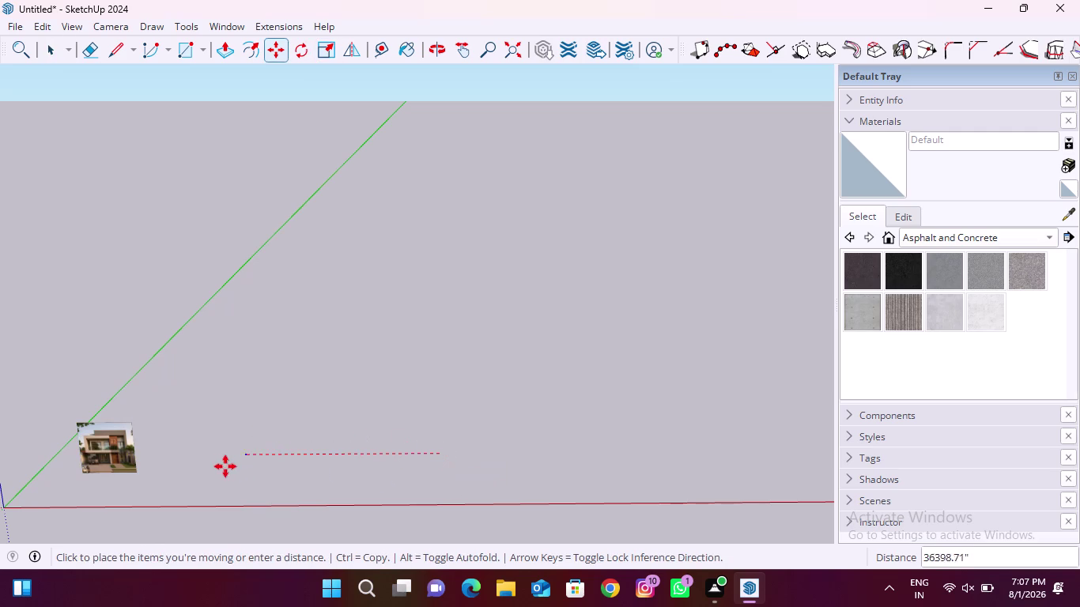
click(212, 464)
key(Escape)
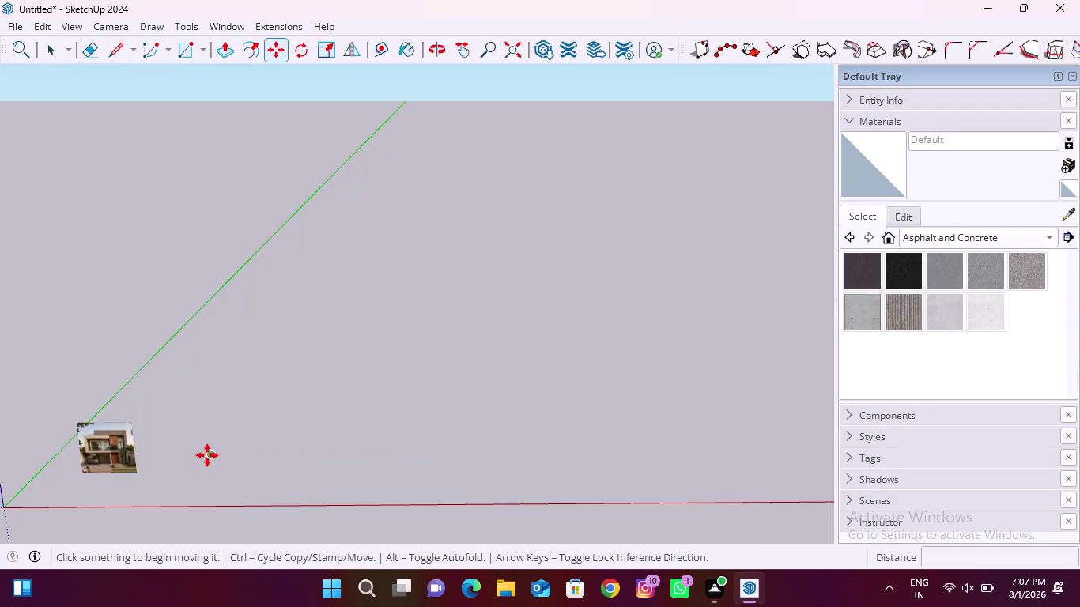
key(space)
Zoom in and out to check the profile.
scroll(up, 3)
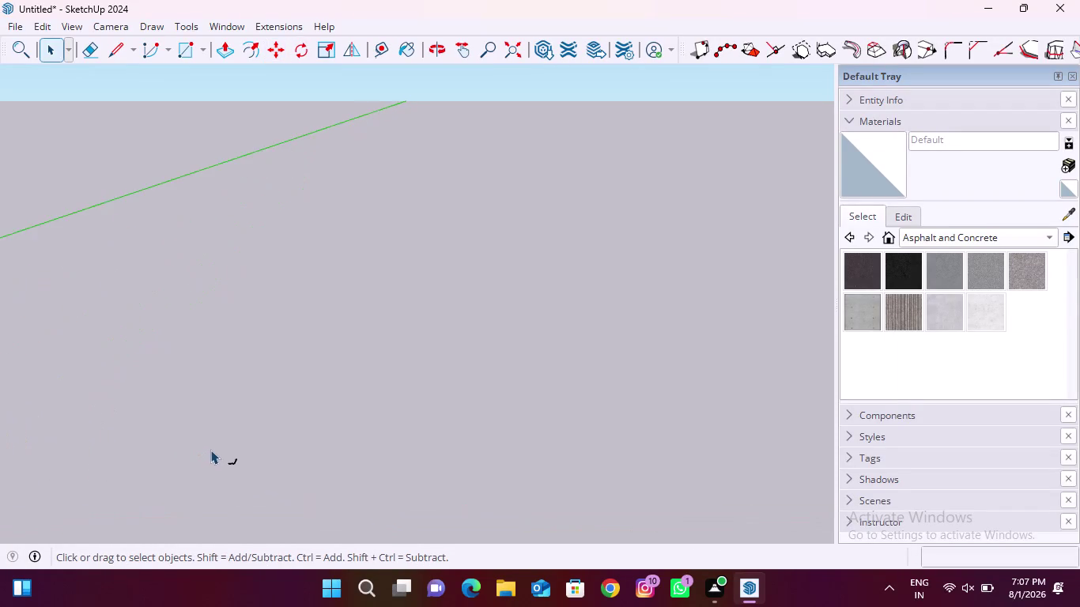
scroll(up, 3)
key(l)
scroll(down, 3)
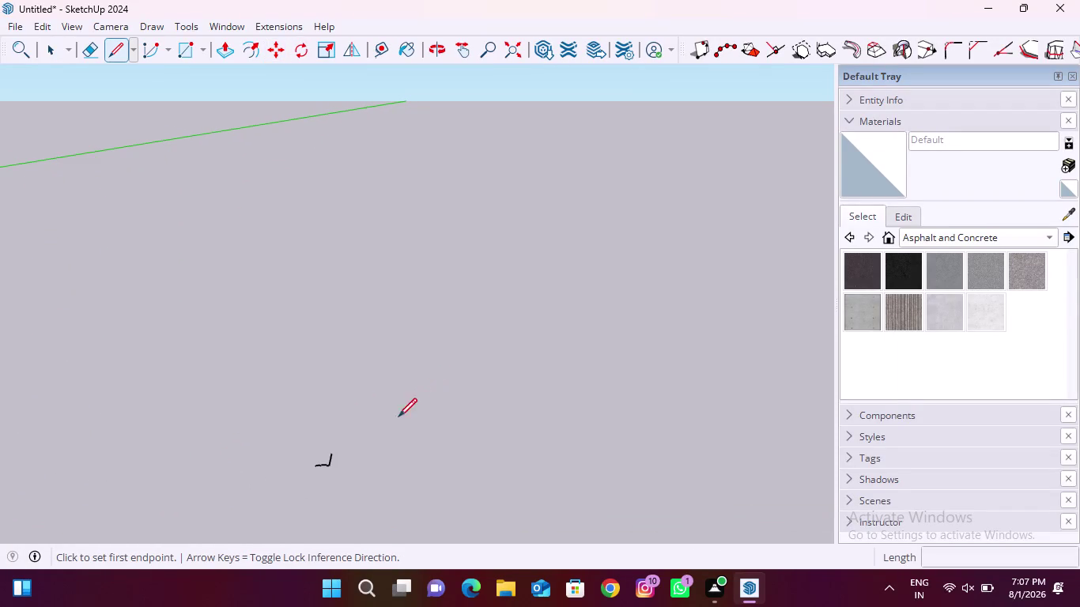
scroll(up, 3)
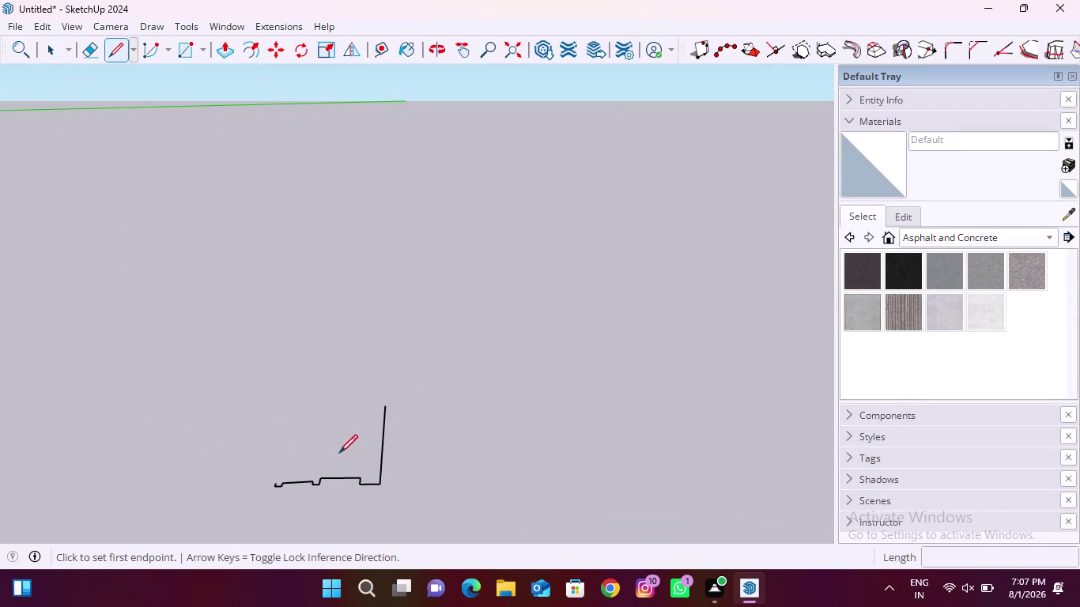
scroll(down, 3)
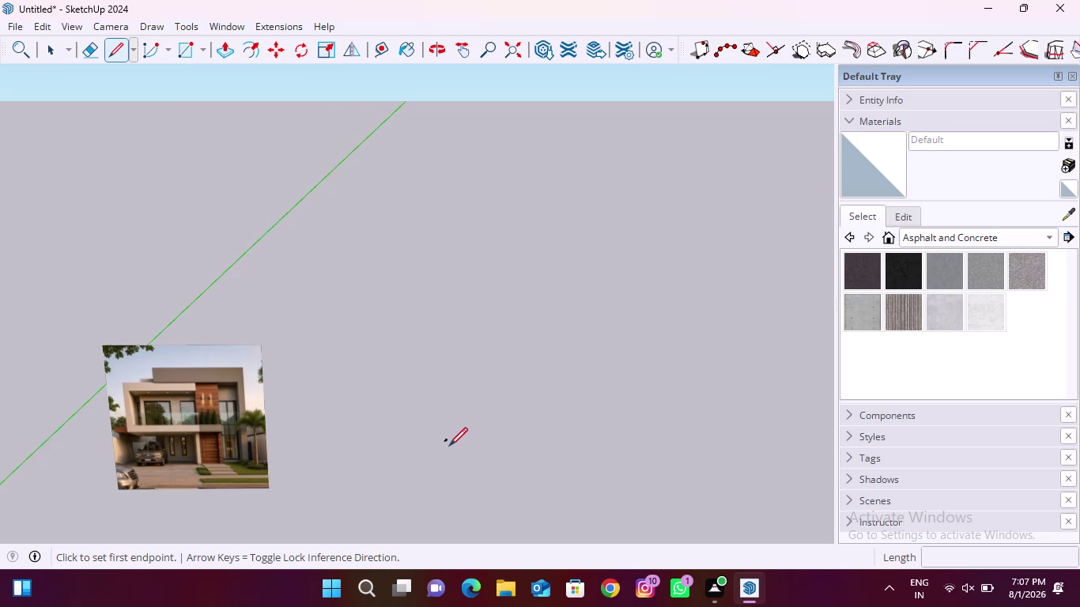
key(Escape)
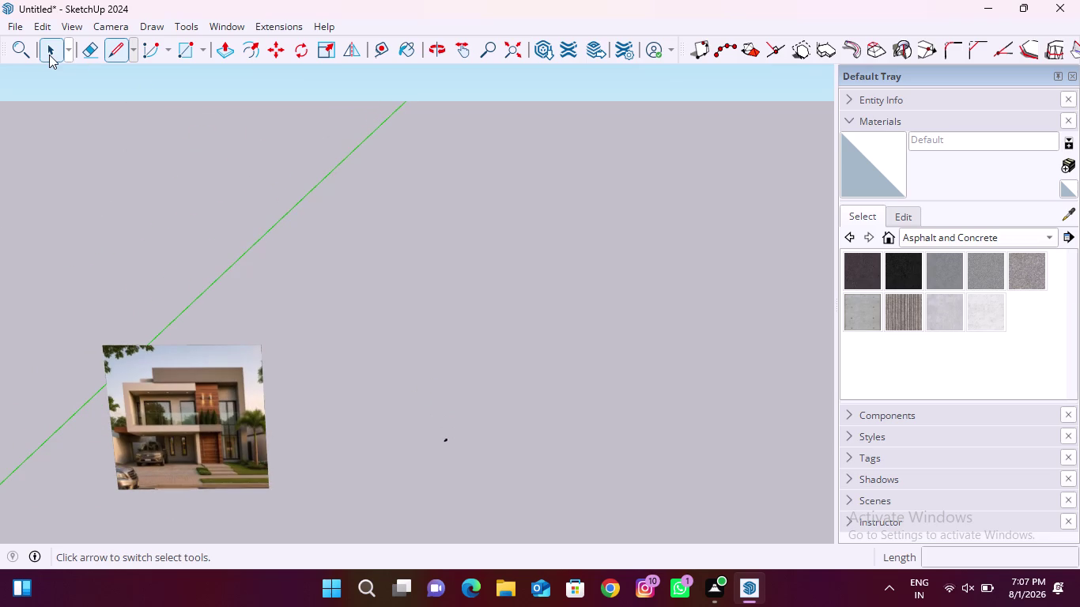
Box-select and delete the geometry beside the profile.
click(48, 55)
drag(406, 374, 502, 518)
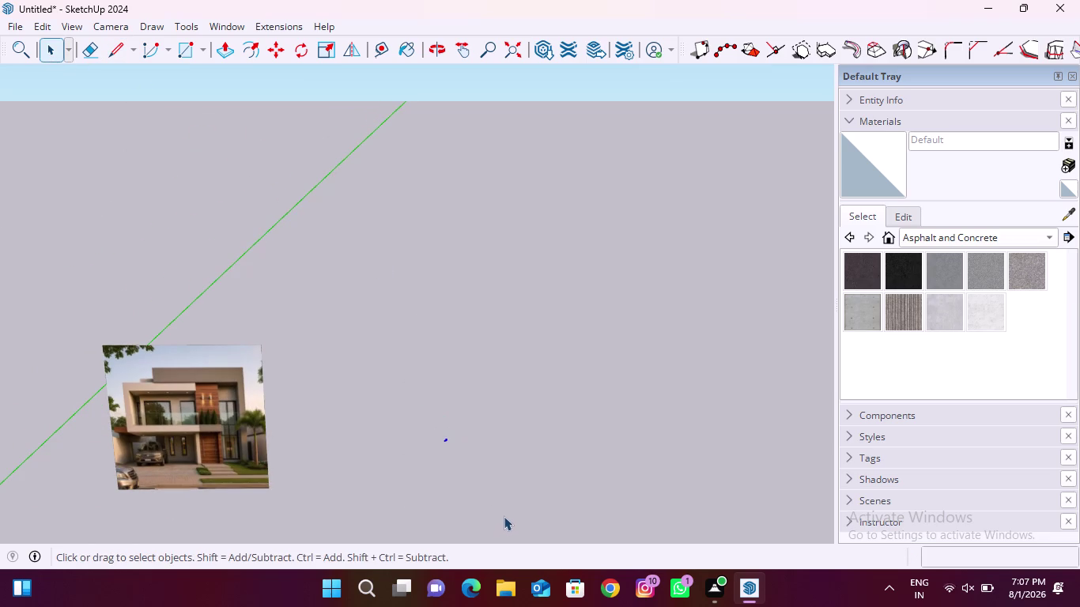
key(Delete)
click(176, 45)
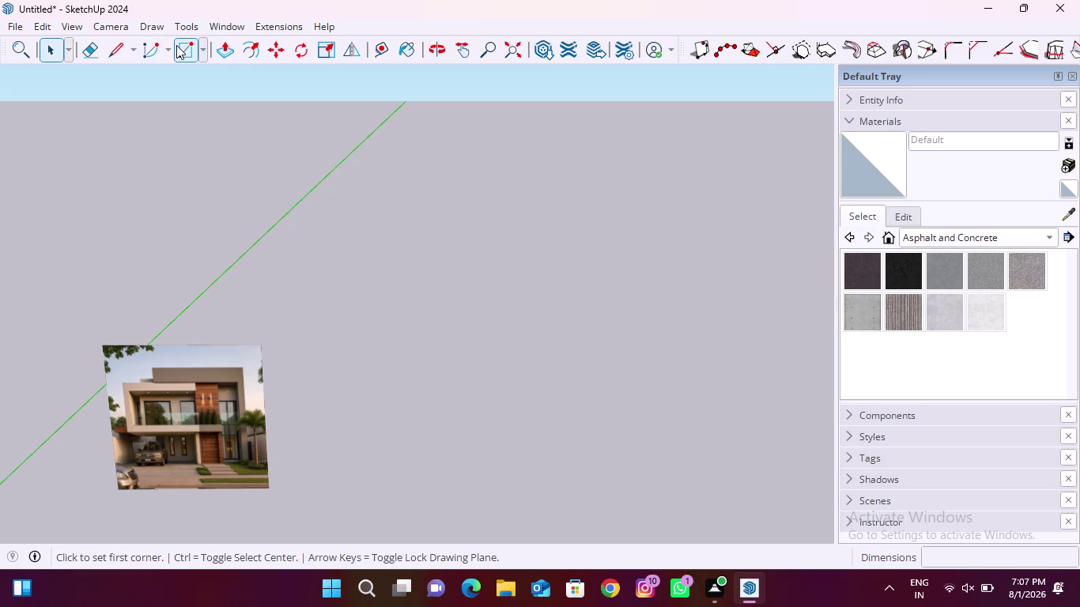
click(369, 313)
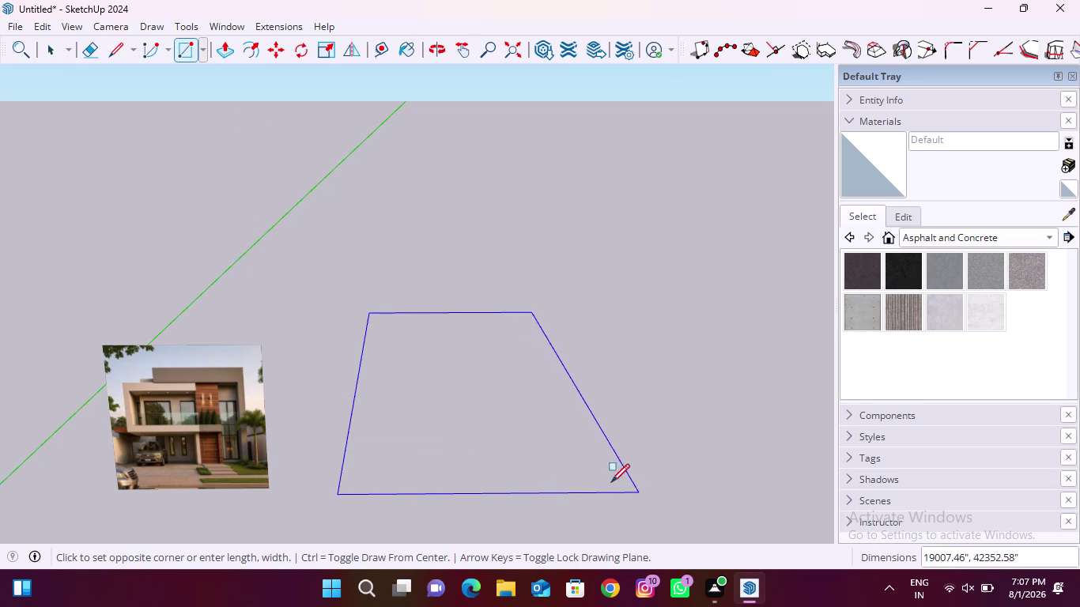
scroll(down, 3)
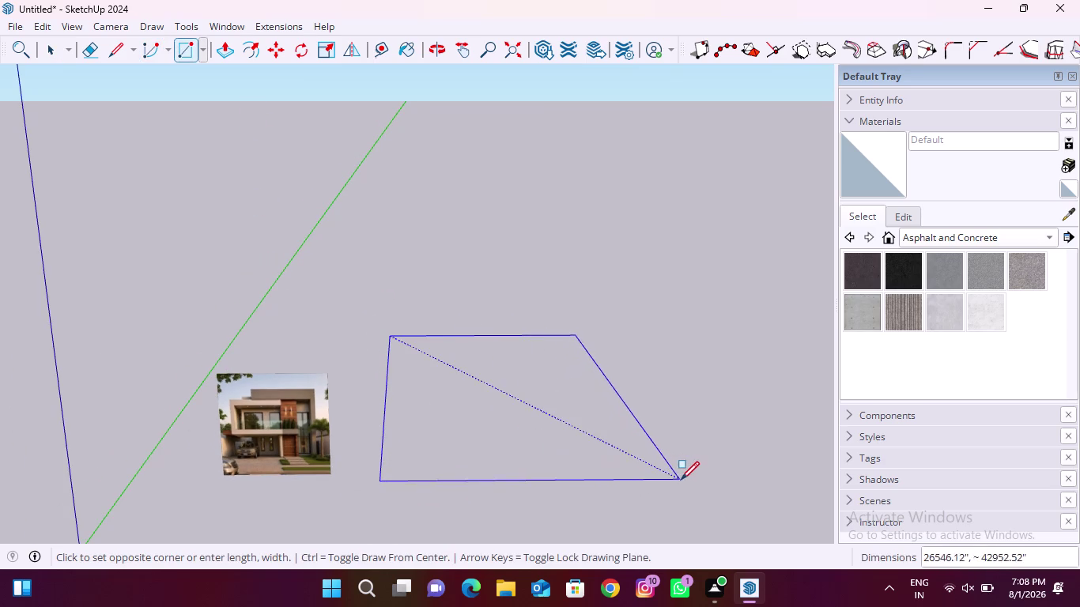
click(722, 480)
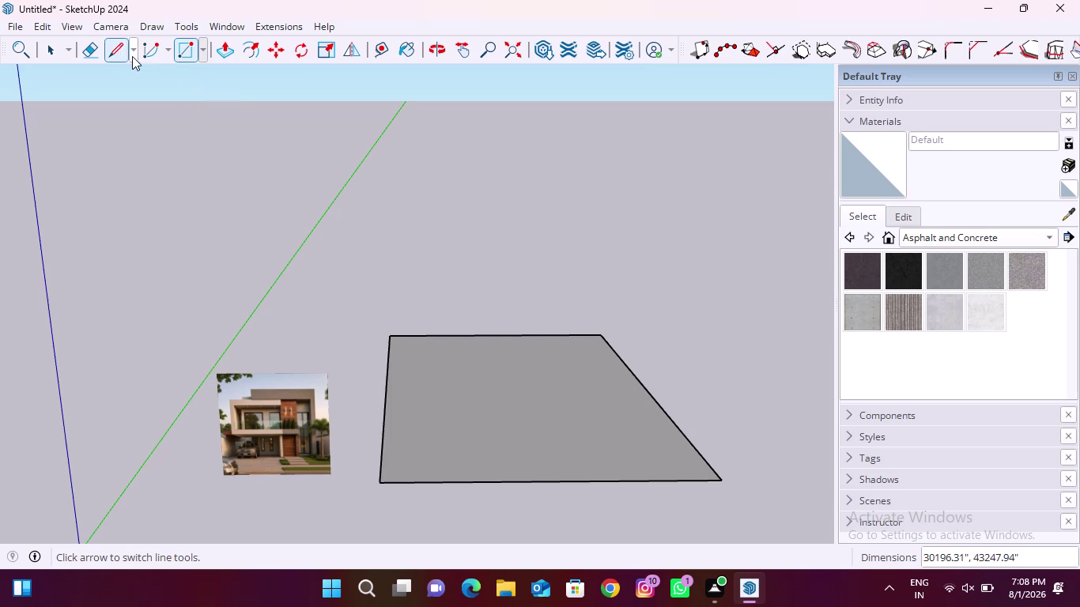
click(186, 53)
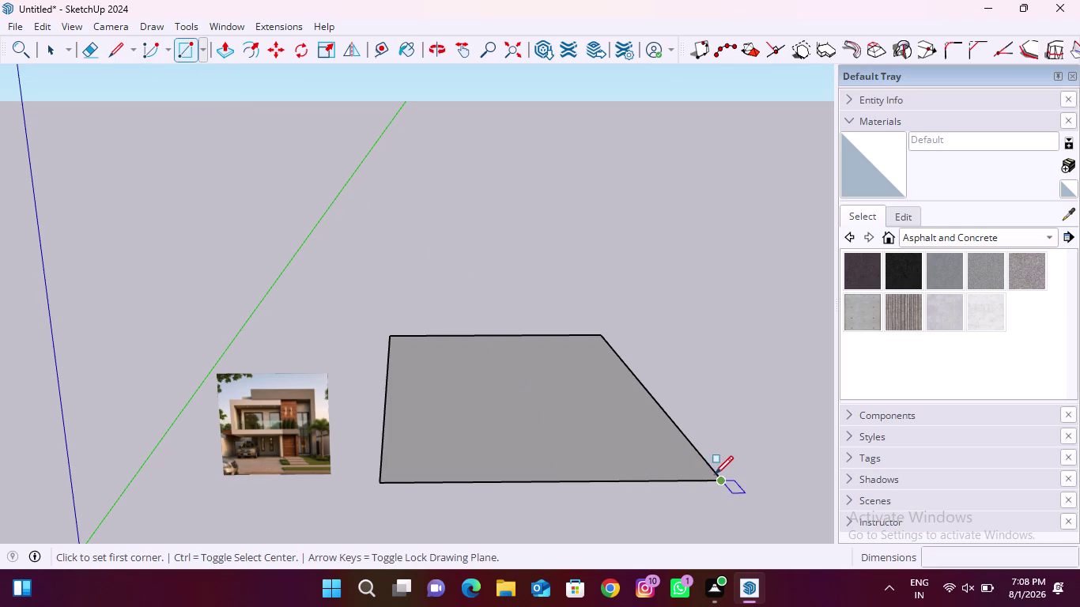
click(715, 474)
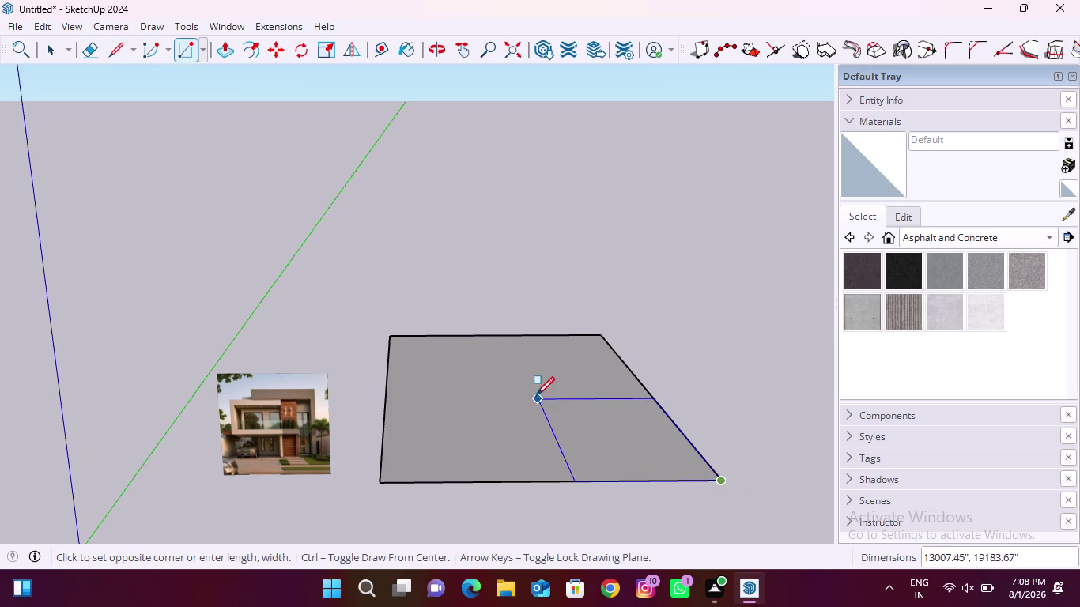
click(526, 403)
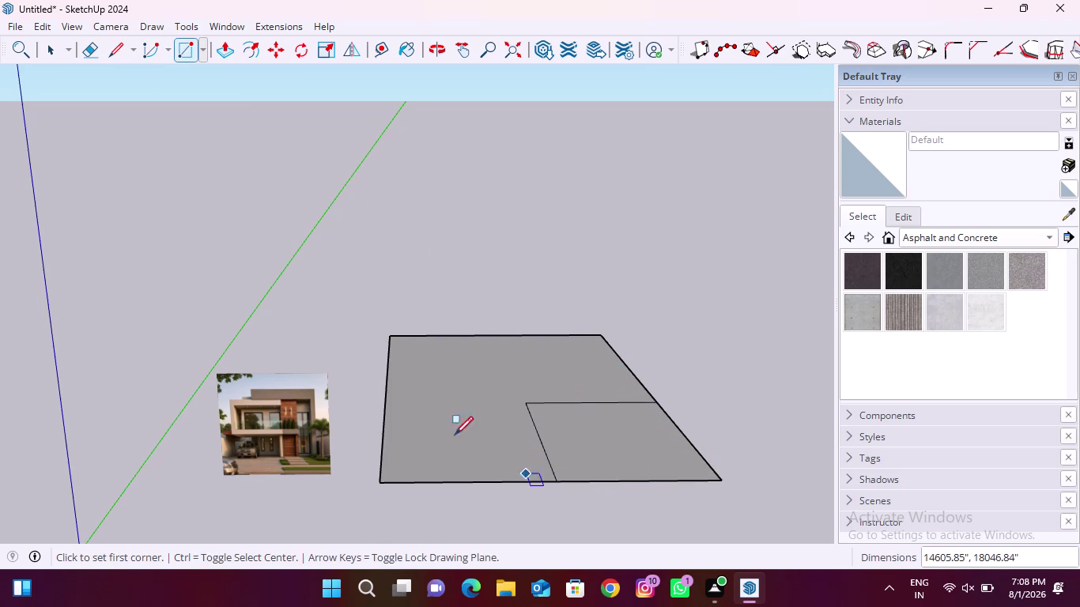
scroll(down, 3)
middle_drag(501, 451, 465, 505)
scroll(up, 3)
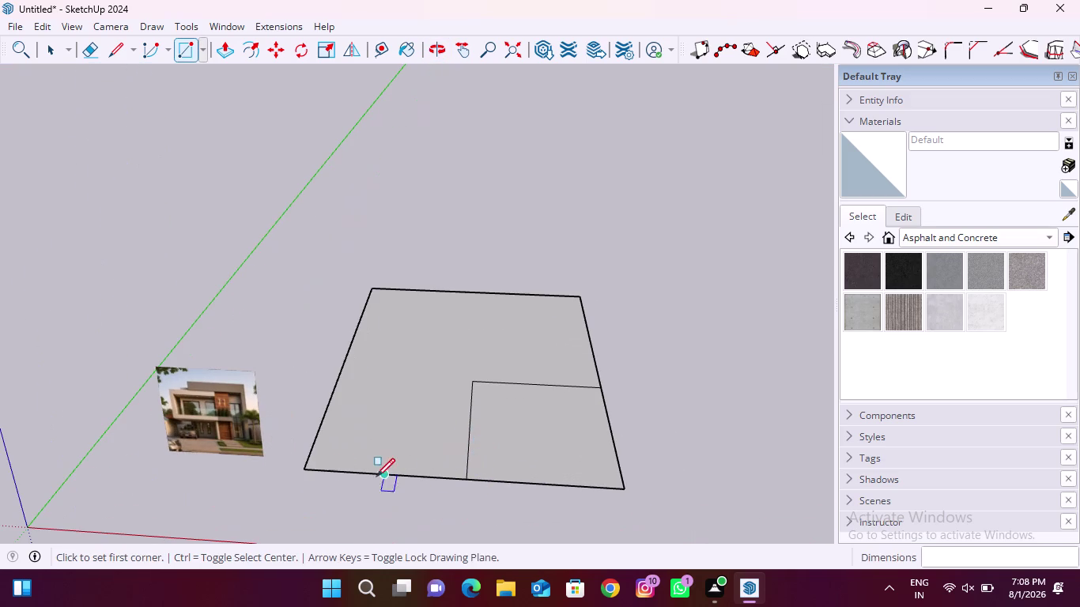
scroll(up, 3)
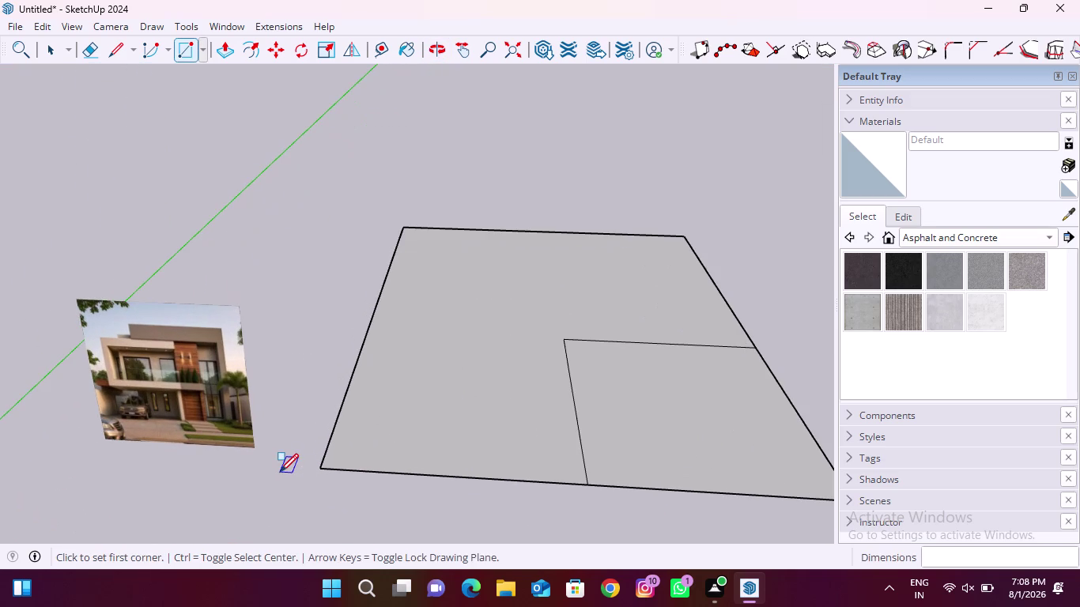
click(120, 53)
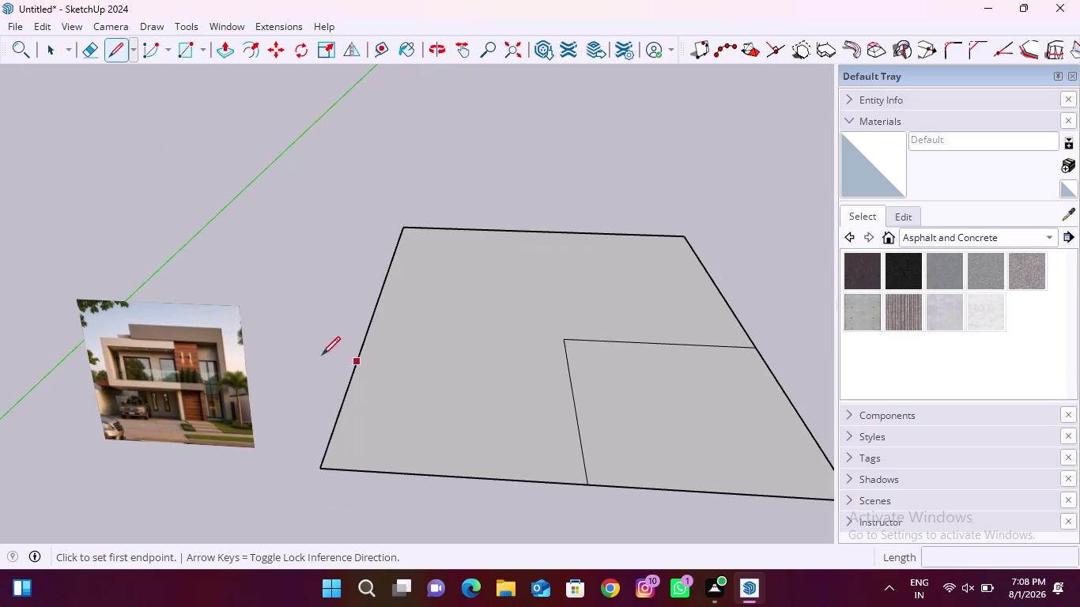
scroll(down, 3)
scroll(up, 3)
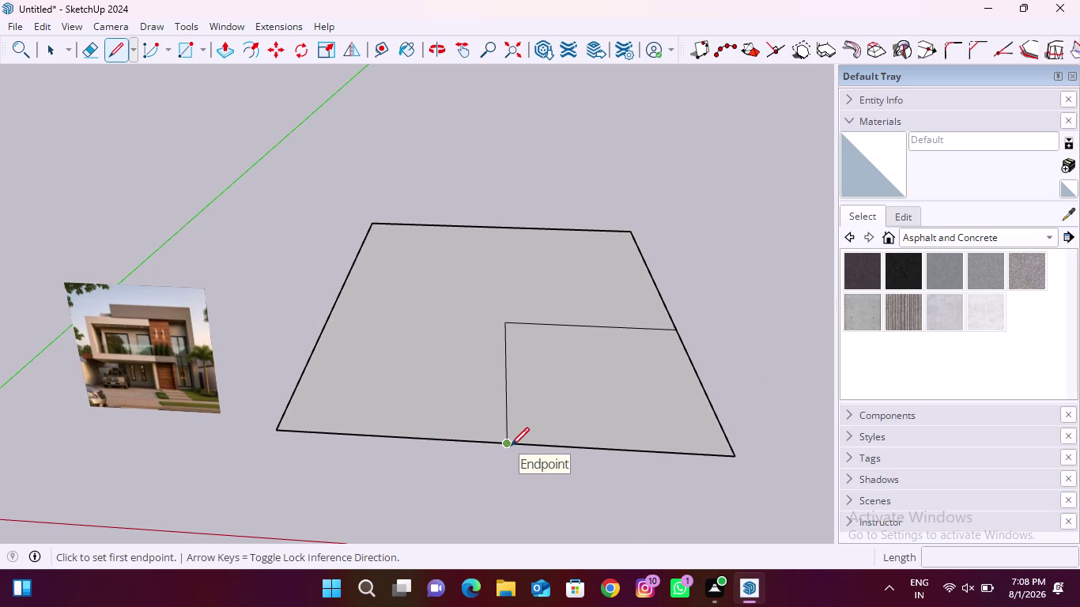
click(371, 46)
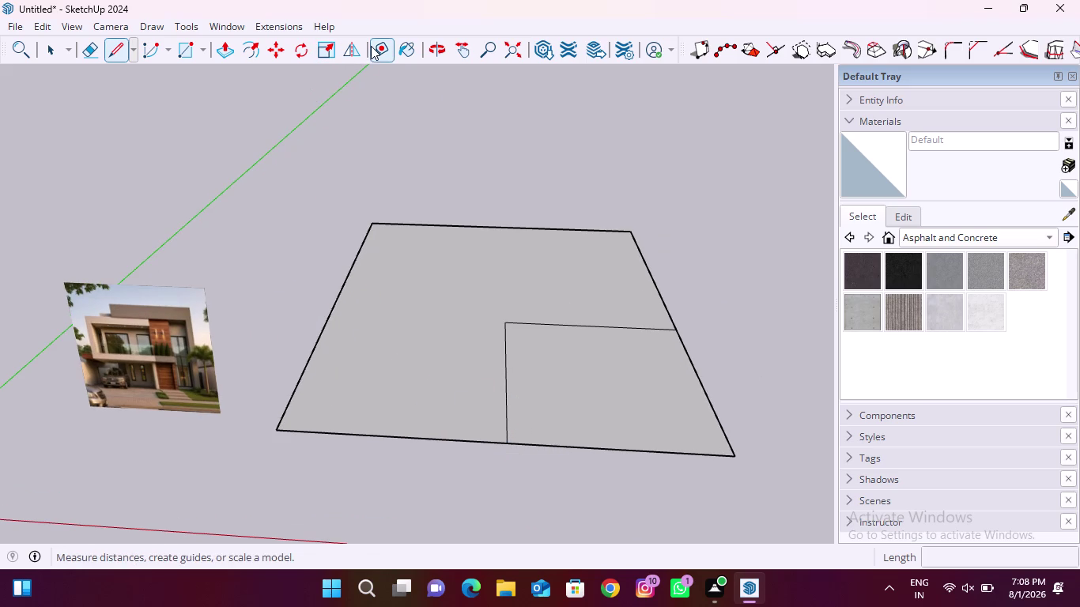
Add a guide just inside the slab's front edge and start a line at the inner edge.
click(457, 441)
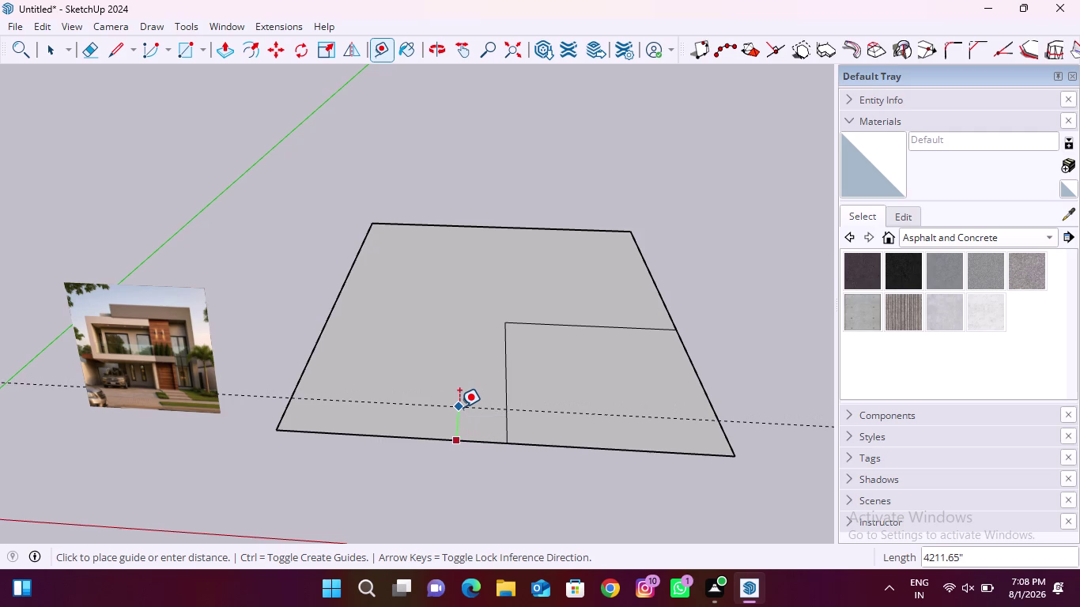
click(457, 418)
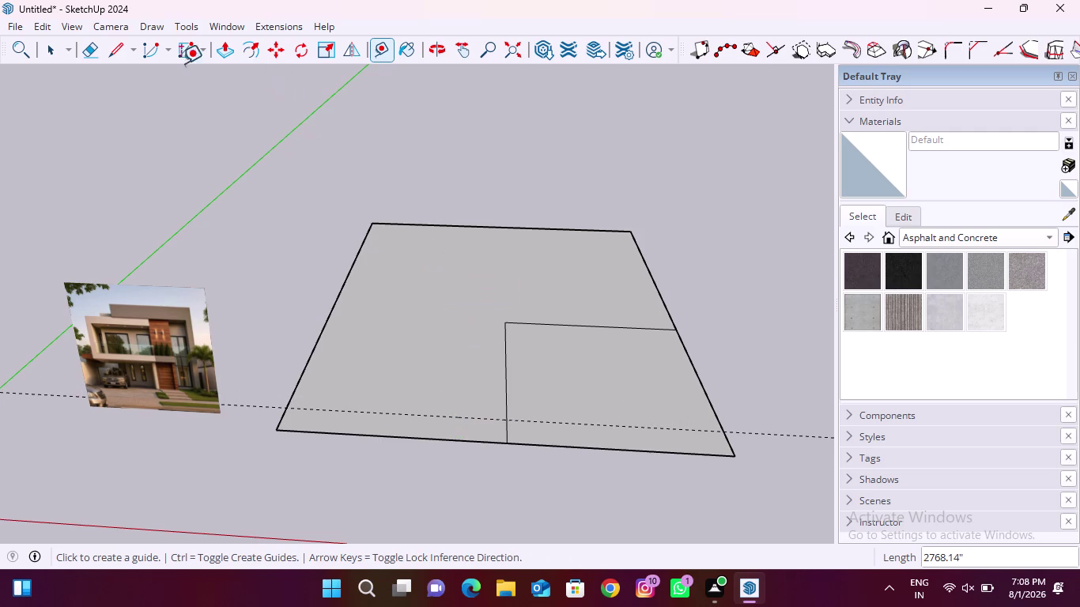
click(116, 53)
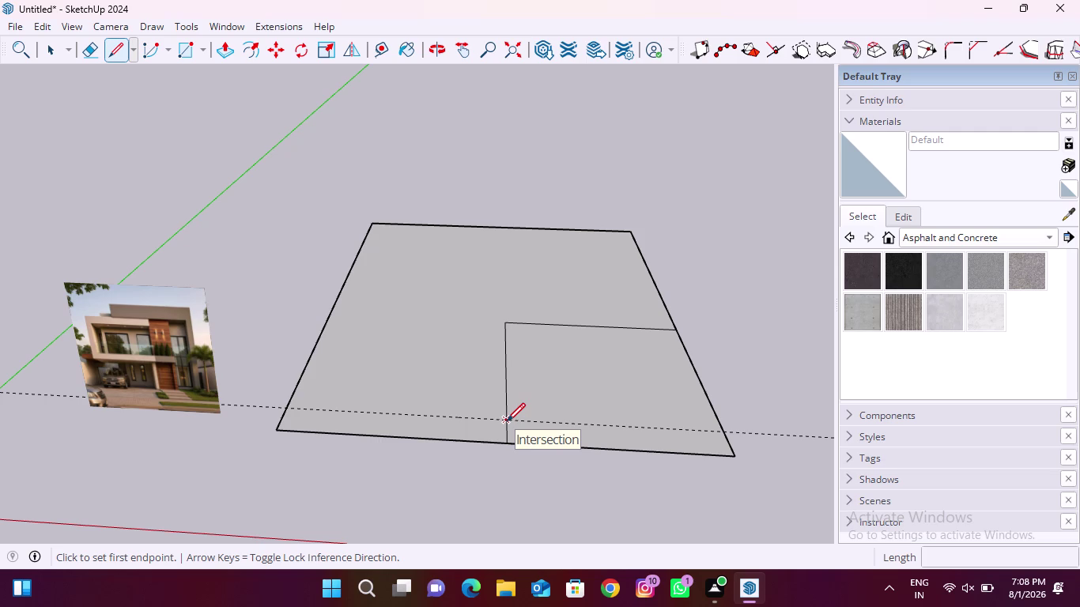
click(507, 421)
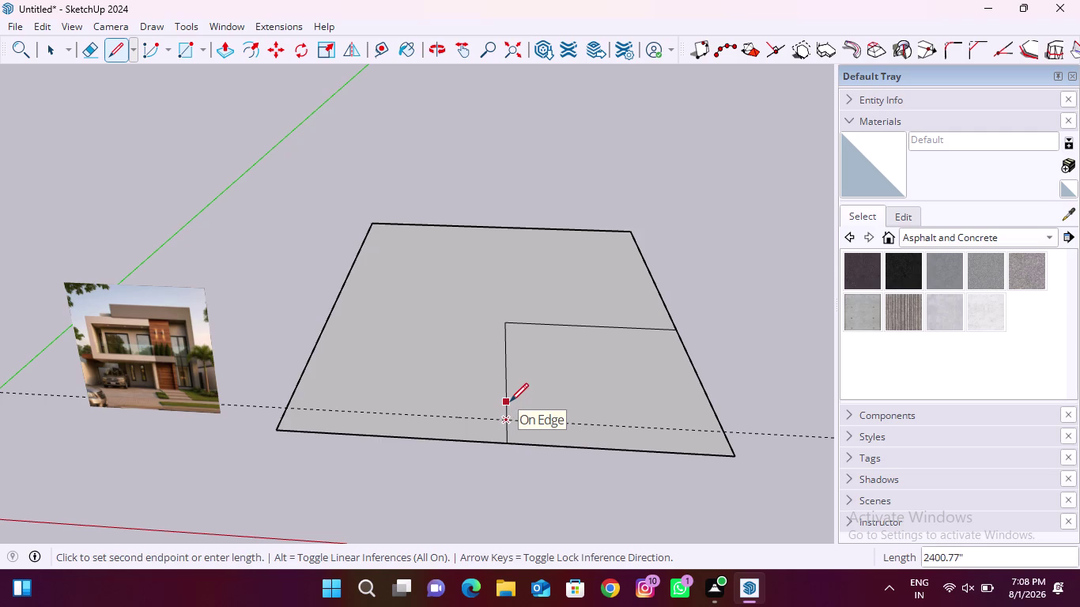
Outline the first two small column footprints snapped to the guide.
click(510, 402)
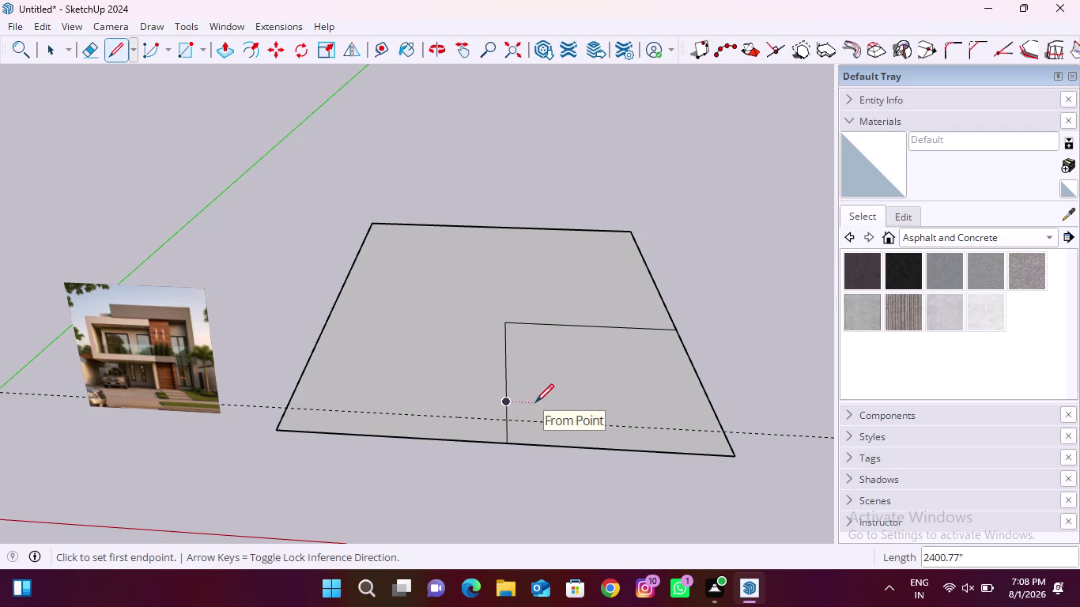
click(507, 401)
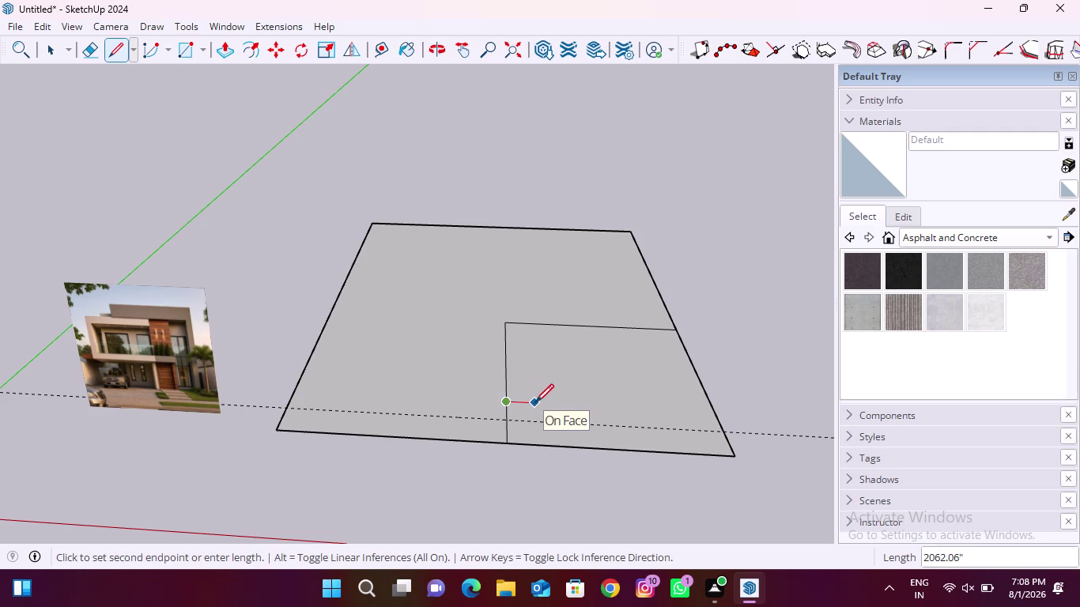
click(535, 403)
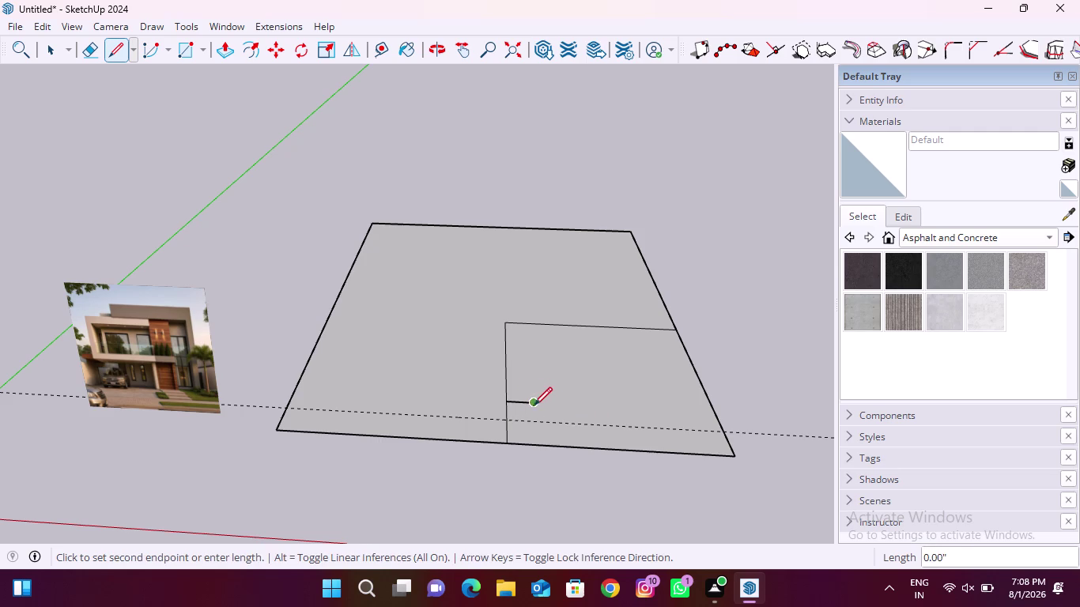
click(533, 422)
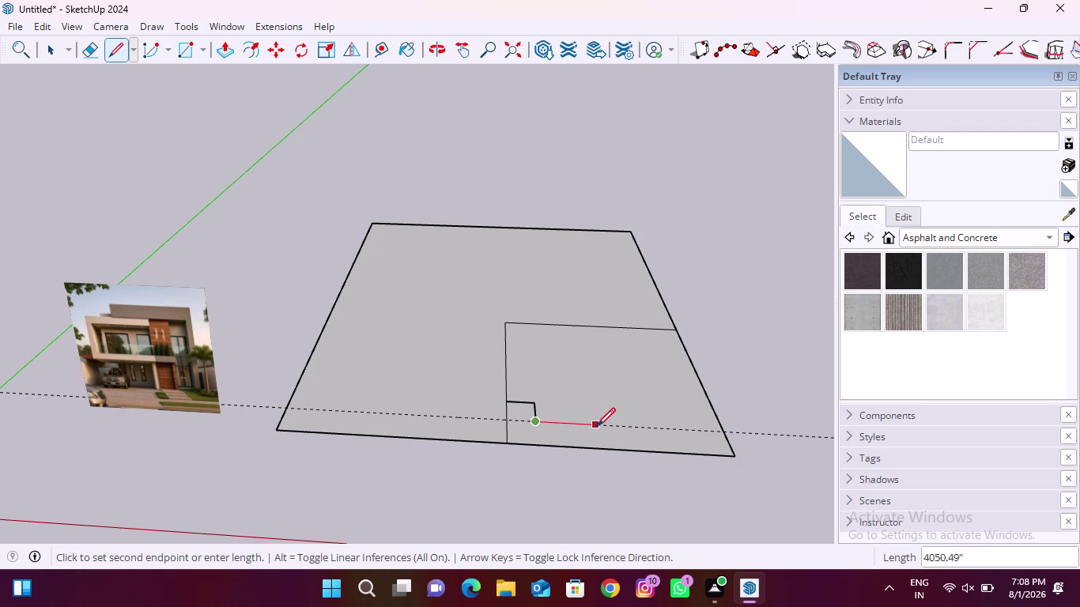
click(603, 427)
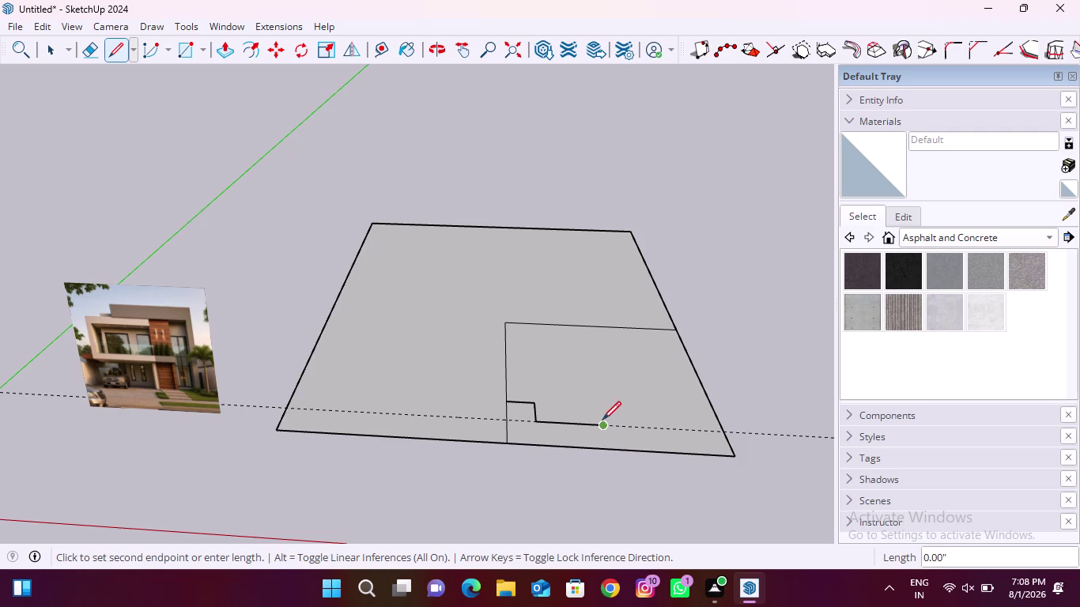
click(600, 409)
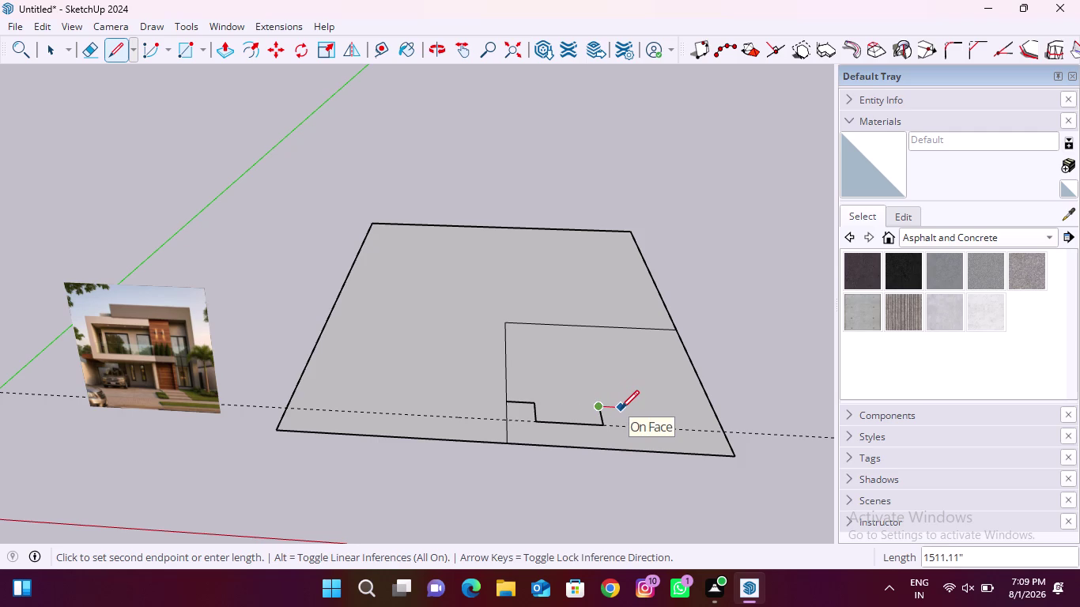
click(621, 409)
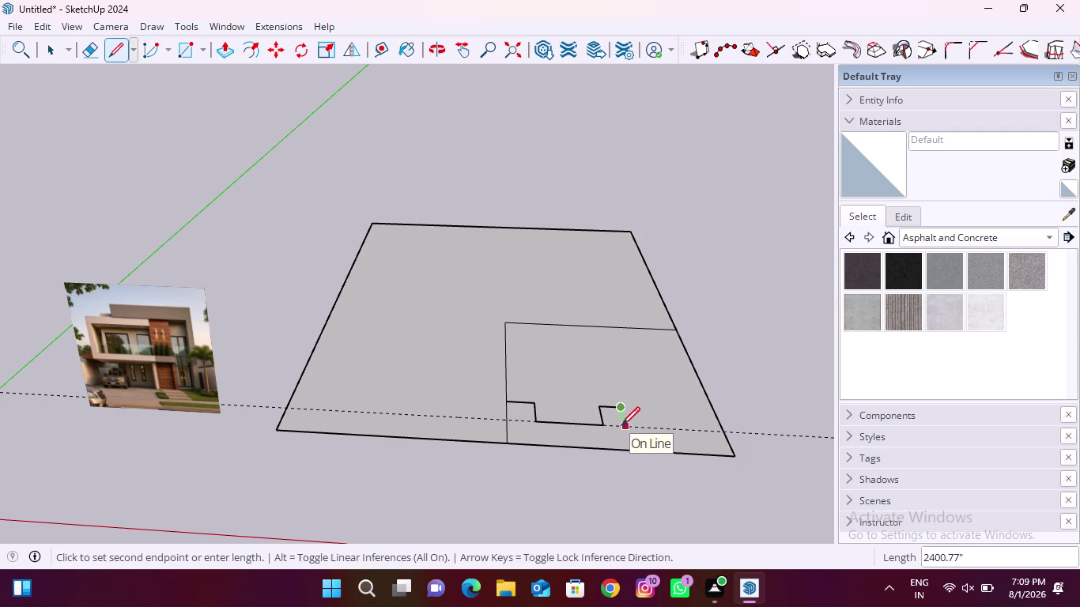
click(622, 426)
click(605, 425)
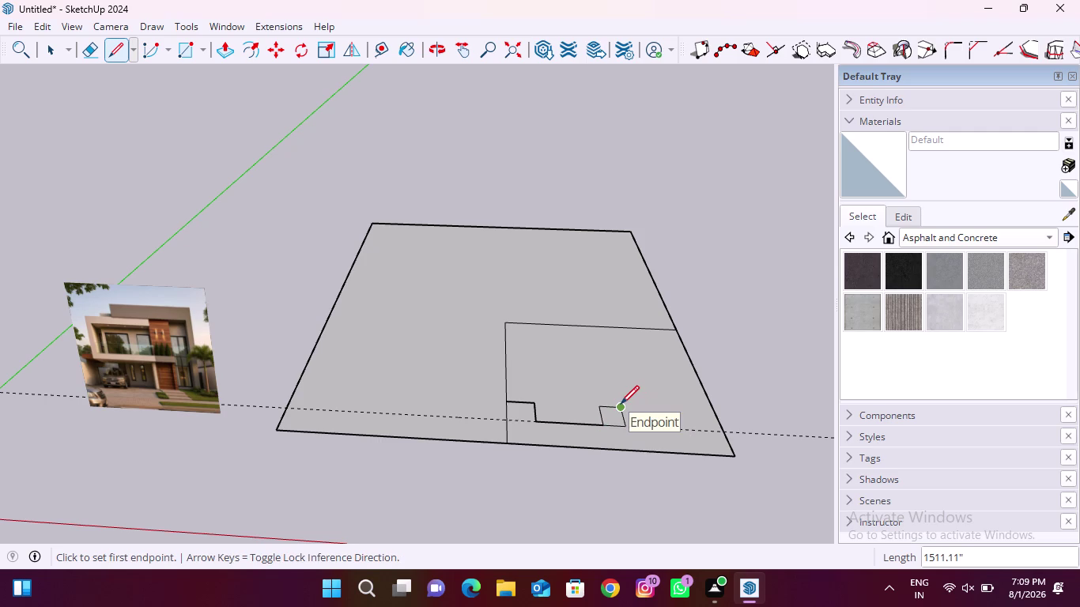
Run a line toward the slab's right side and outline the last footprint there.
click(621, 404)
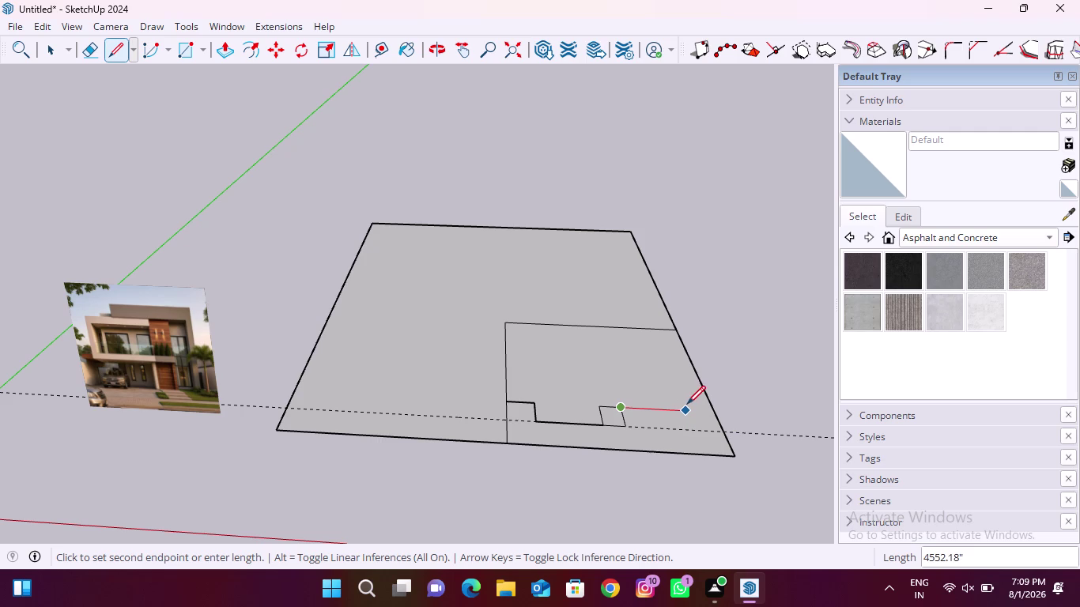
click(690, 404)
click(693, 430)
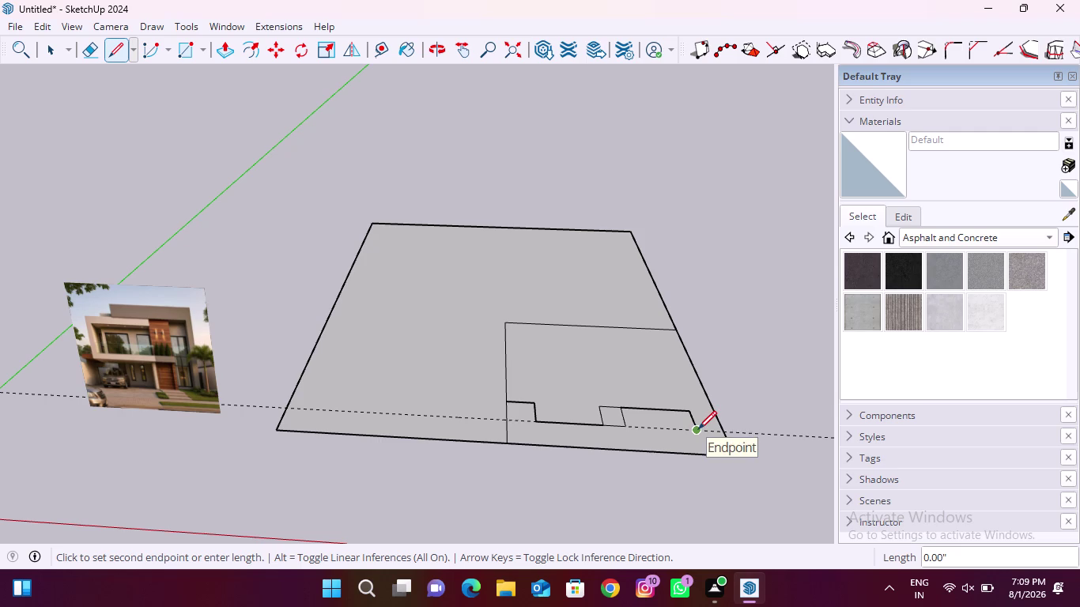
click(698, 430)
click(718, 429)
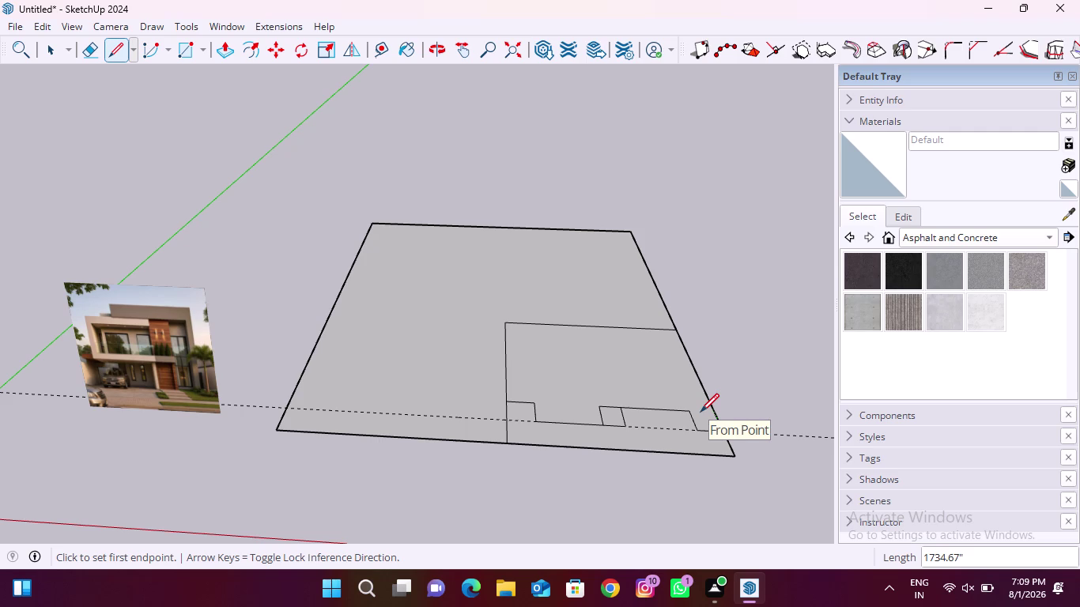
scroll(up, 3)
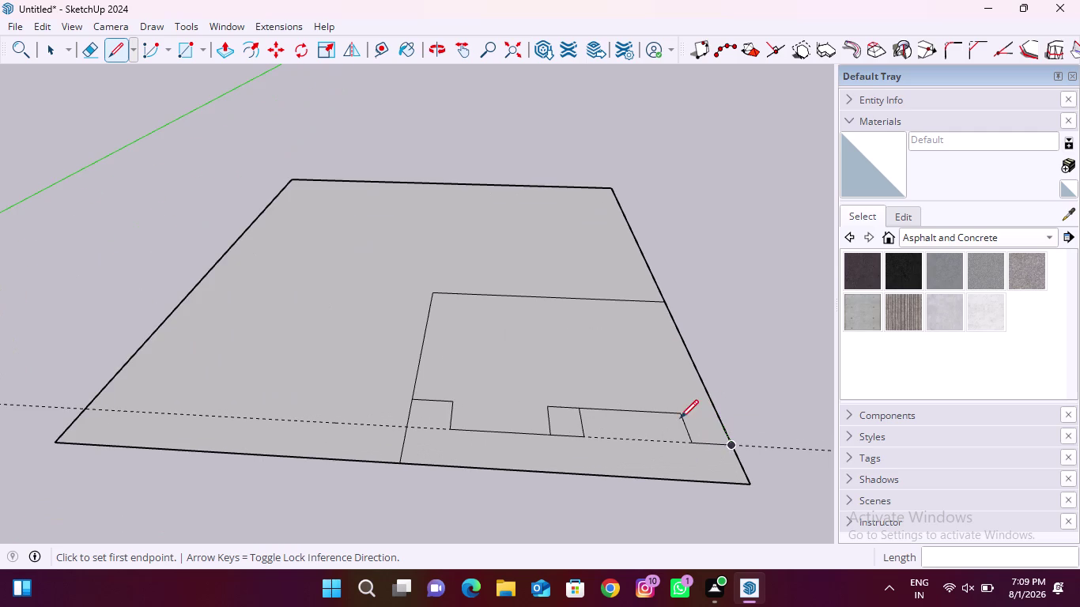
click(683, 414)
click(720, 408)
scroll(down, 3)
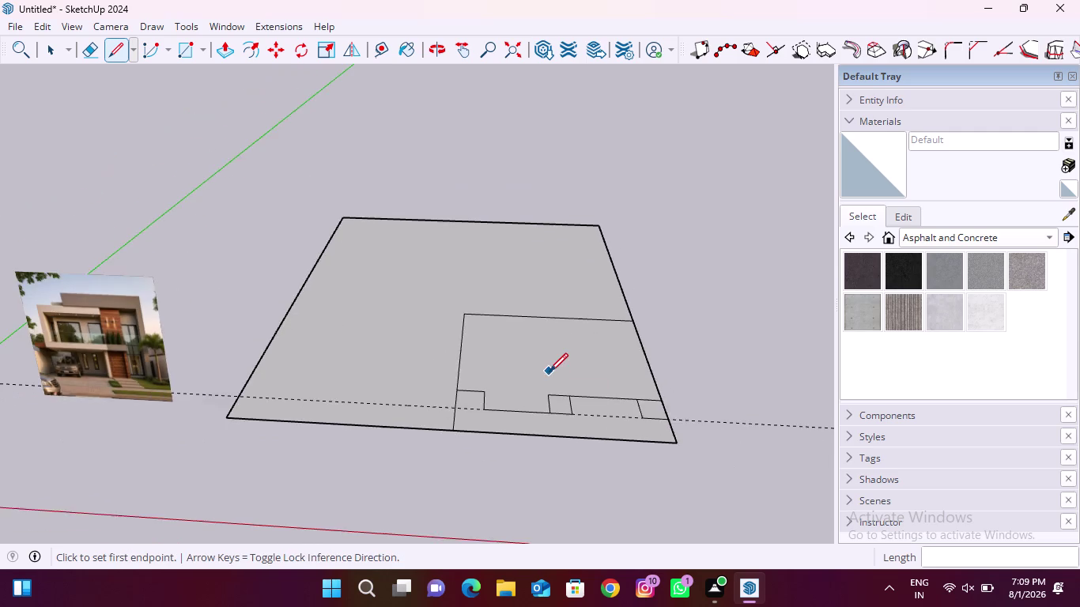
scroll(down, 3)
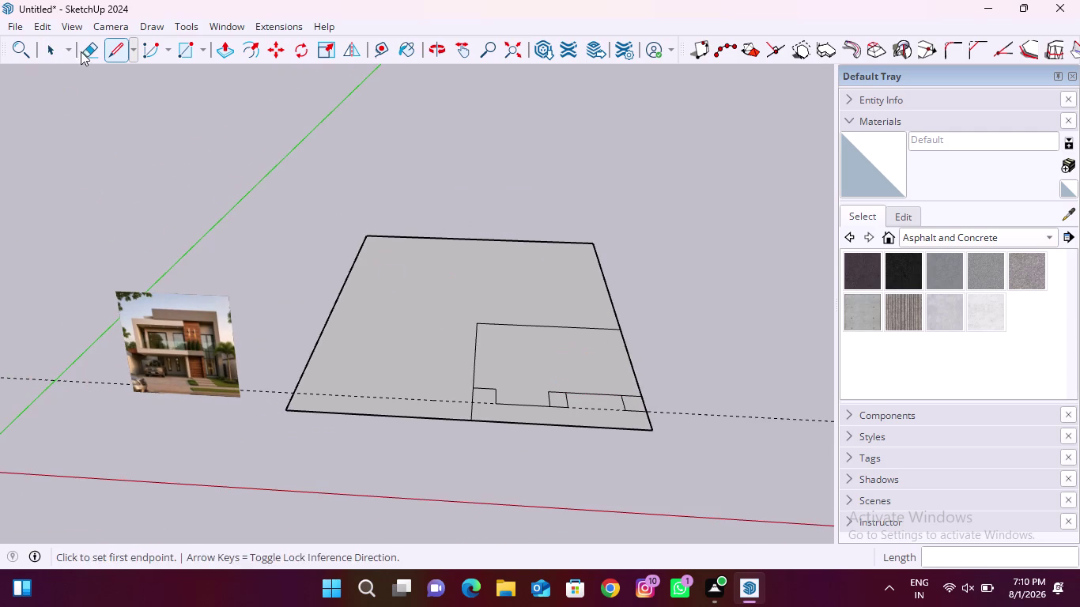
Extend the inner area's back edge across to the slab's left side.
click(89, 50)
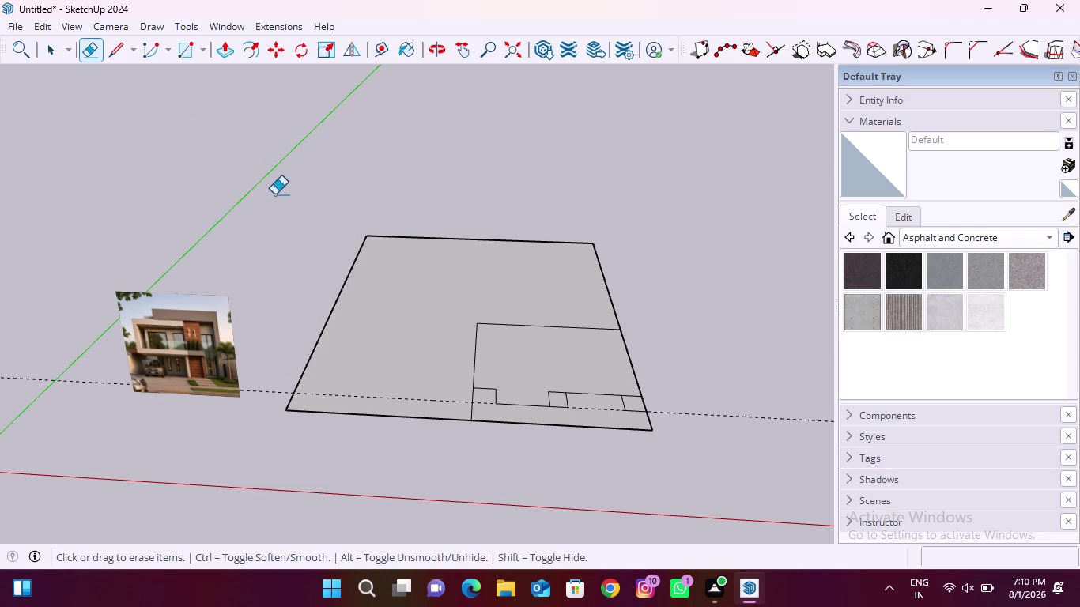
click(116, 55)
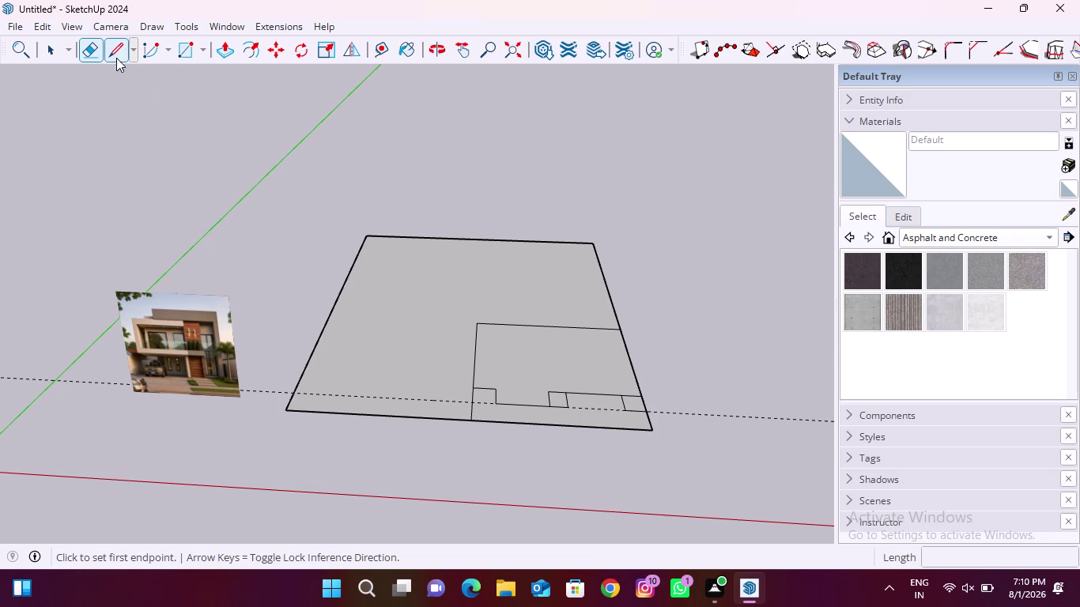
scroll(up, 3)
click(499, 325)
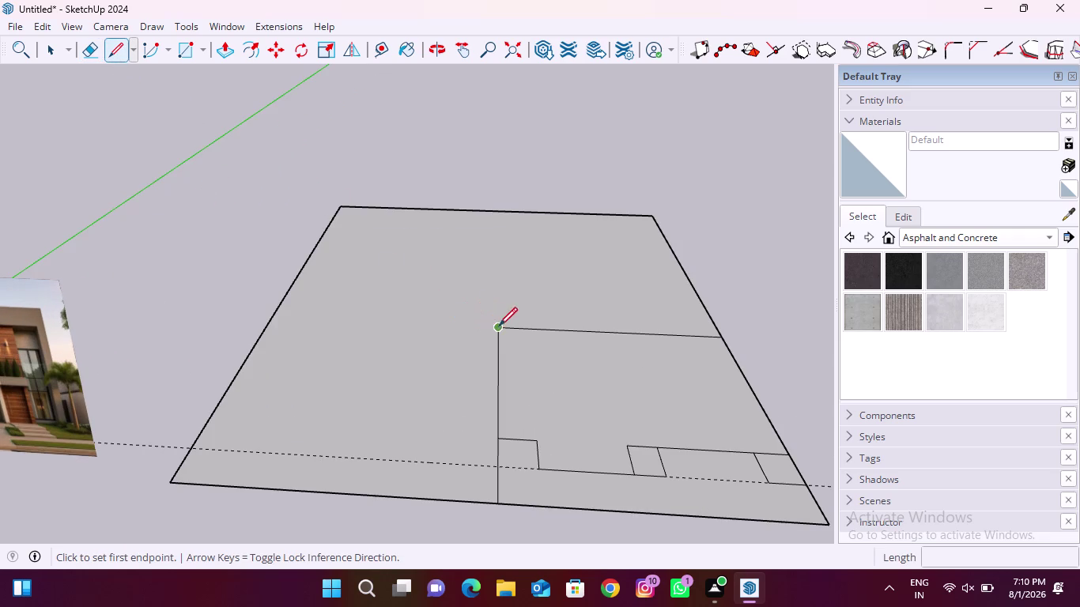
click(272, 312)
scroll(down, 3)
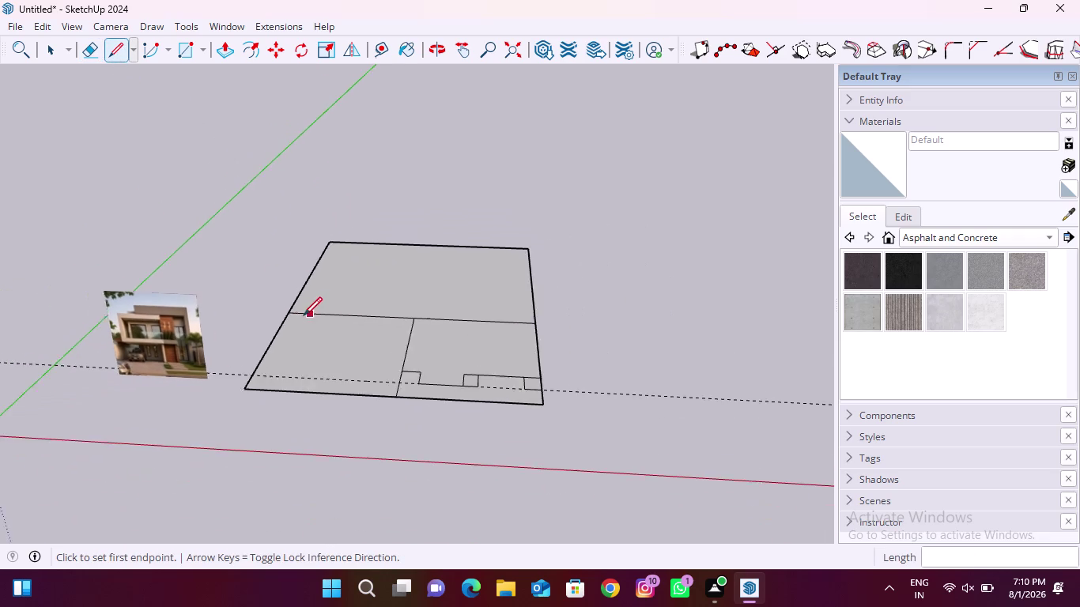
click(80, 55)
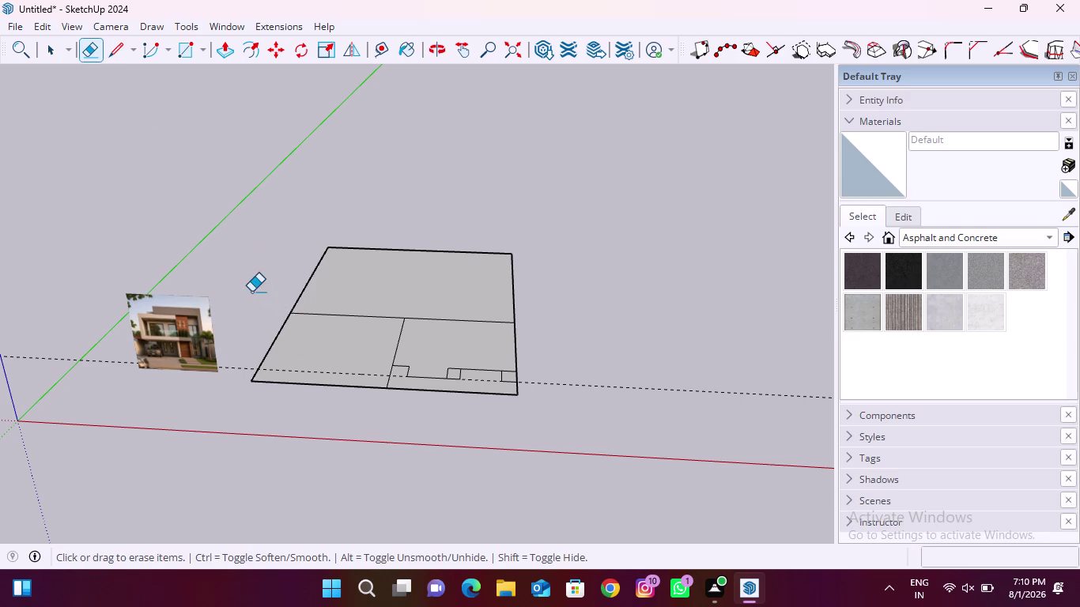
scroll(up, 3)
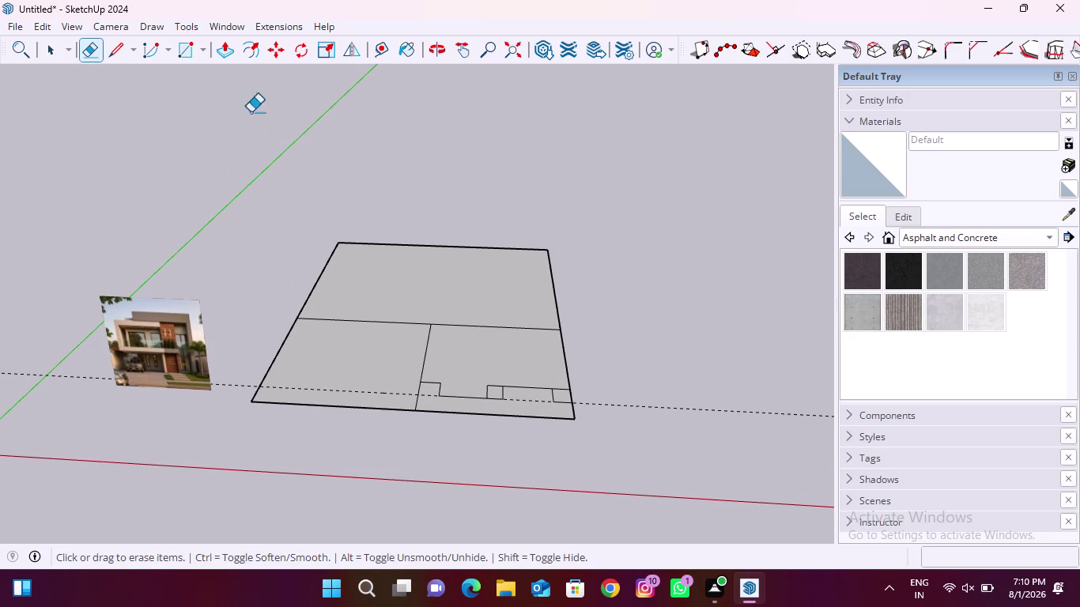
click(228, 57)
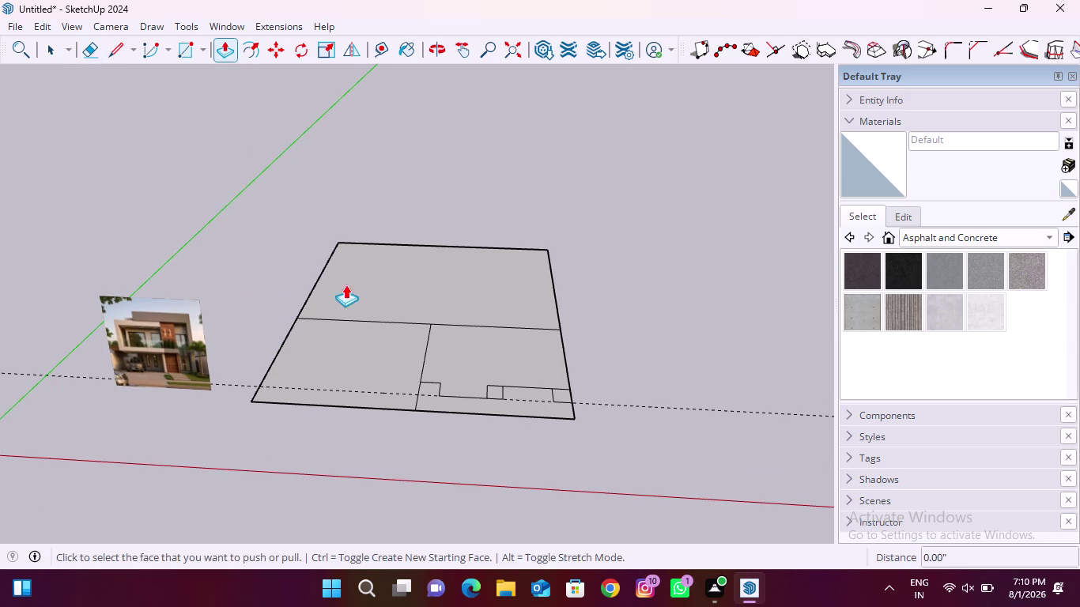
Push/pull the left slab region down to a 6-inch thickness.
middle_drag(390, 445, 422, 250)
scroll(up, 3)
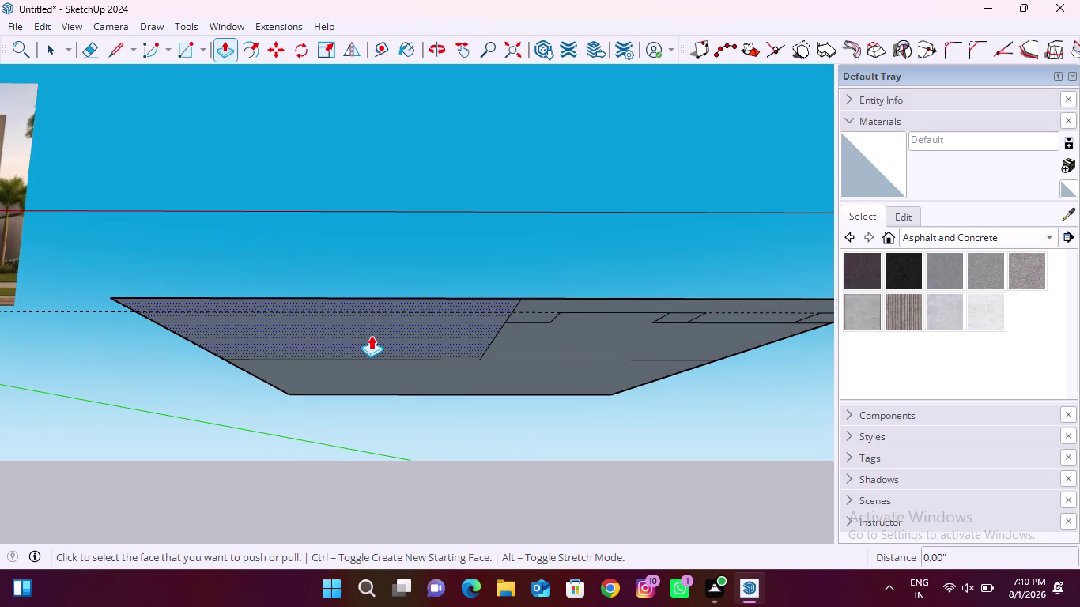
scroll(down, 3)
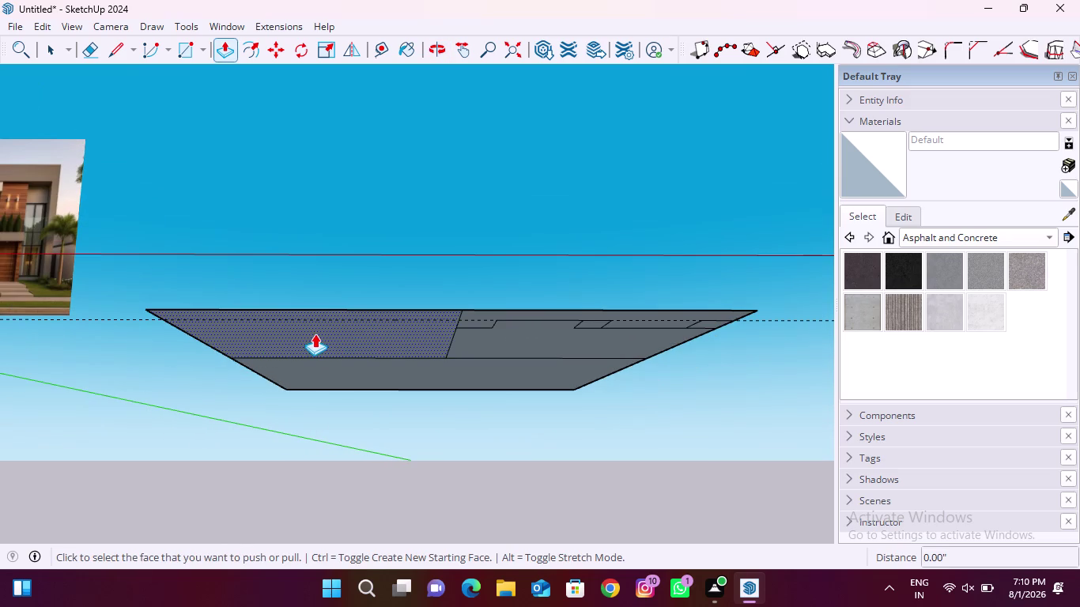
click(315, 333)
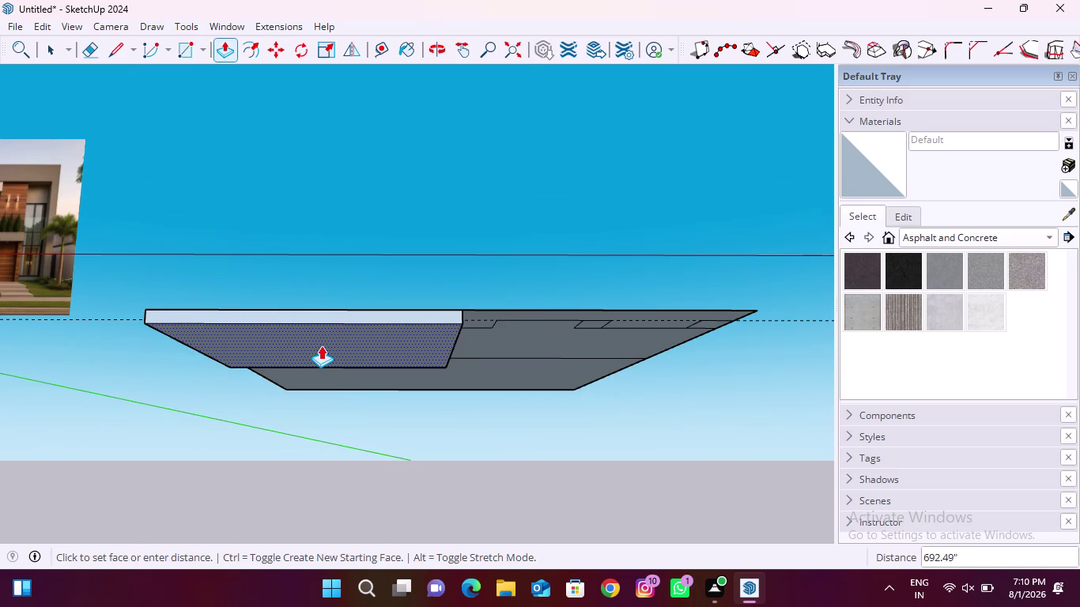
key(6)
key(shift+quotedbl)
key(Return)
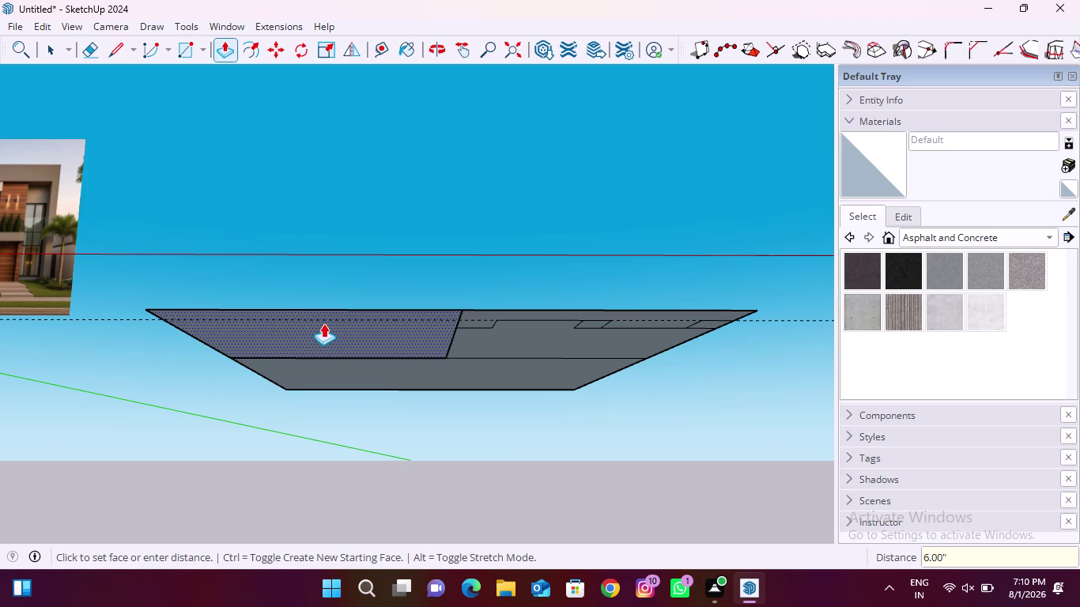
Repeat the 6-inch thickness on the next slab regions.
middle_drag(326, 321, 327, 433)
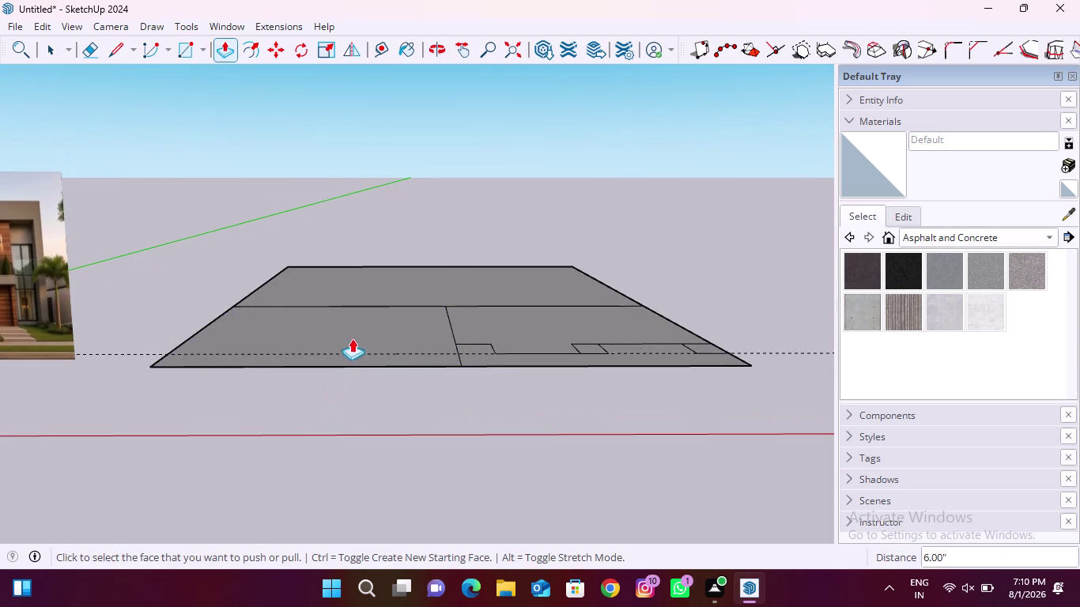
scroll(up, 3)
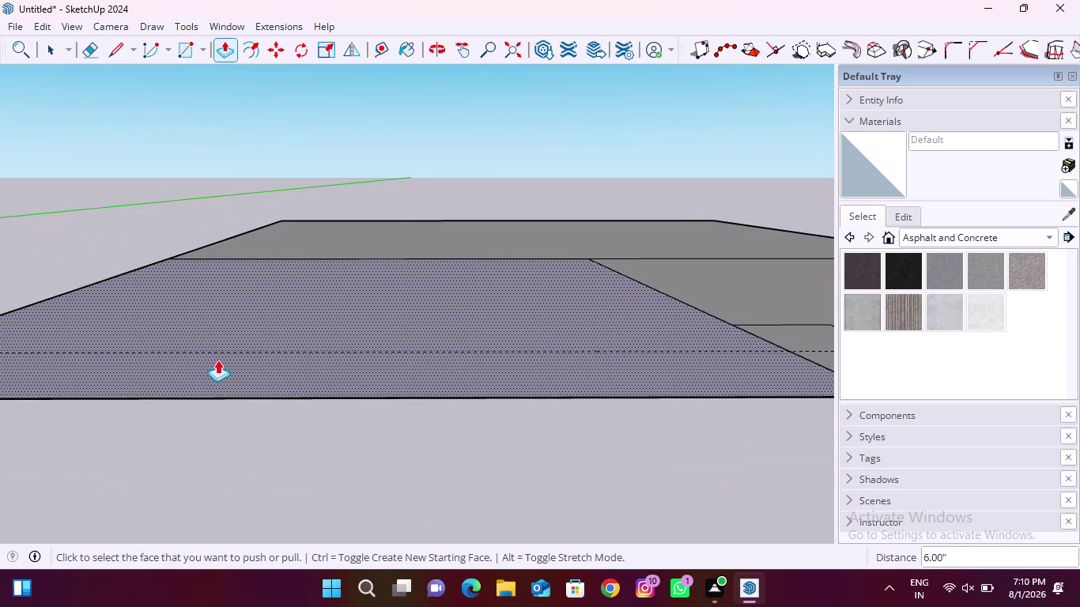
scroll(down, 3)
middle_drag(289, 396, 286, 282)
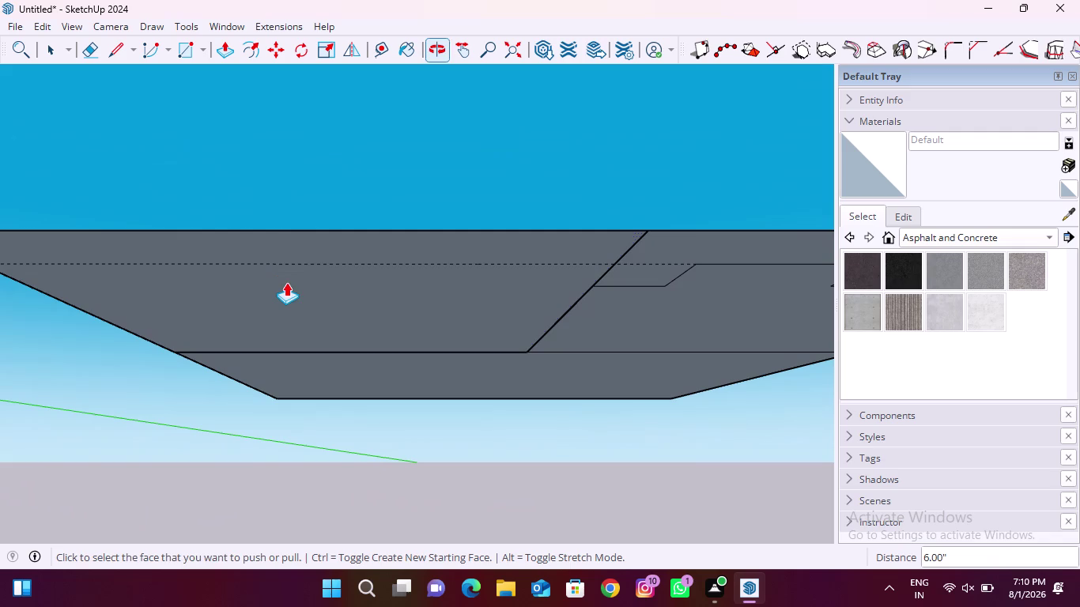
click(325, 273)
click(326, 286)
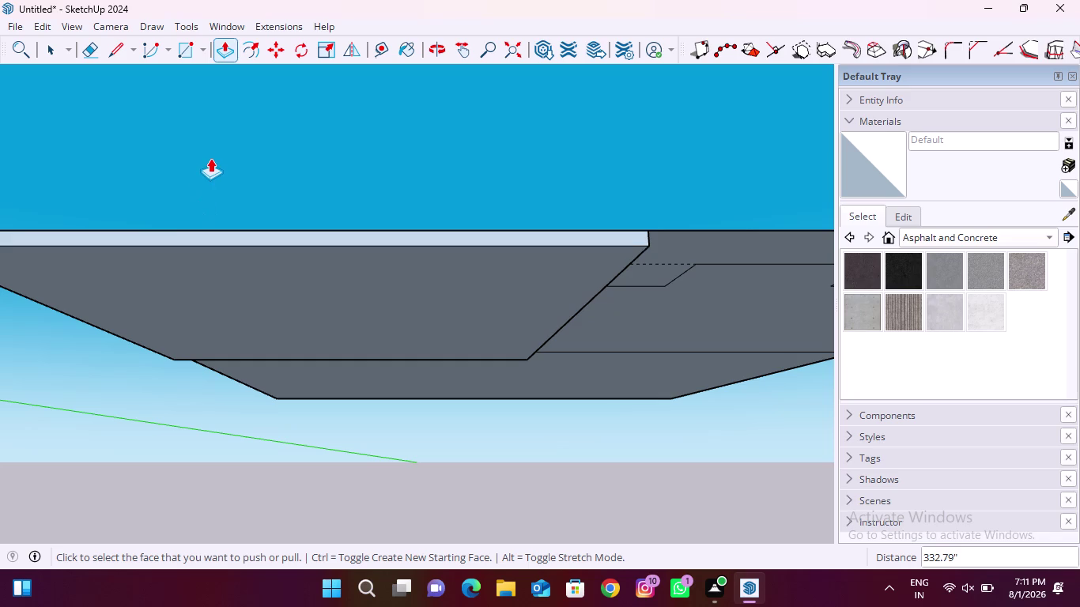
scroll(down, 3)
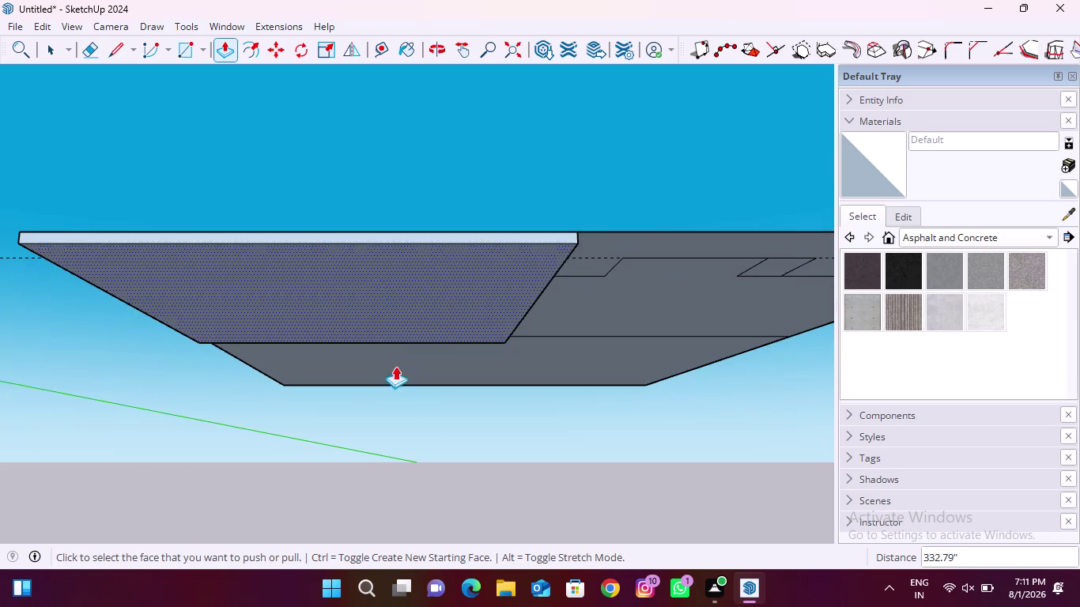
middle_drag(440, 391, 452, 294)
double_click(446, 435)
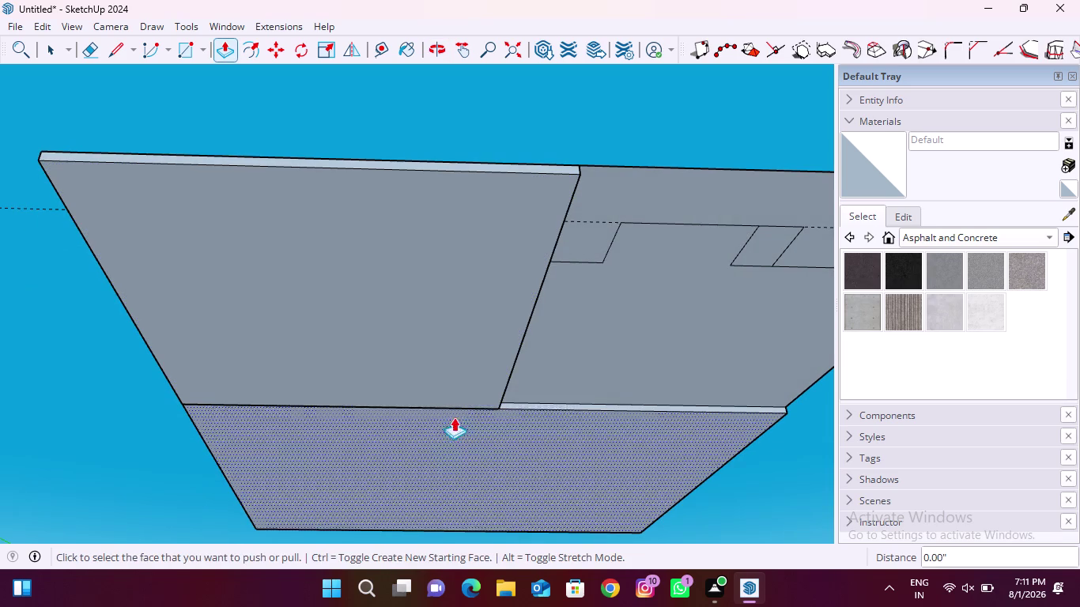
double_click(634, 311)
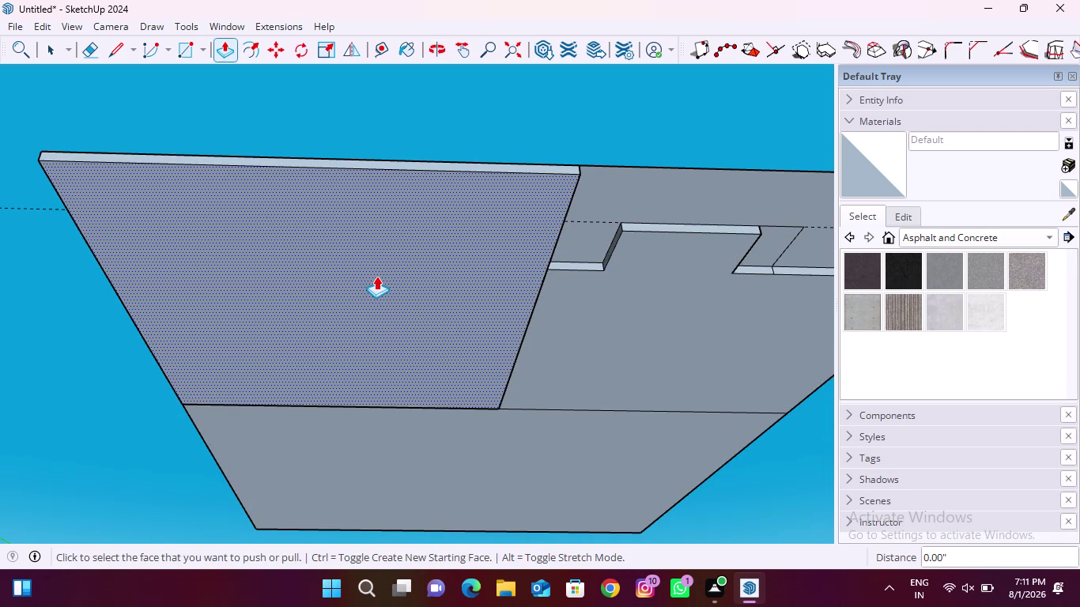
Give the notched front strip and each small notch piece the same 6-inch thickness.
scroll(down, 3)
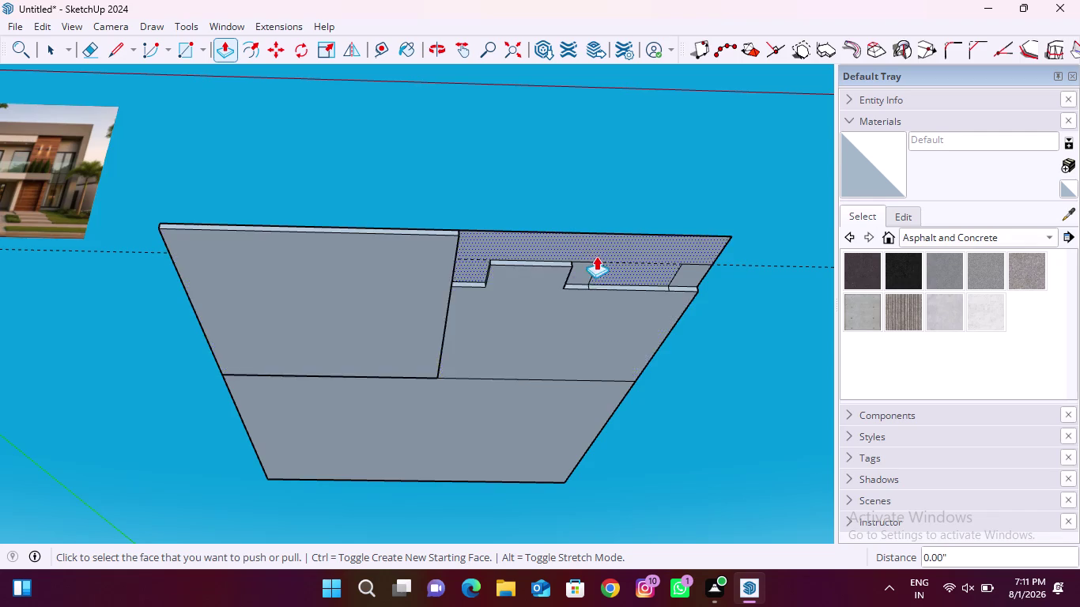
scroll(up, 3)
double_click(580, 241)
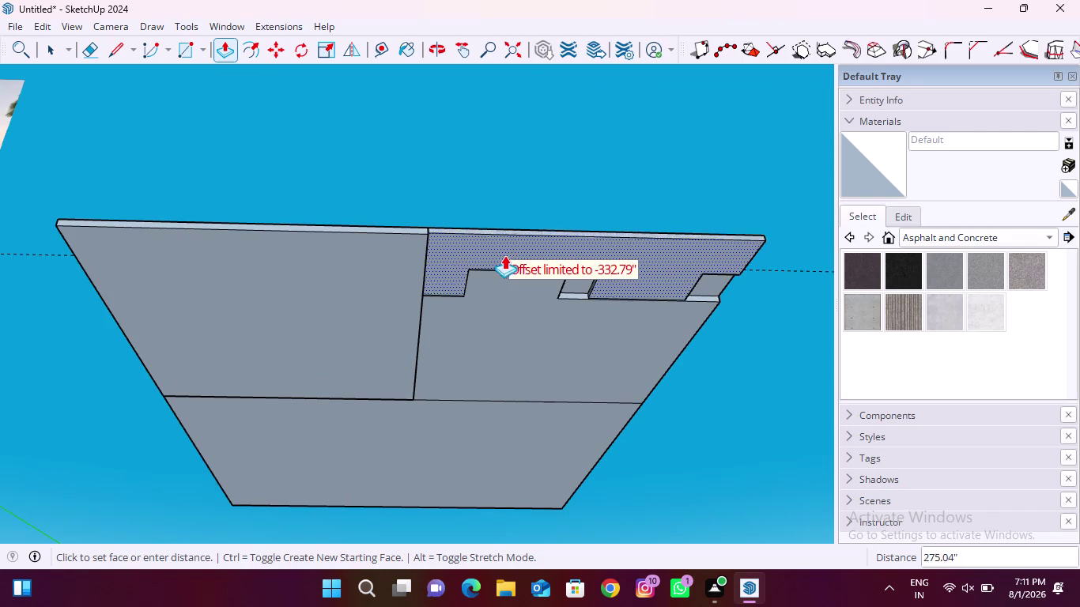
click(383, 262)
scroll(up, 3)
click(582, 281)
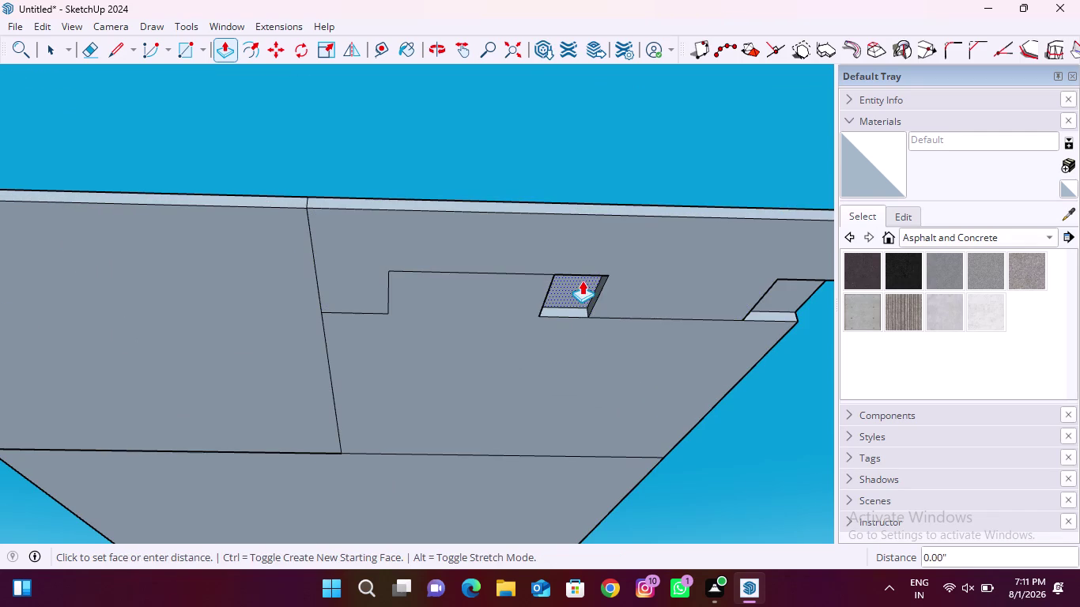
click(627, 290)
scroll(down, 3)
click(664, 297)
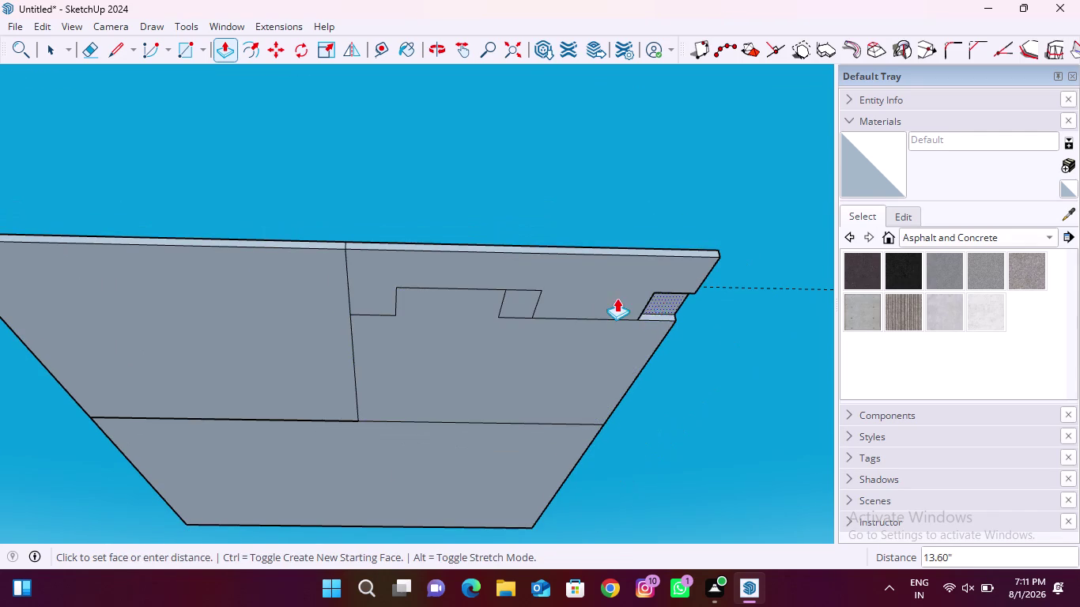
click(616, 298)
scroll(down, 3)
middle_drag(469, 275, 468, 553)
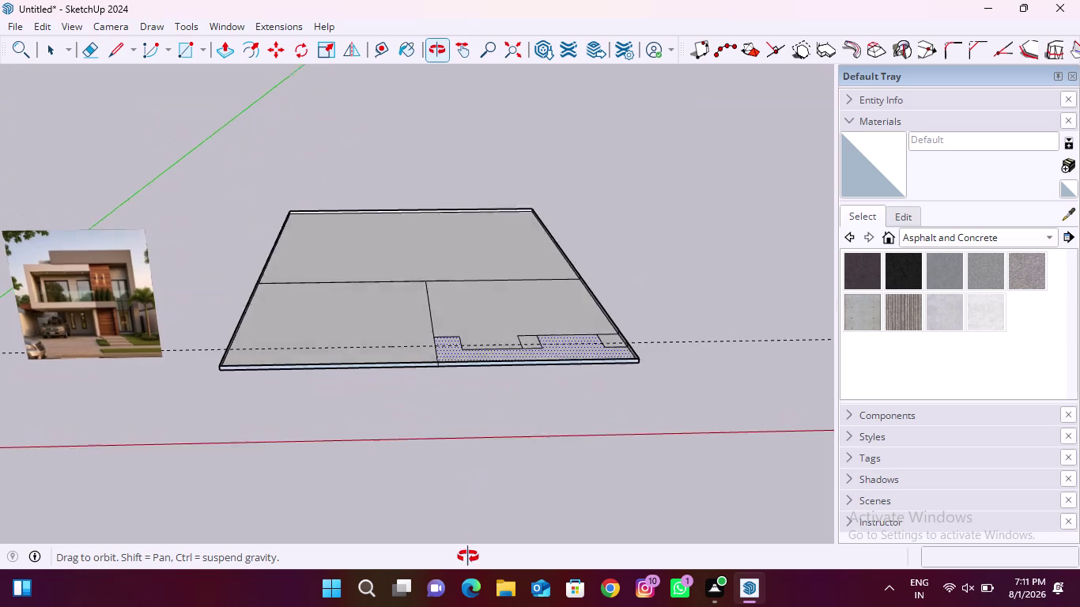
Erase the dividing line across the right part of the slab's top.
middle_drag(468, 553, 461, 593)
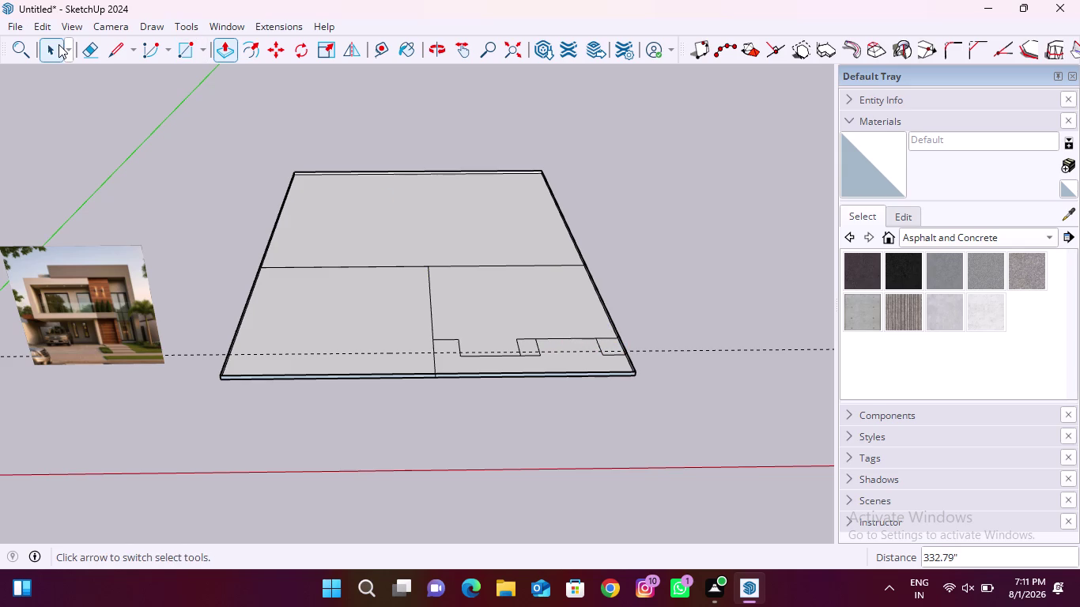
click(94, 51)
drag(486, 256, 492, 287)
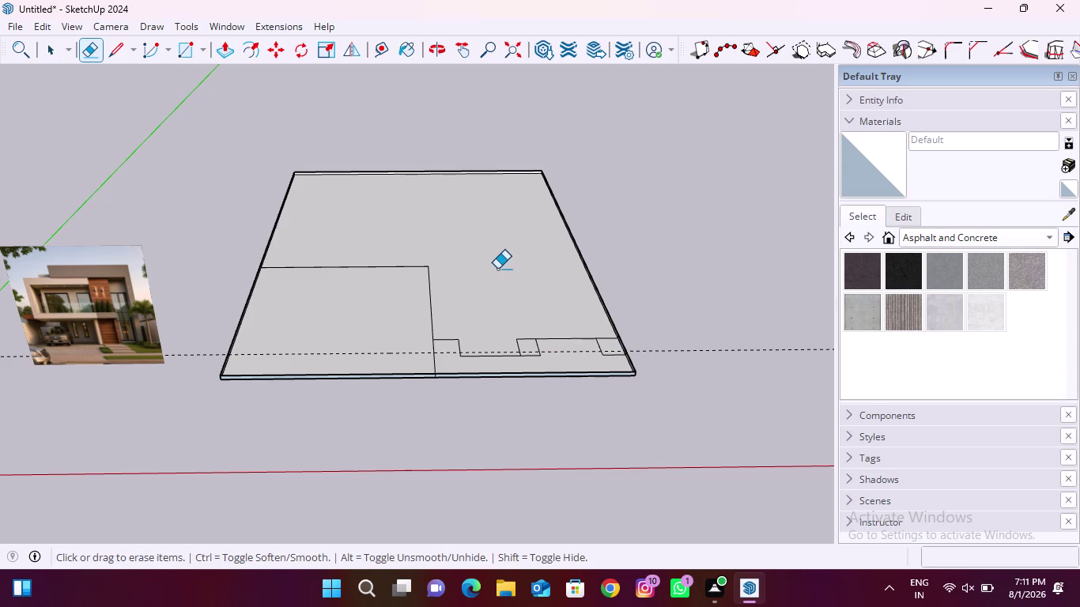
Orbit and zoom around the slab to inspect its back corner, front edge and right end.
middle_drag(472, 232, 485, 363)
scroll(down, 3)
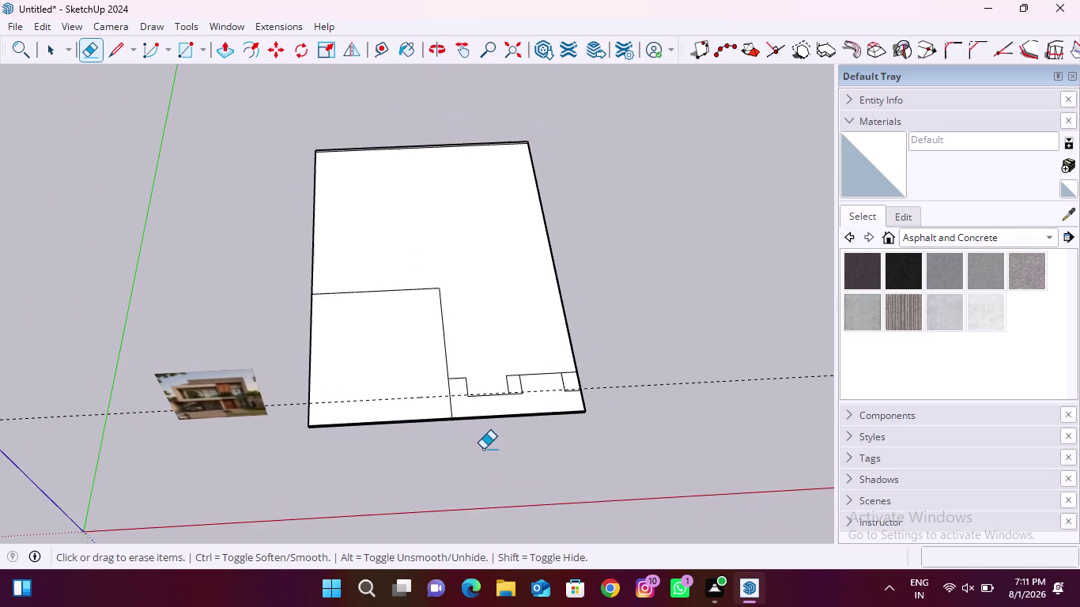
scroll(down, 3)
scroll(up, 3)
scroll(up, 3)
scroll(up, 3)
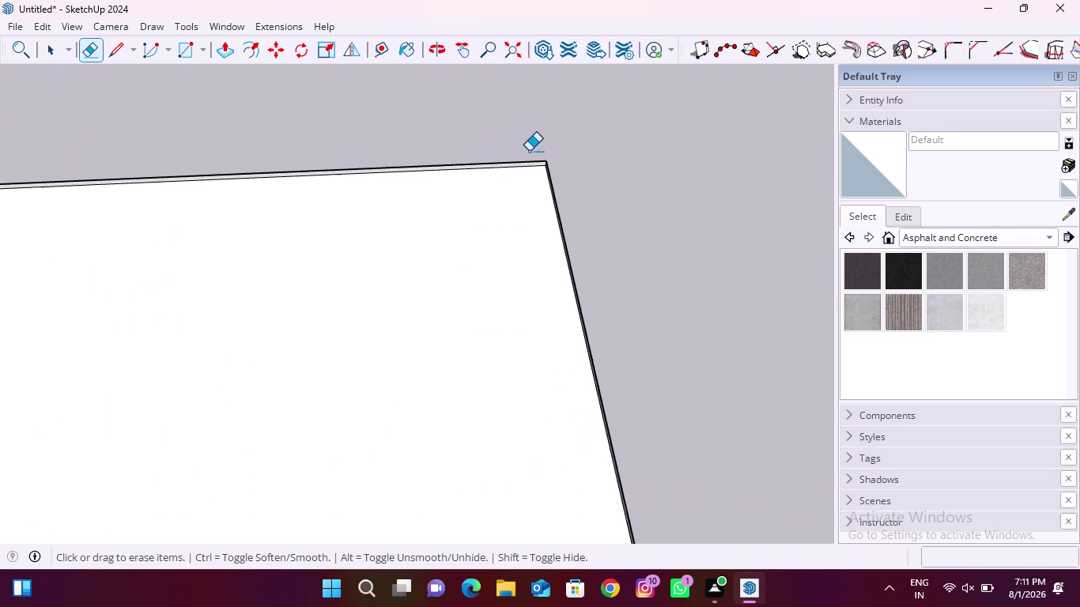
scroll(down, 3)
middle_drag(539, 177, 598, 126)
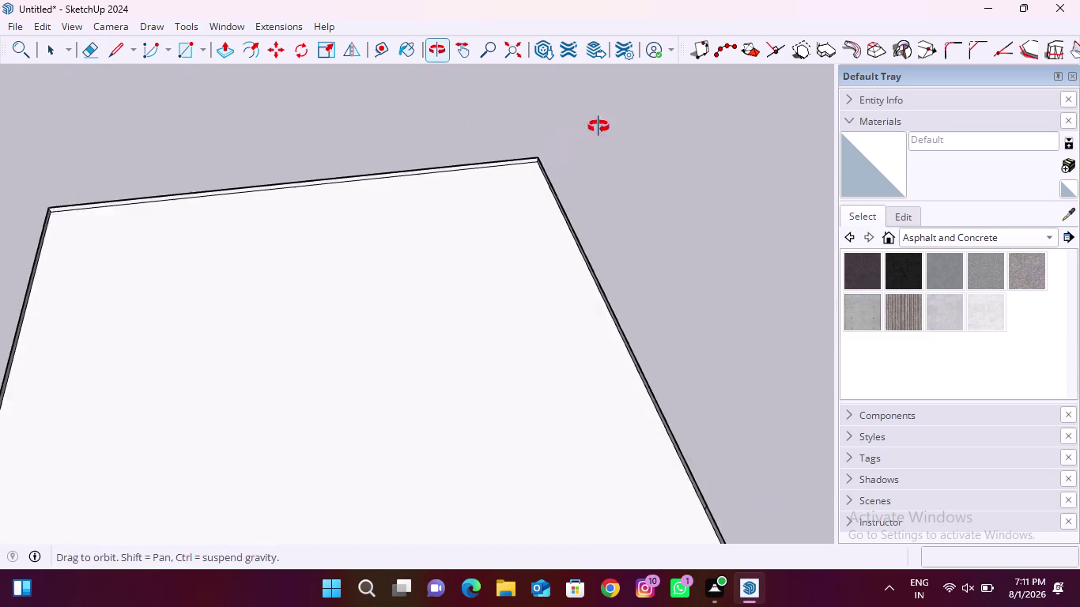
middle_drag(598, 126, 598, 126)
scroll(up, 3)
scroll(down, 3)
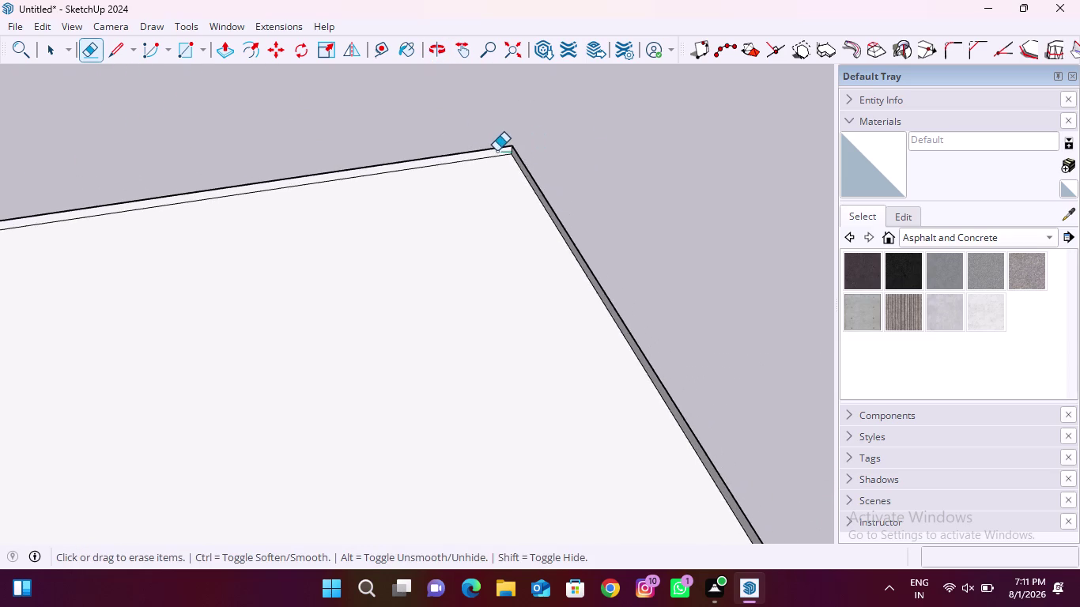
scroll(down, 3)
middle_drag(499, 285, 486, 228)
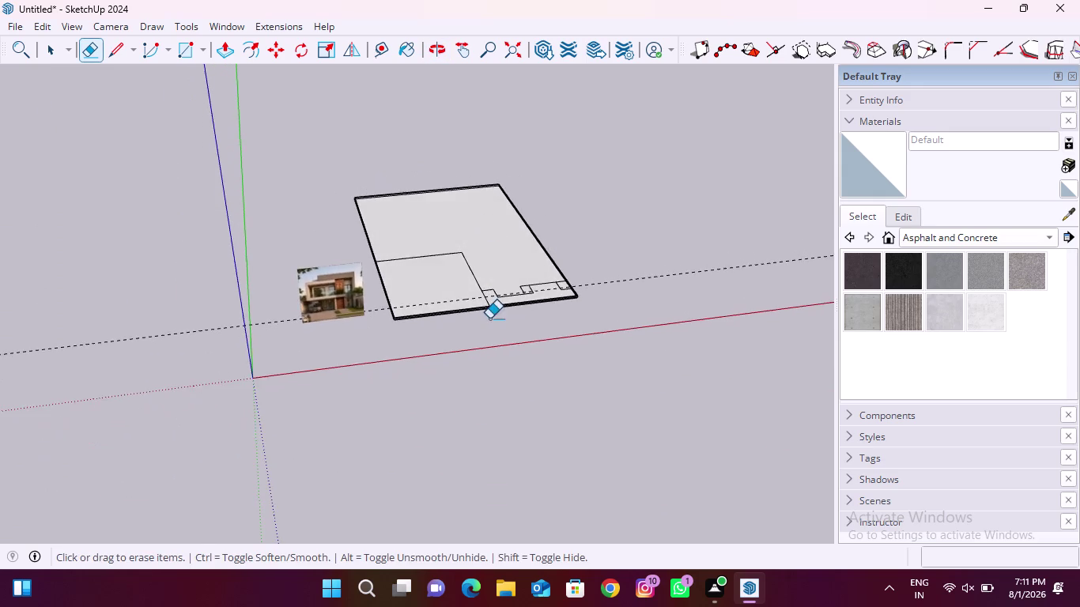
scroll(up, 3)
middle_drag(473, 279, 557, 145)
scroll(up, 3)
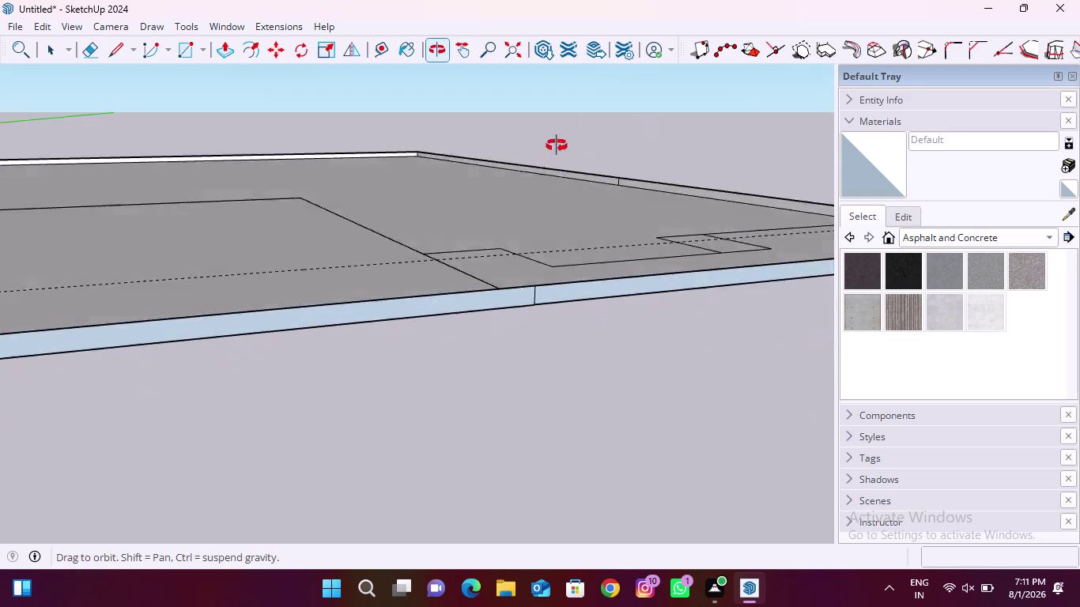
middle_drag(557, 145, 269, 203)
scroll(down, 3)
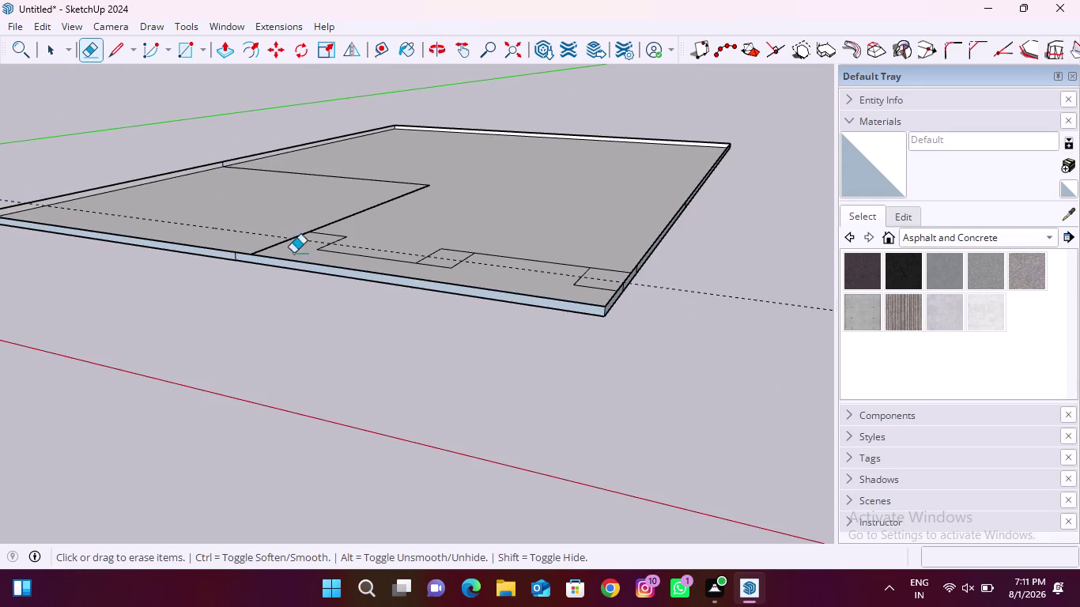
middle_drag(596, 287, 706, 291)
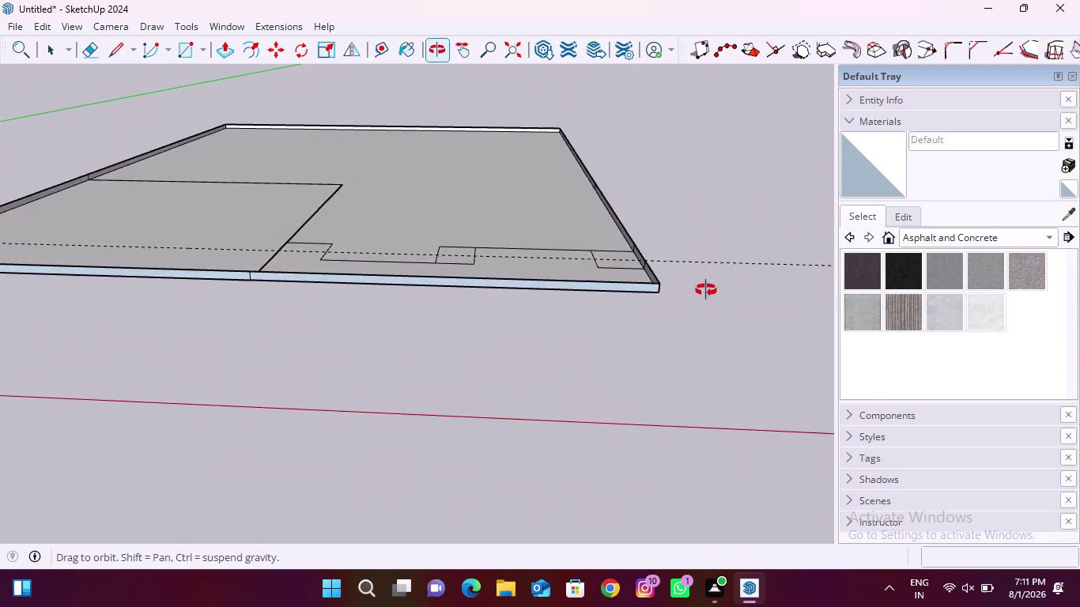
middle_drag(707, 290, 742, 278)
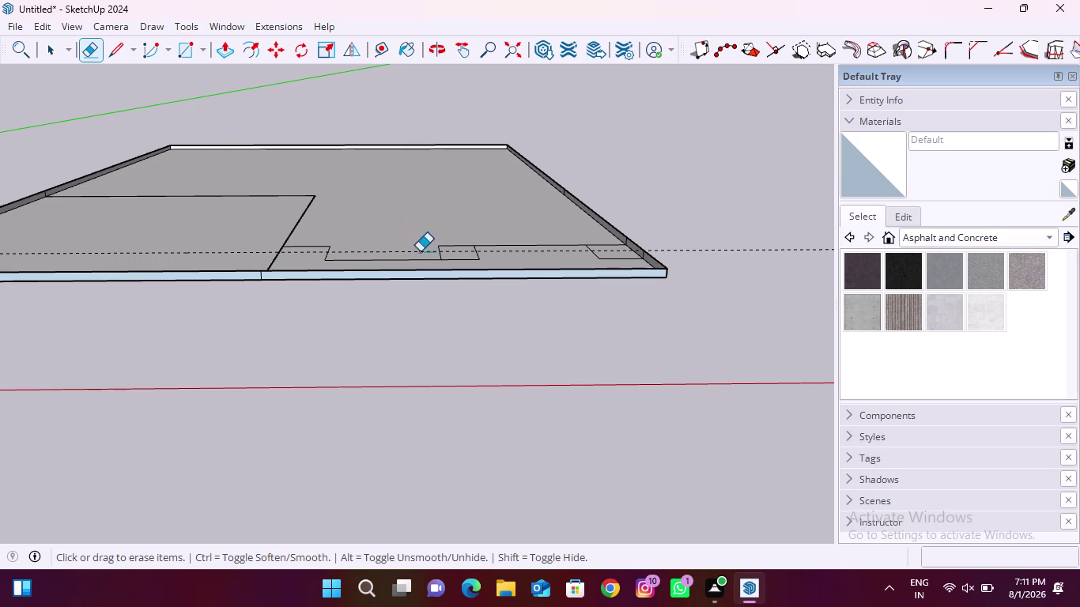
scroll(down, 3)
scroll(up, 3)
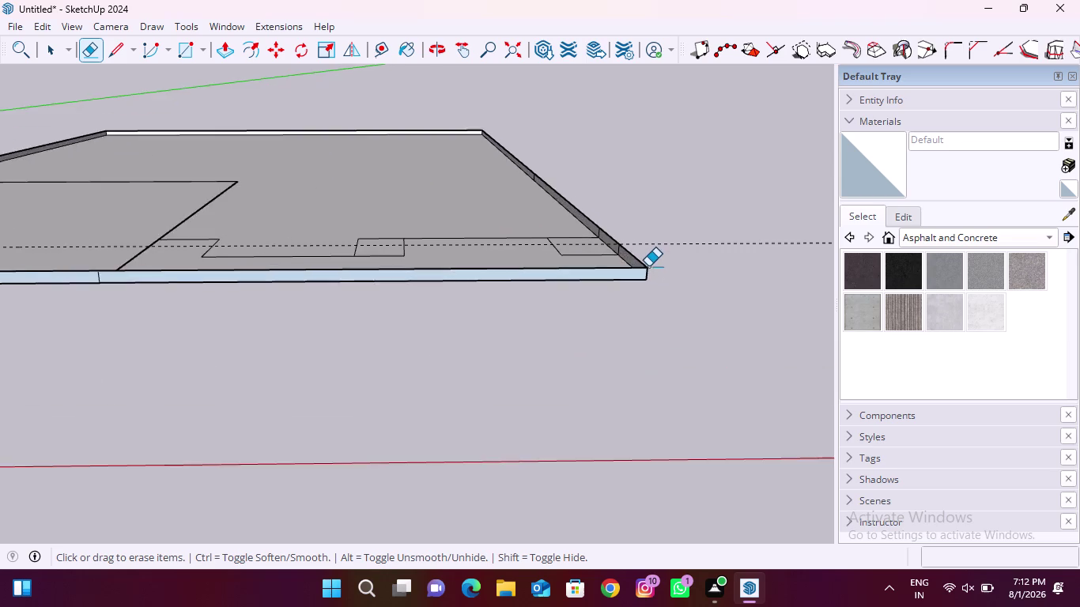
scroll(up, 3)
scroll(down, 3)
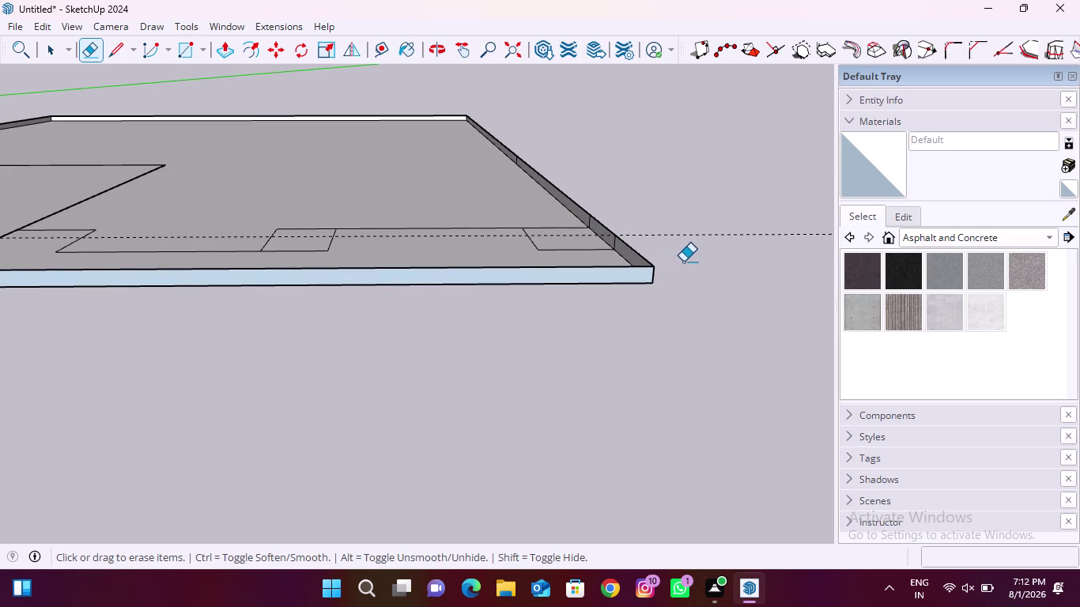
scroll(down, 3)
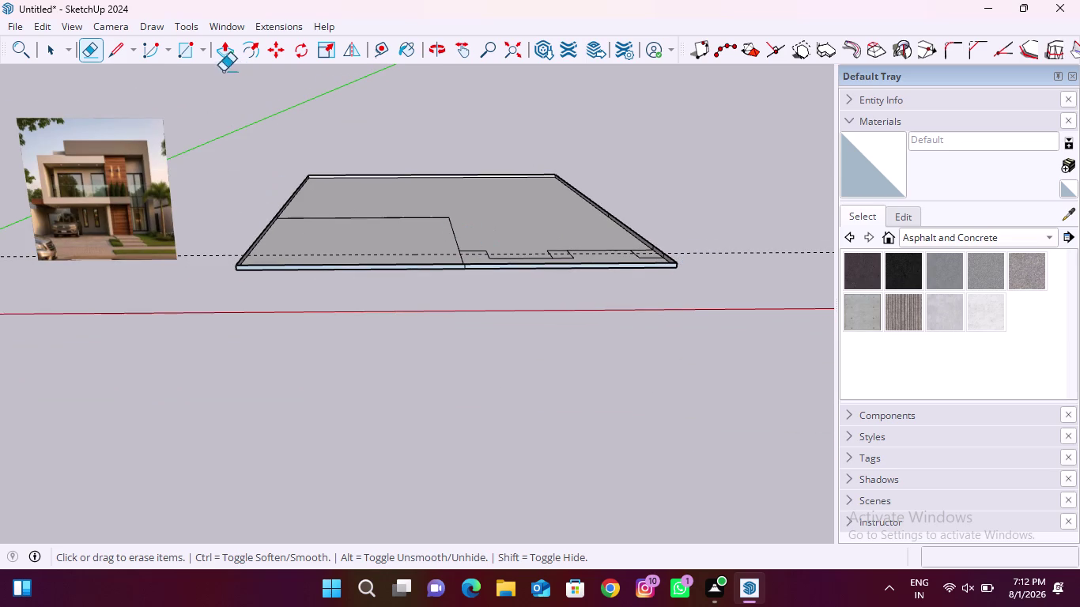
click(225, 54)
click(422, 241)
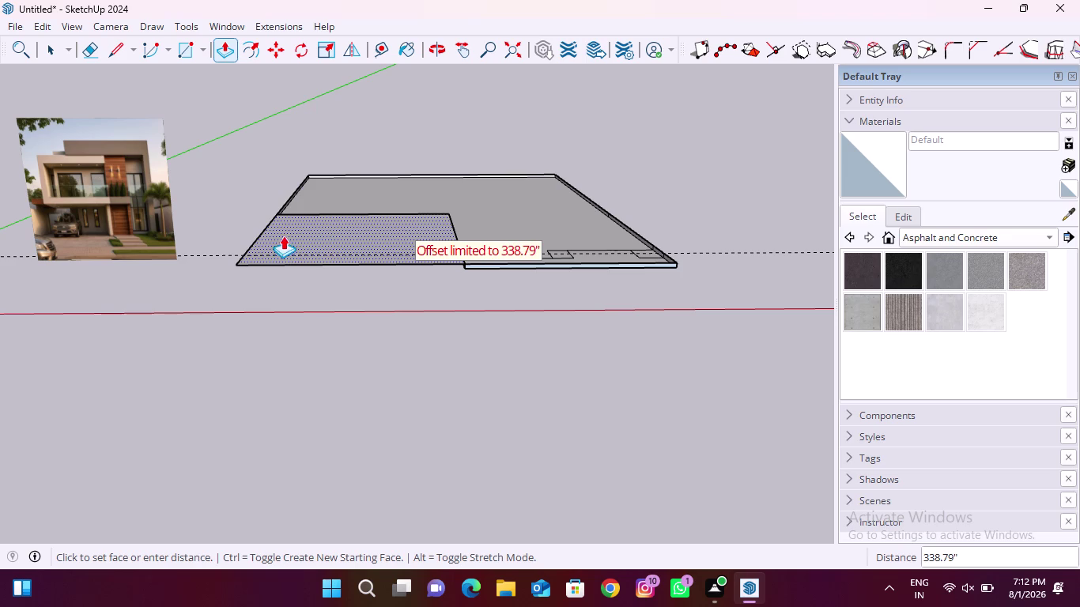
click(284, 235)
click(415, 179)
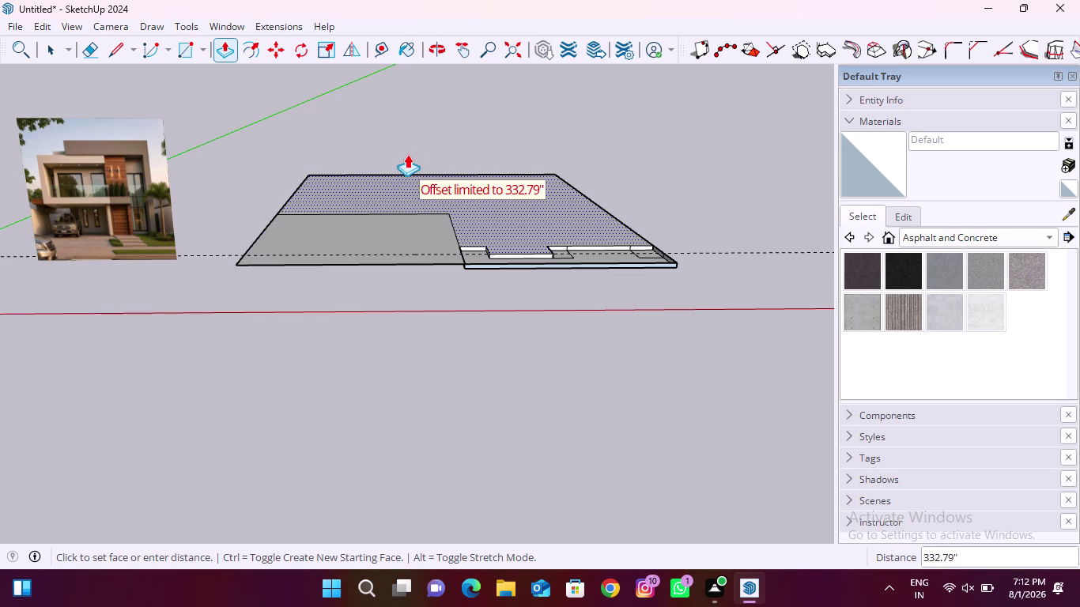
click(407, 154)
scroll(up, 3)
scroll(down, 3)
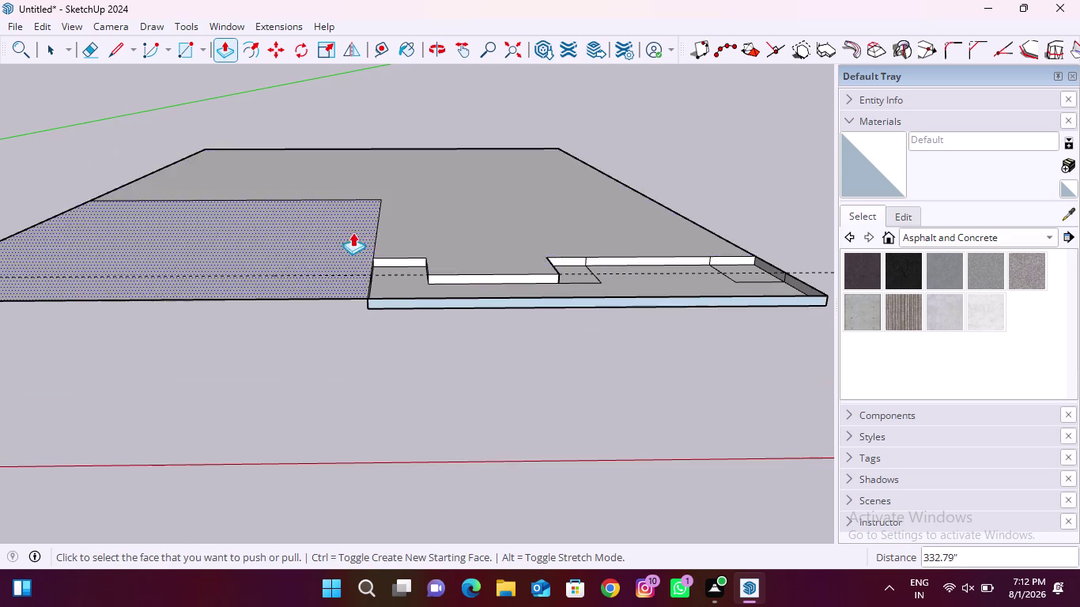
scroll(down, 3)
middle_drag(471, 244, 475, 348)
scroll(up, 3)
click(465, 302)
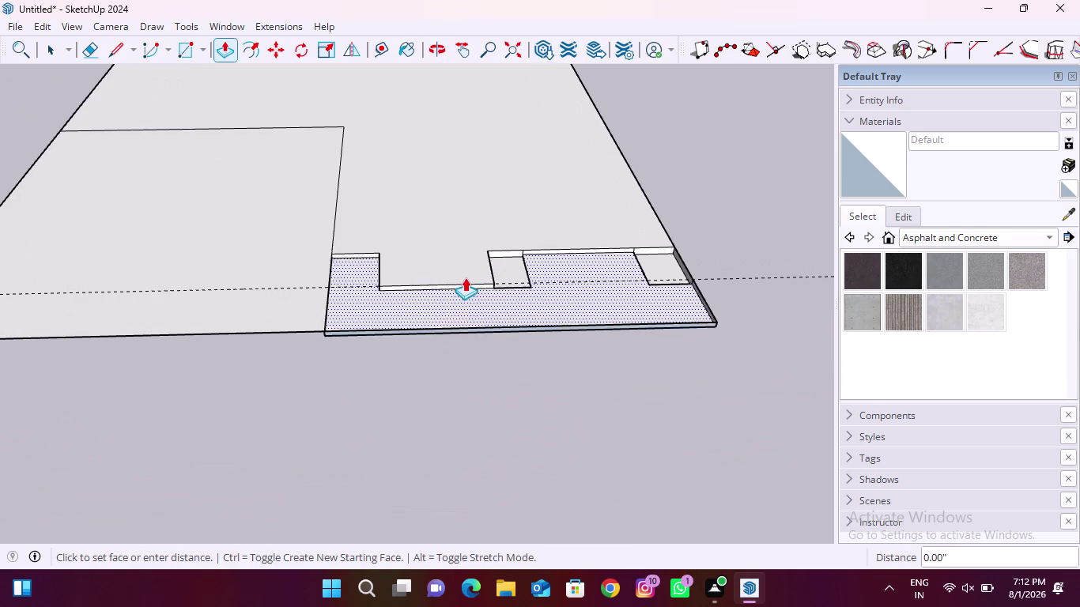
click(465, 274)
click(510, 257)
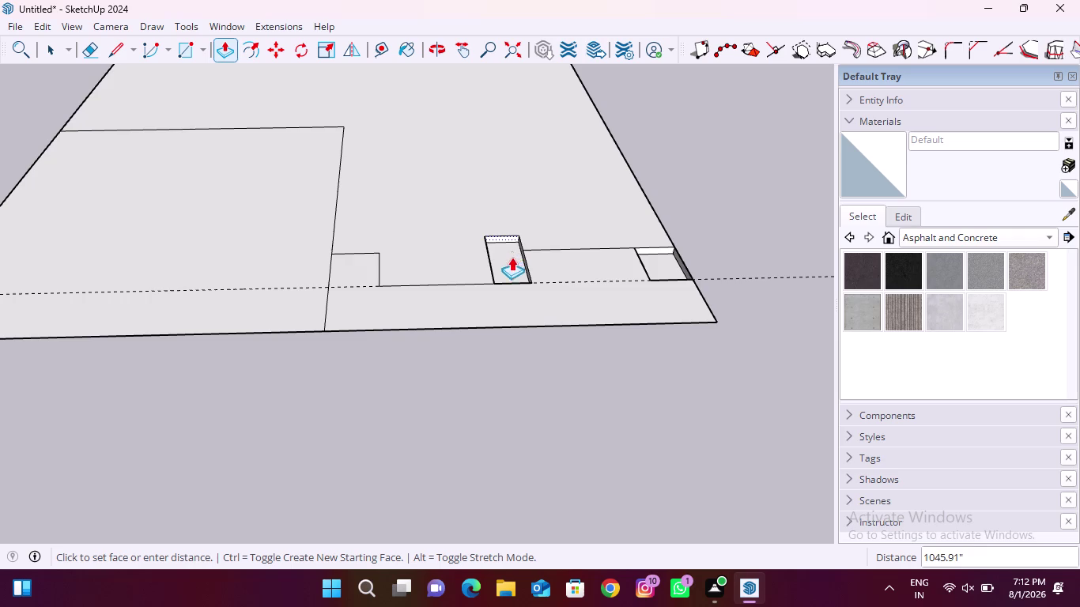
key(Escape)
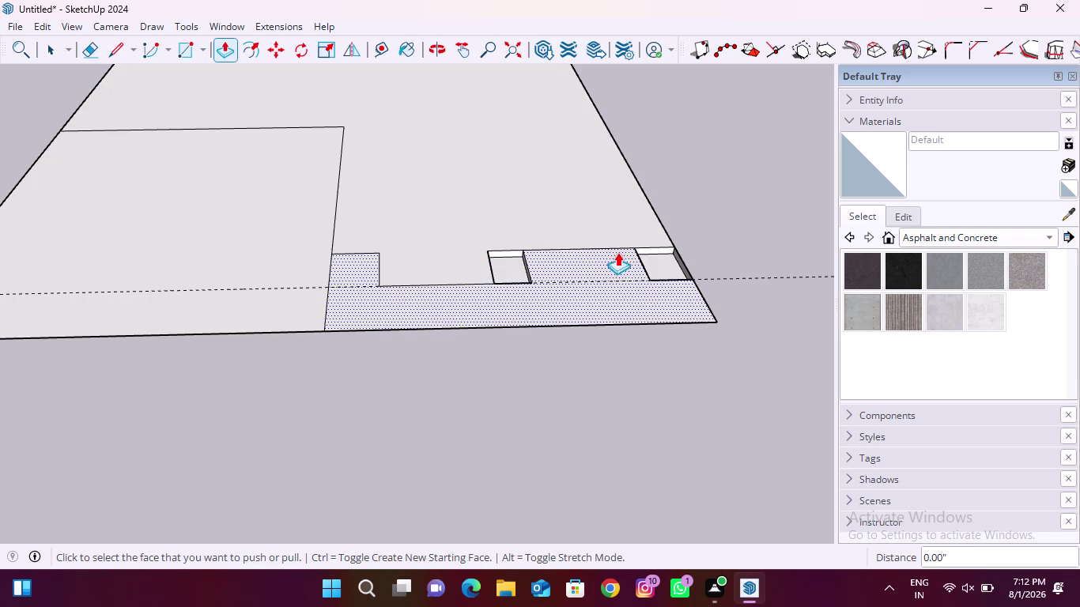
double_click(658, 256)
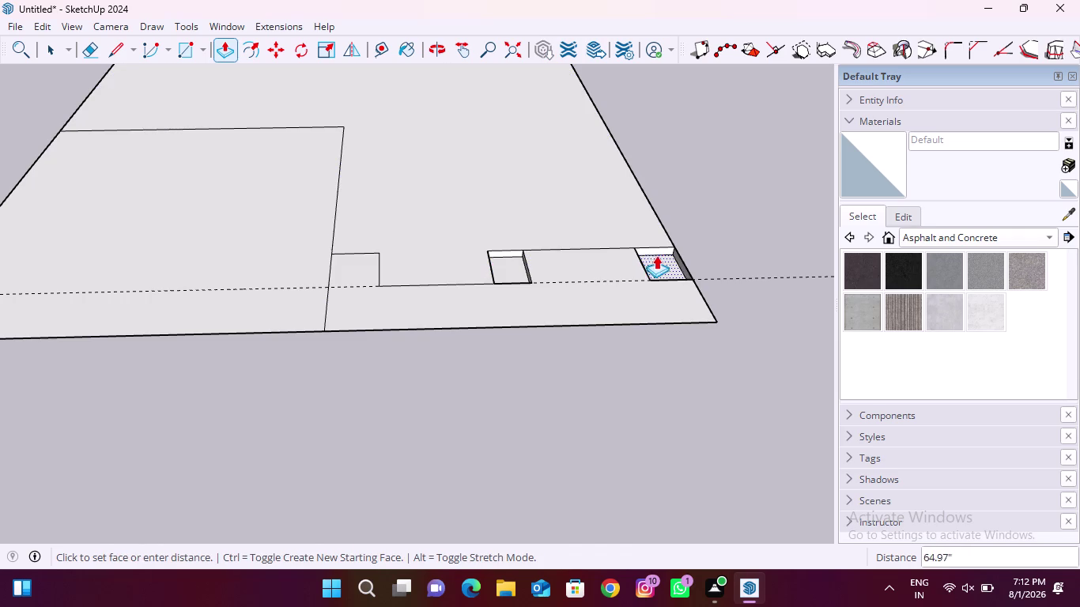
click(612, 250)
click(513, 263)
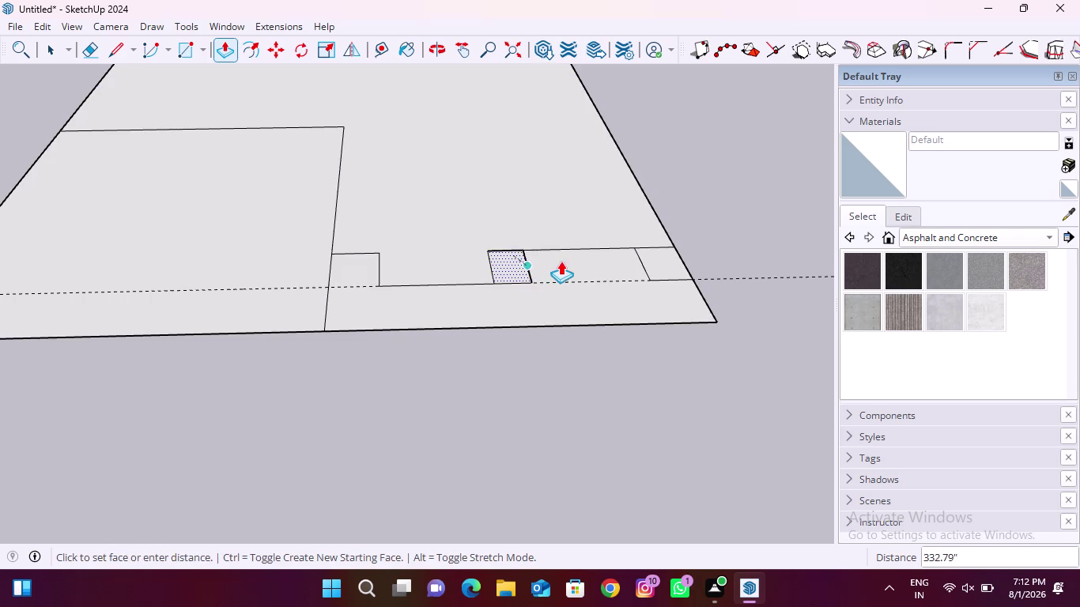
click(570, 261)
scroll(down, 3)
middle_drag(434, 249, 475, 111)
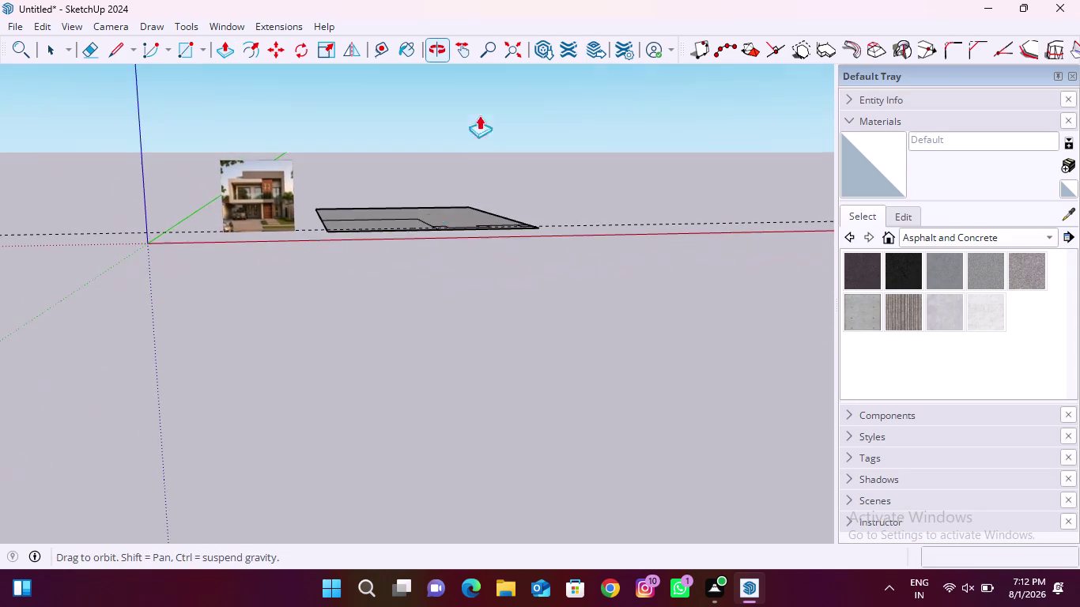
middle_drag(421, 225, 475, 119)
middle_drag(479, 238, 491, 203)
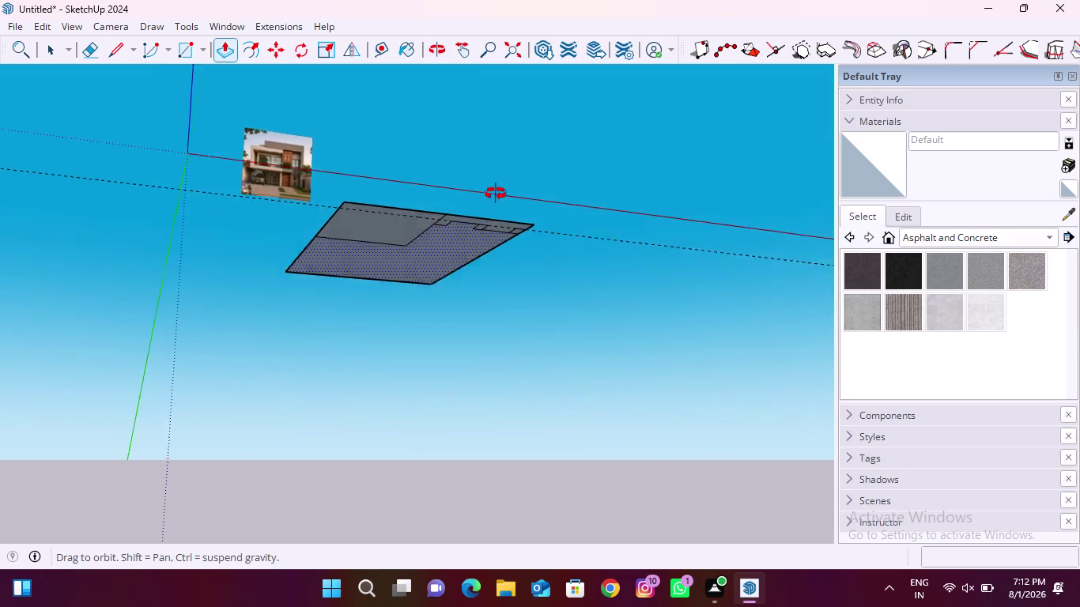
middle_drag(491, 202, 400, 417)
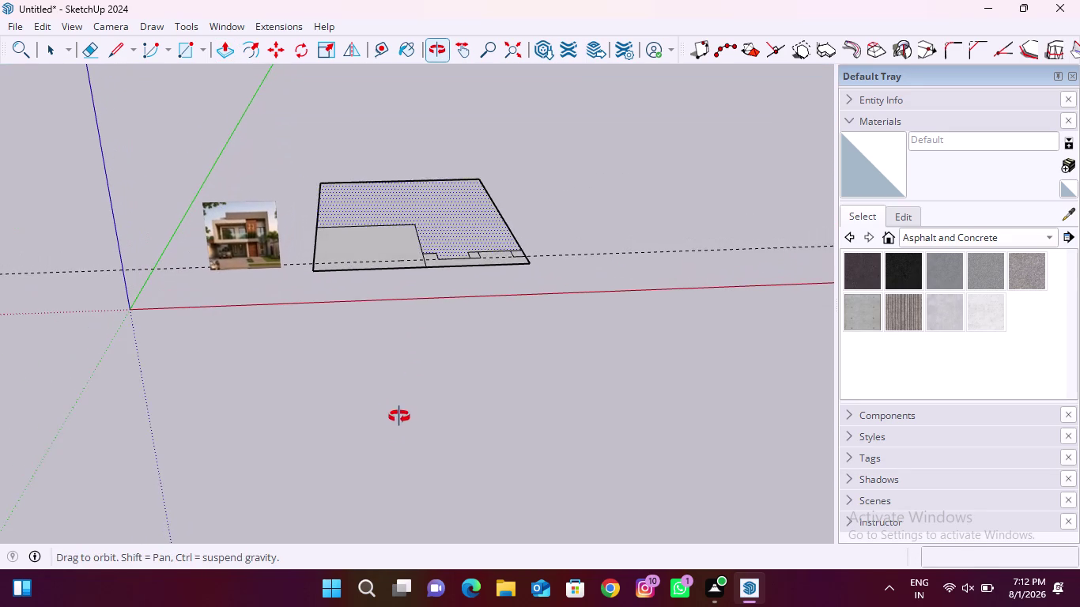
middle_drag(400, 417, 398, 417)
scroll(up, 3)
scroll(up, 3)
scroll(down, 3)
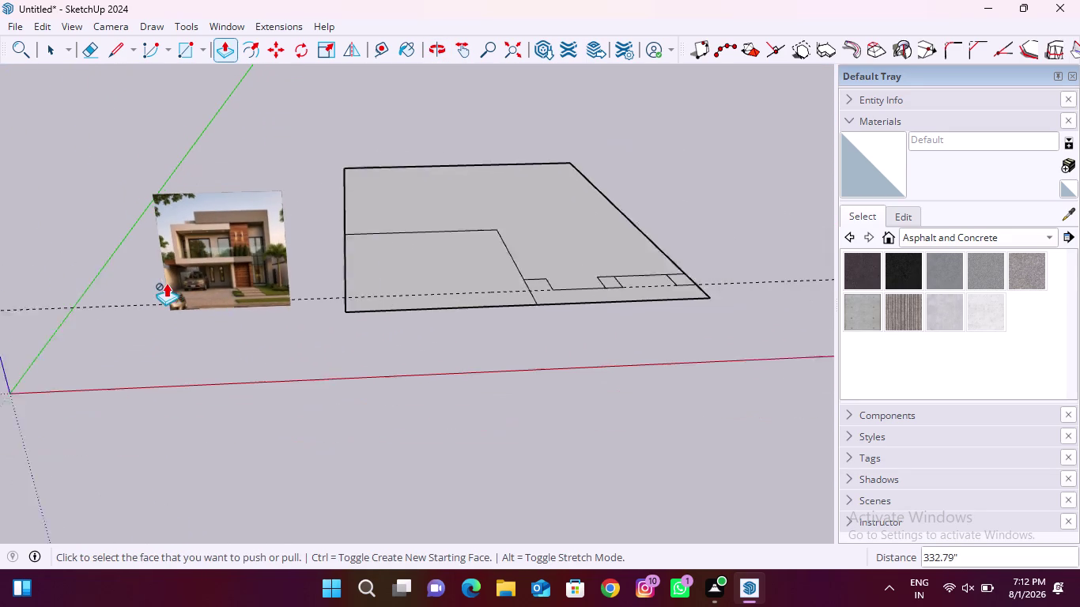
scroll(down, 3)
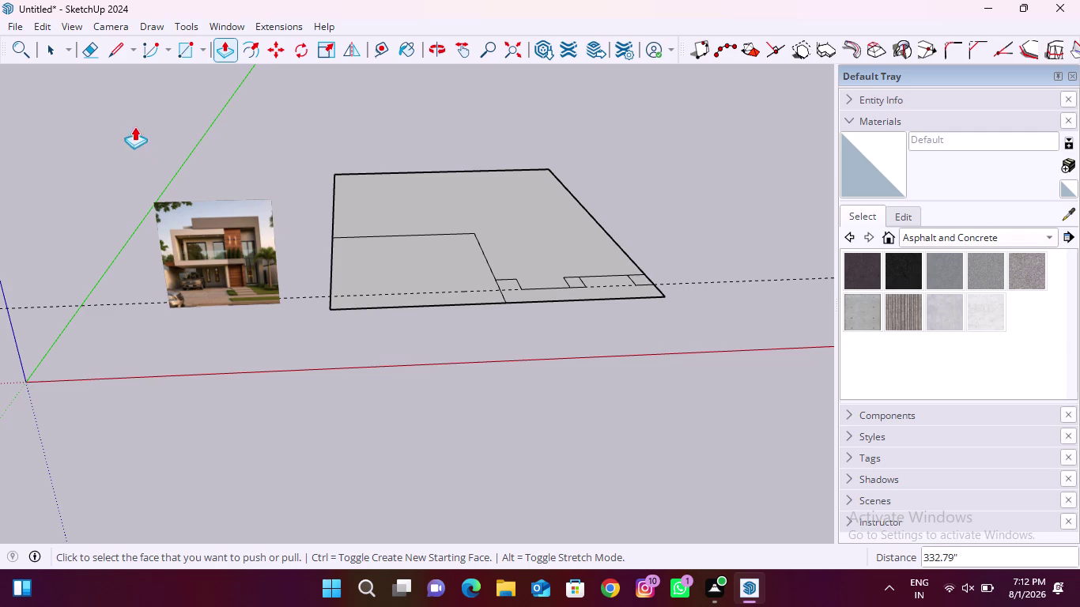
Draw a rectangle of edges that extends past the front-edge notch.
click(117, 49)
scroll(up, 3)
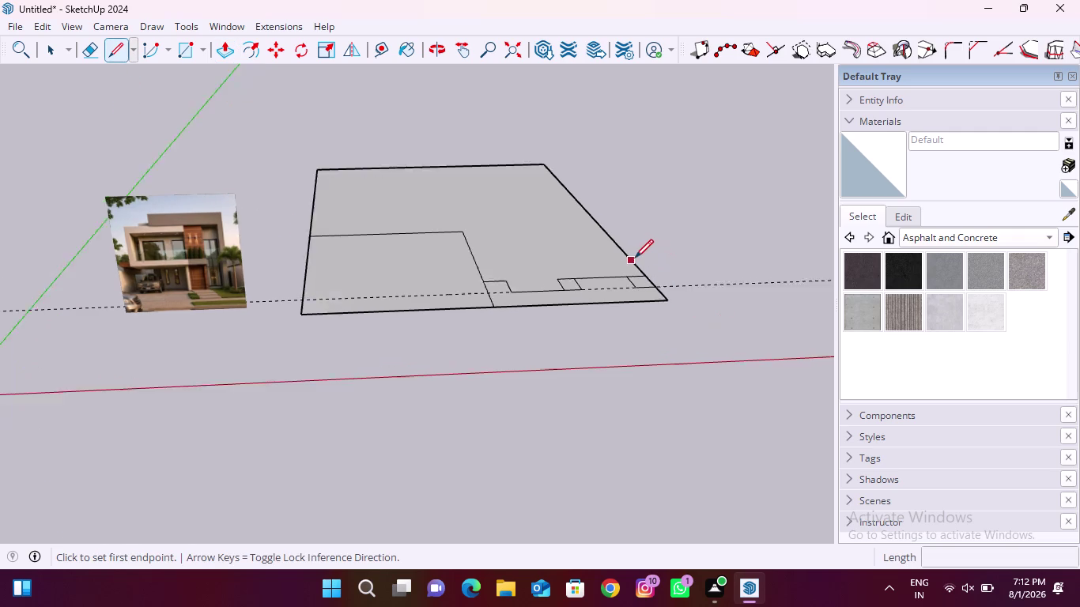
scroll(up, 3)
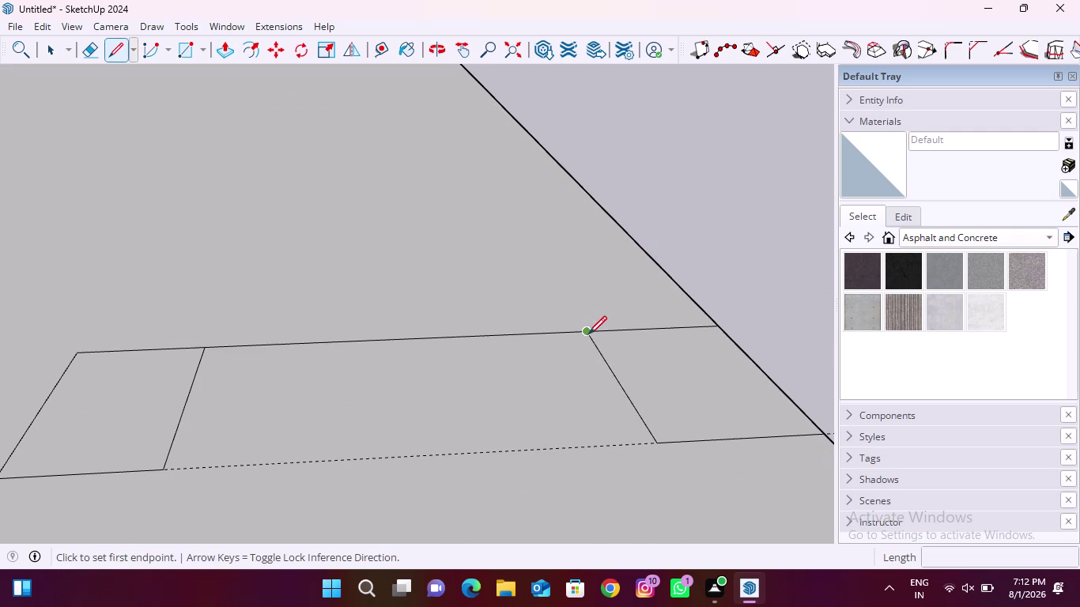
click(588, 334)
click(572, 286)
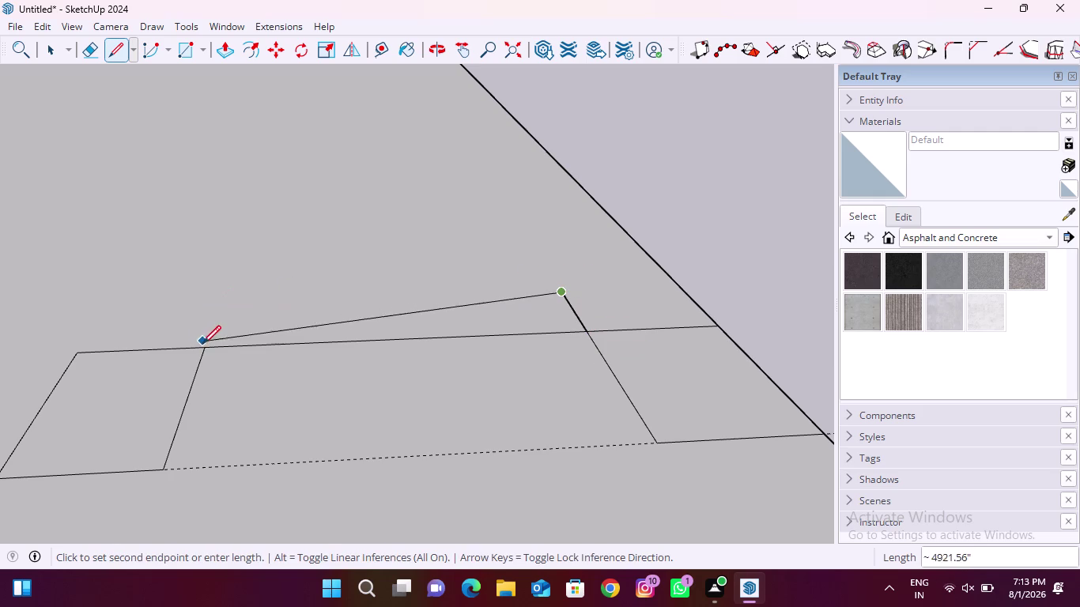
middle_drag(332, 285, 391, 418)
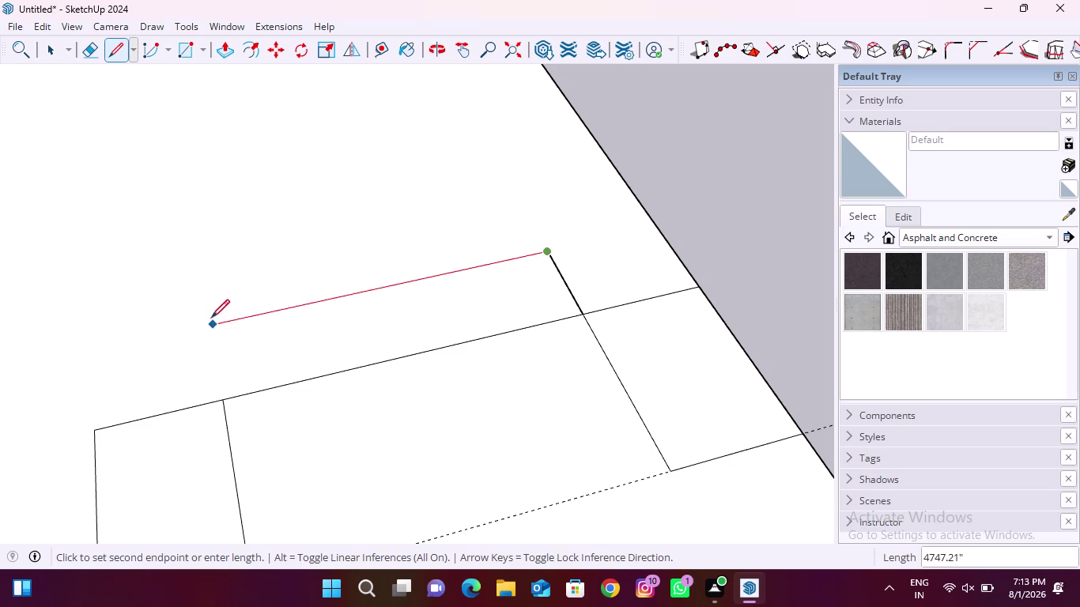
click(210, 321)
click(223, 408)
scroll(down, 3)
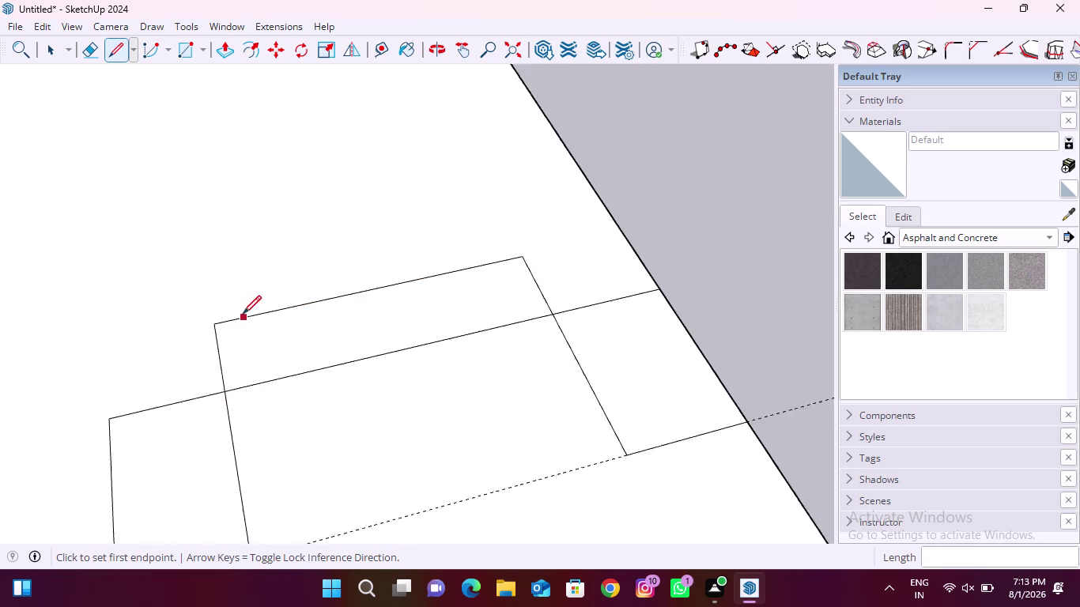
scroll(down, 3)
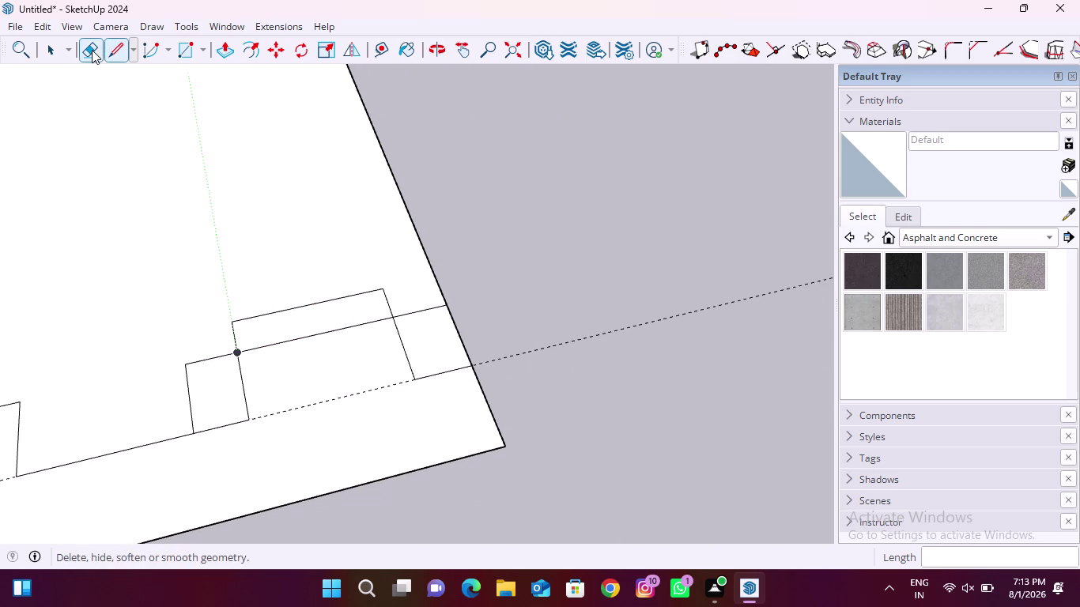
Erase the two edges dividing the new rectangle so it merges with the notch.
click(91, 50)
drag(332, 316, 339, 340)
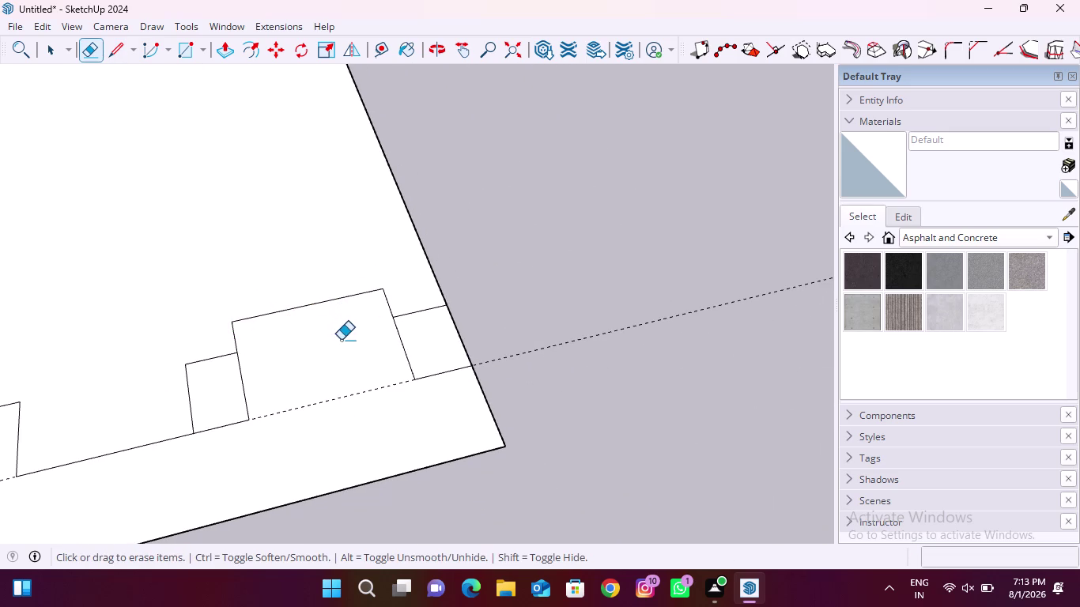
drag(426, 299, 426, 325)
scroll(down, 3)
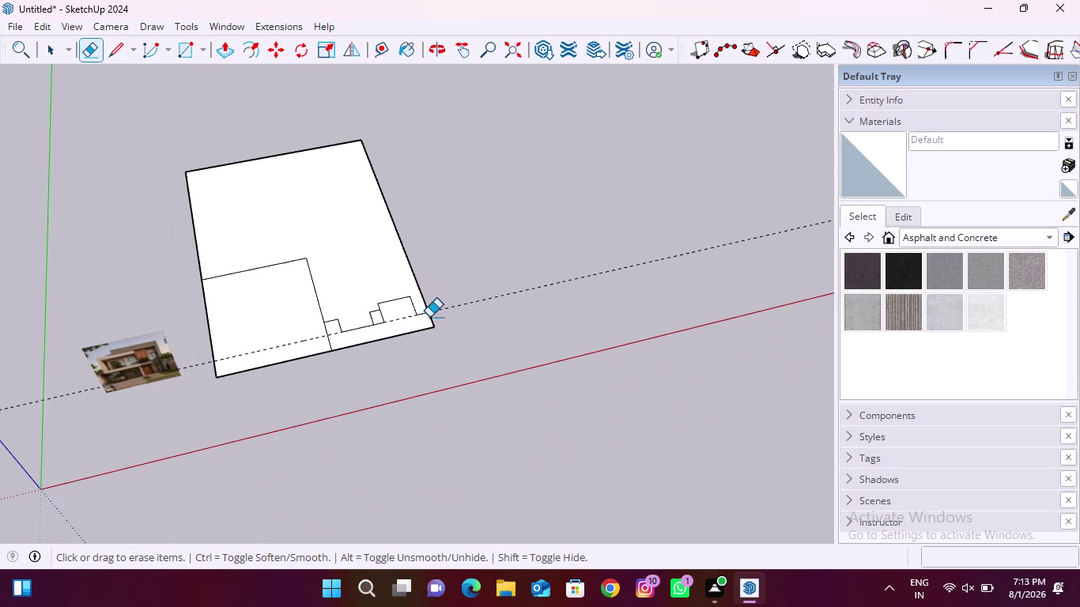
middle_drag(359, 351, 323, 327)
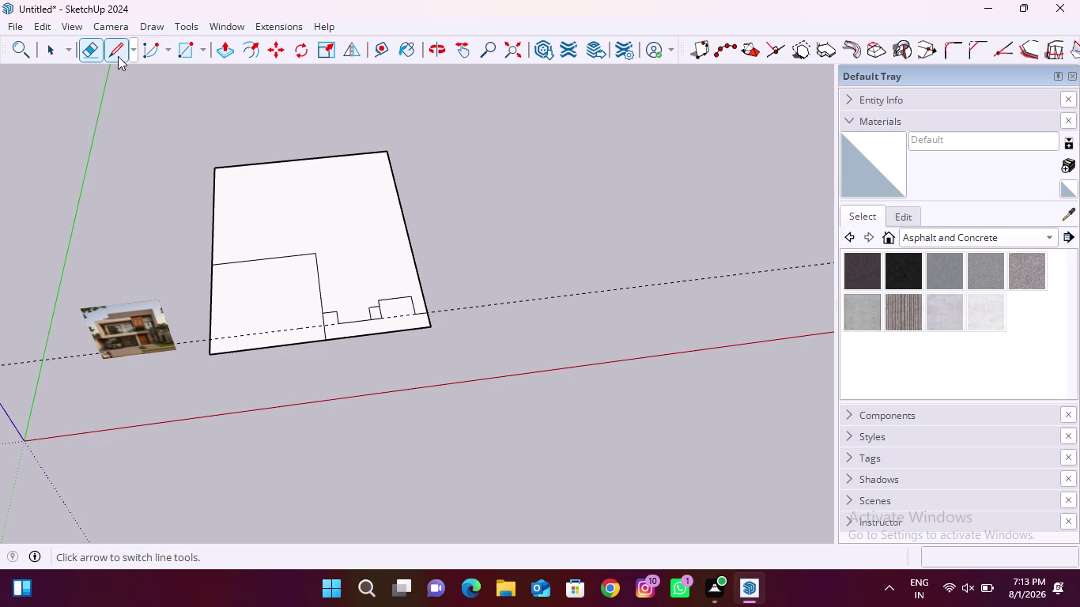
Offset the large upper slab face a small distance inward, following its stepped edge.
click(257, 56)
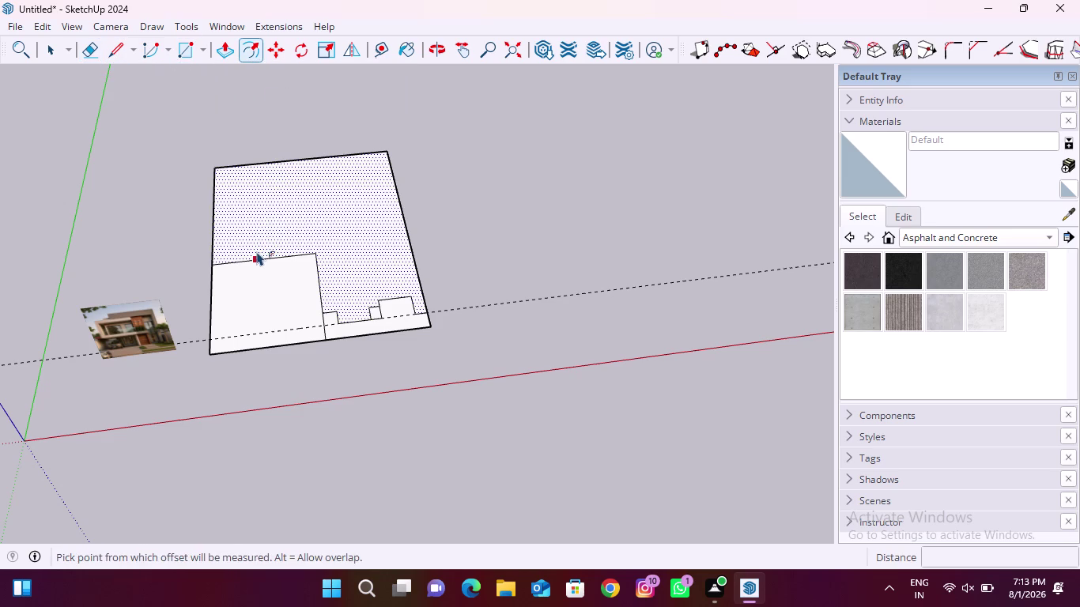
click(257, 254)
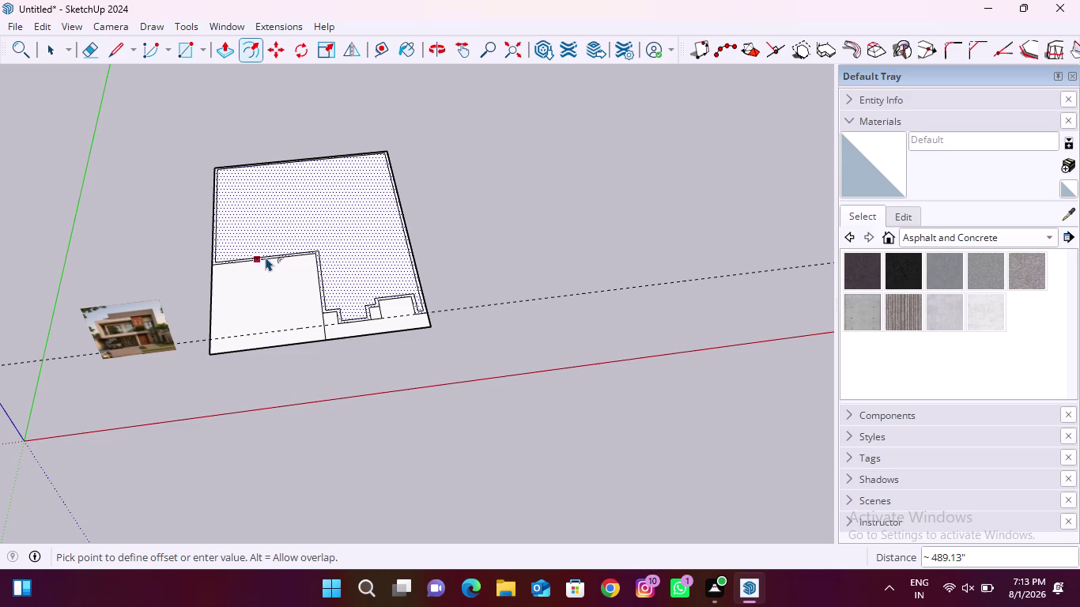
key(Escape)
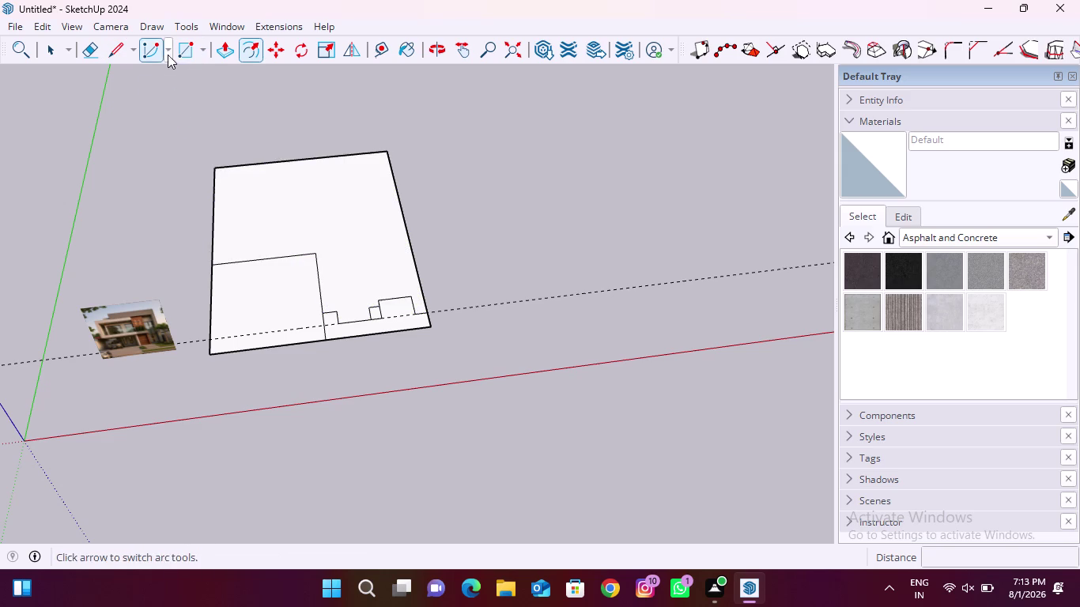
click(250, 54)
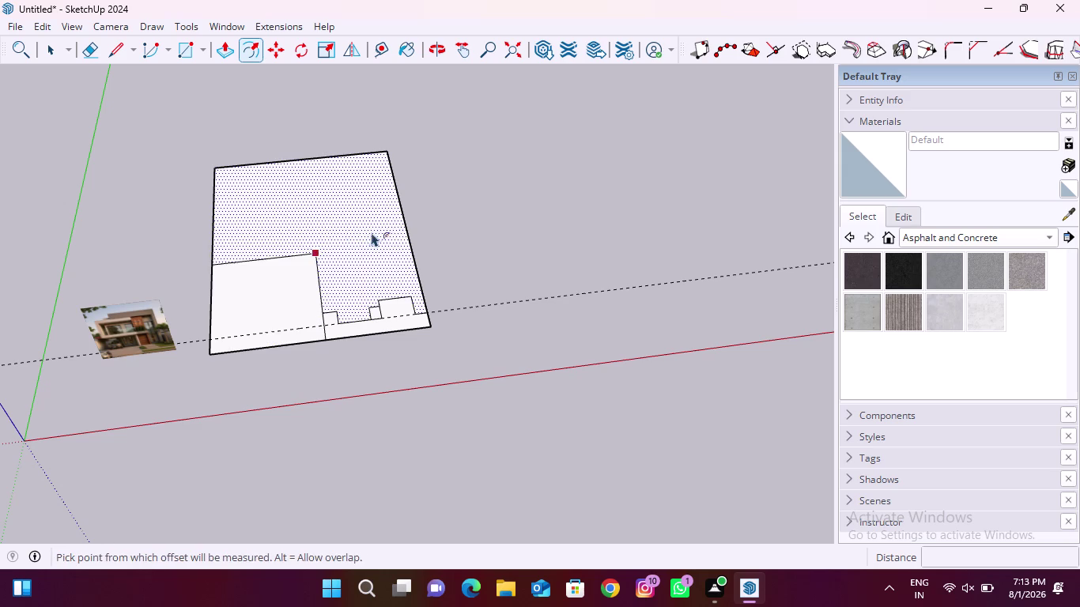
click(391, 228)
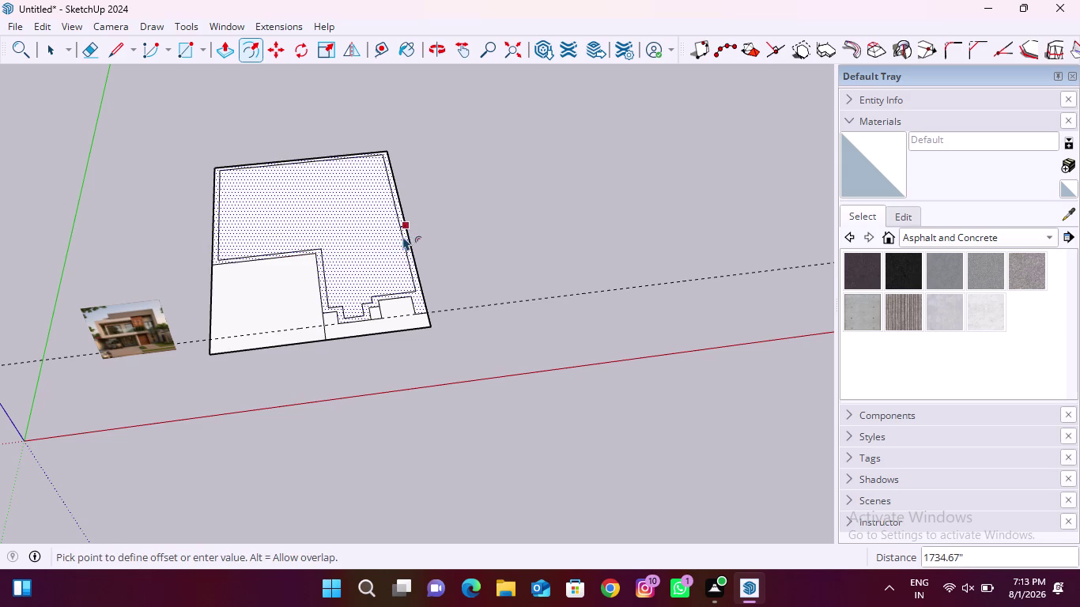
scroll(up, 3)
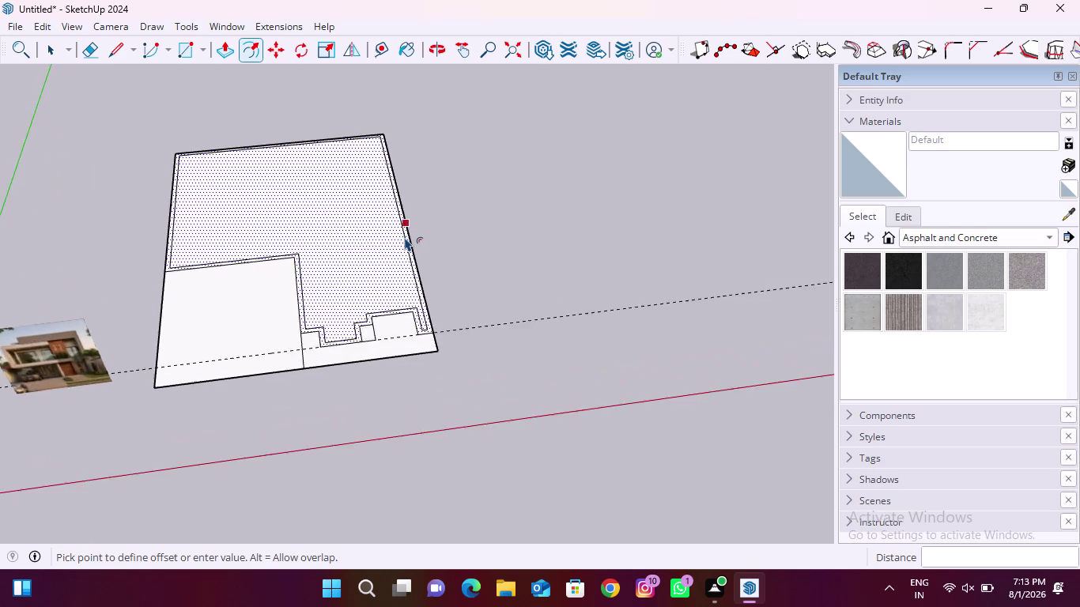
scroll(up, 3)
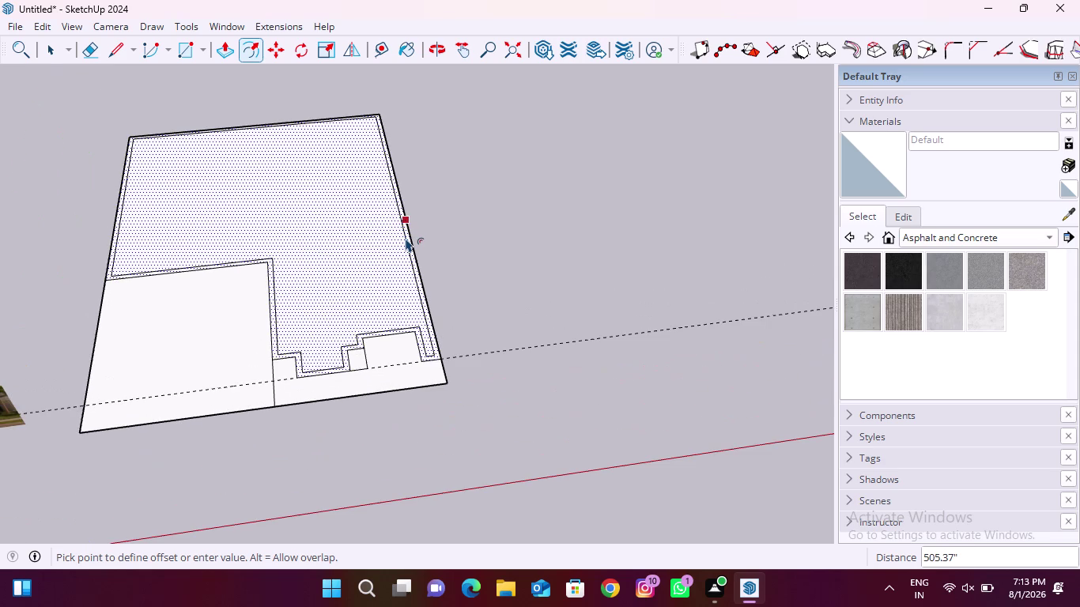
scroll(up, 3)
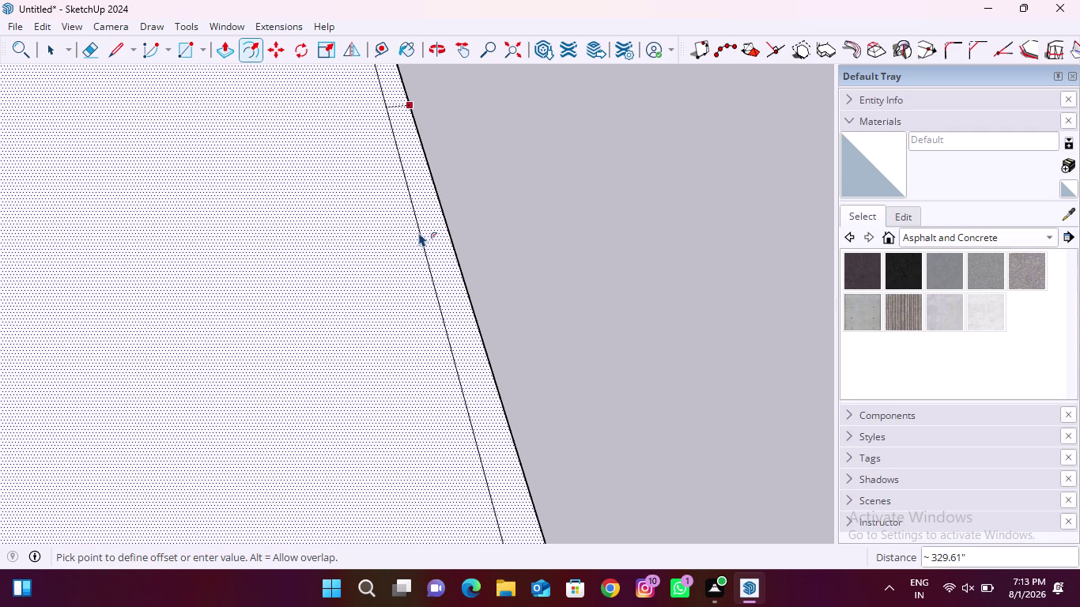
click(418, 232)
scroll(down, 3)
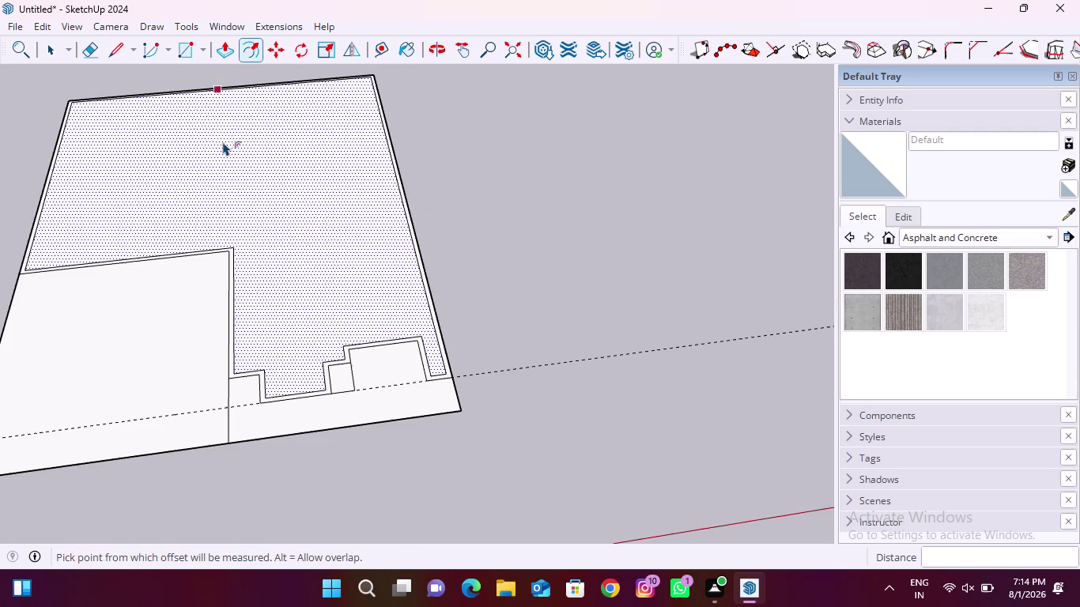
click(118, 49)
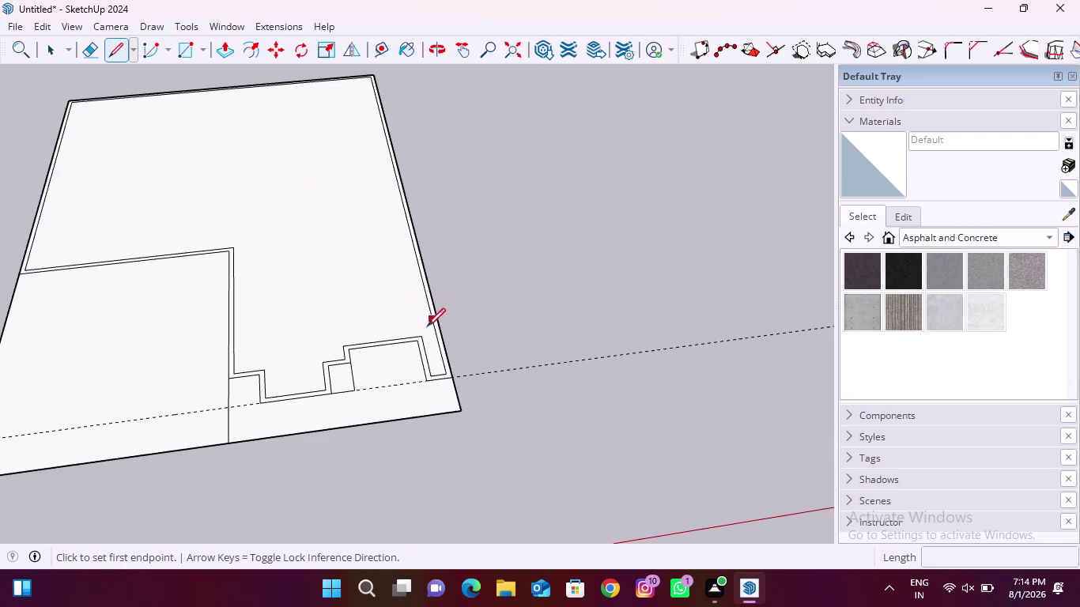
Draw a short line from the inset outline's inner corner to the slab's right edge.
scroll(up, 3)
click(404, 349)
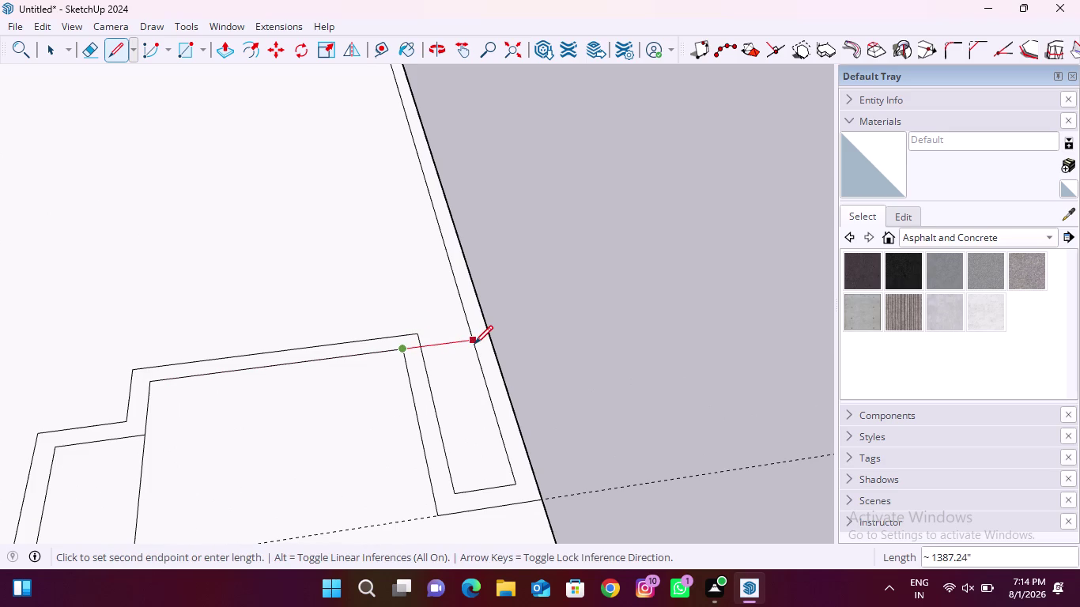
scroll(down, 3)
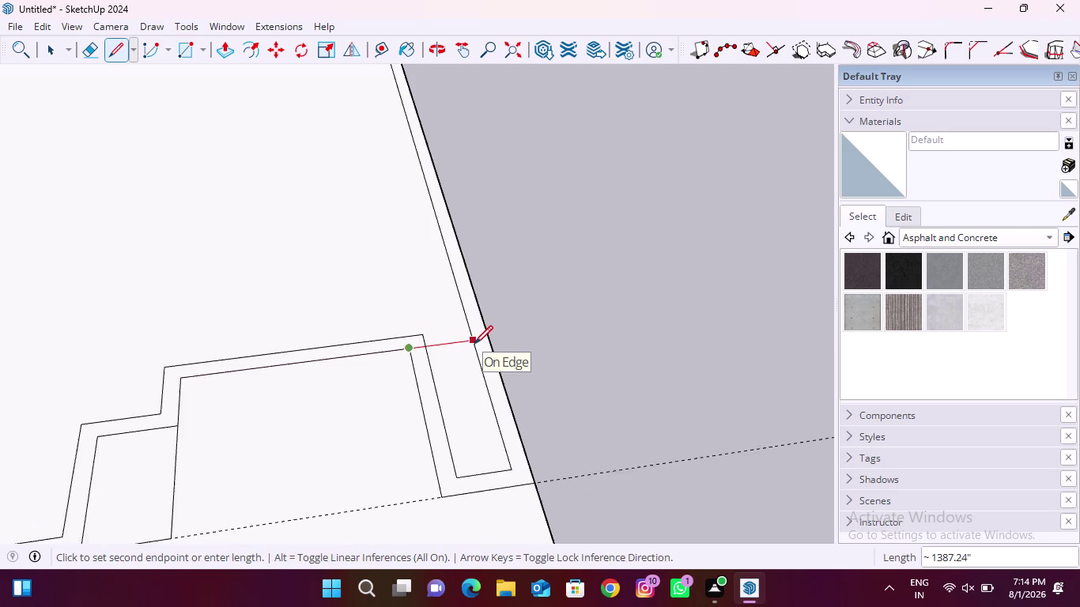
scroll(down, 3)
click(475, 343)
scroll(down, 3)
scroll(down, 3)
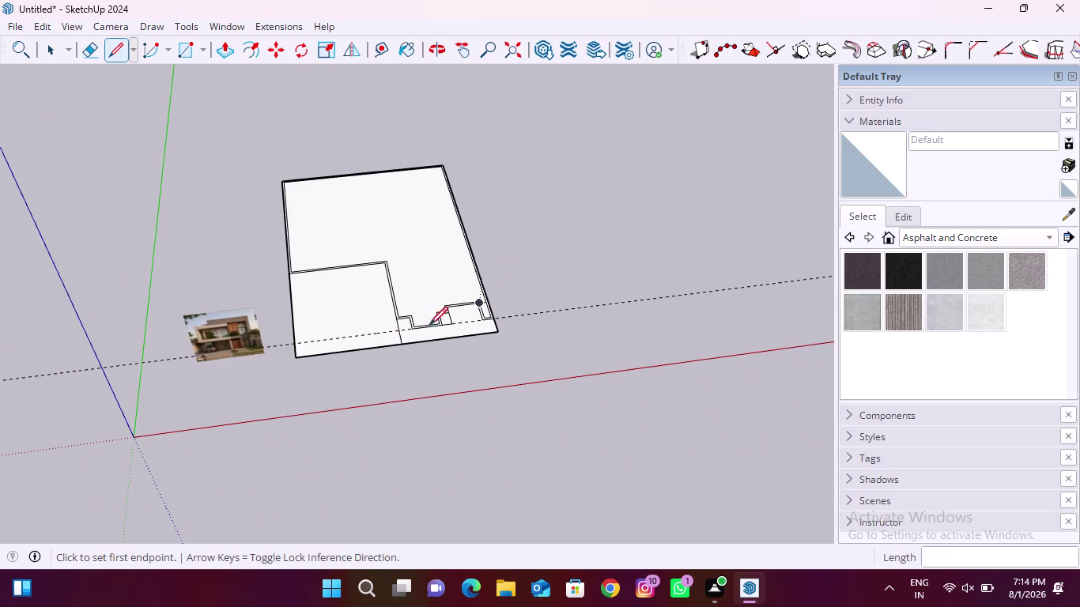
scroll(up, 3)
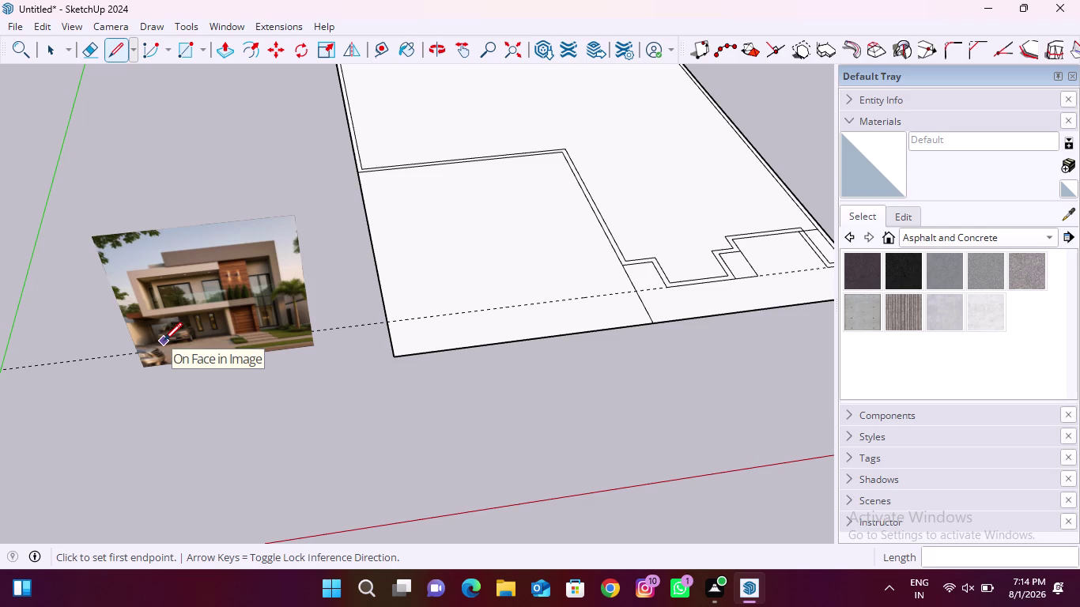
scroll(down, 3)
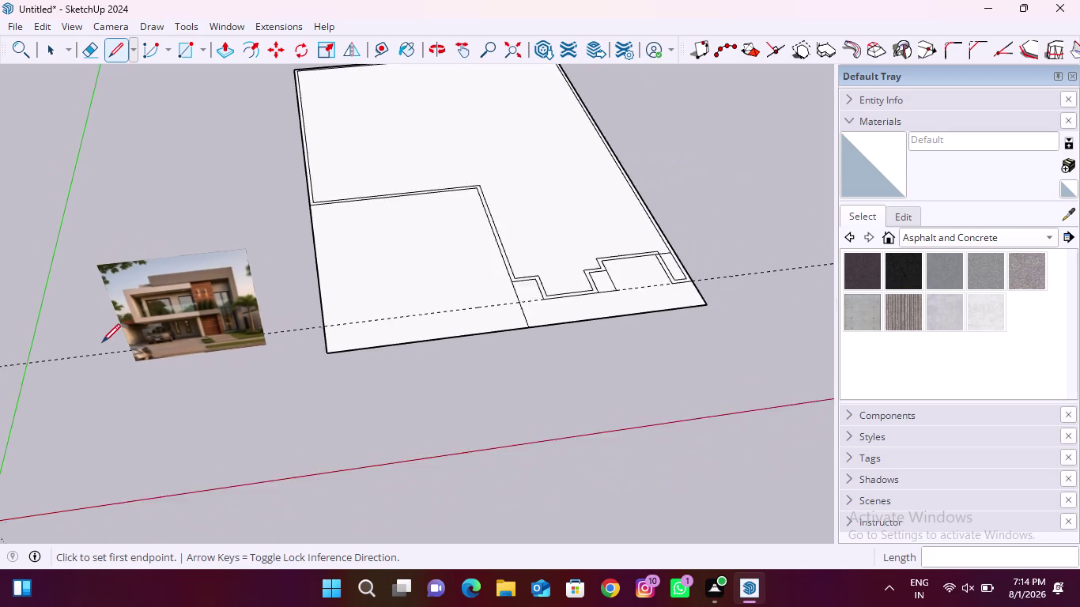
scroll(down, 3)
click(95, 48)
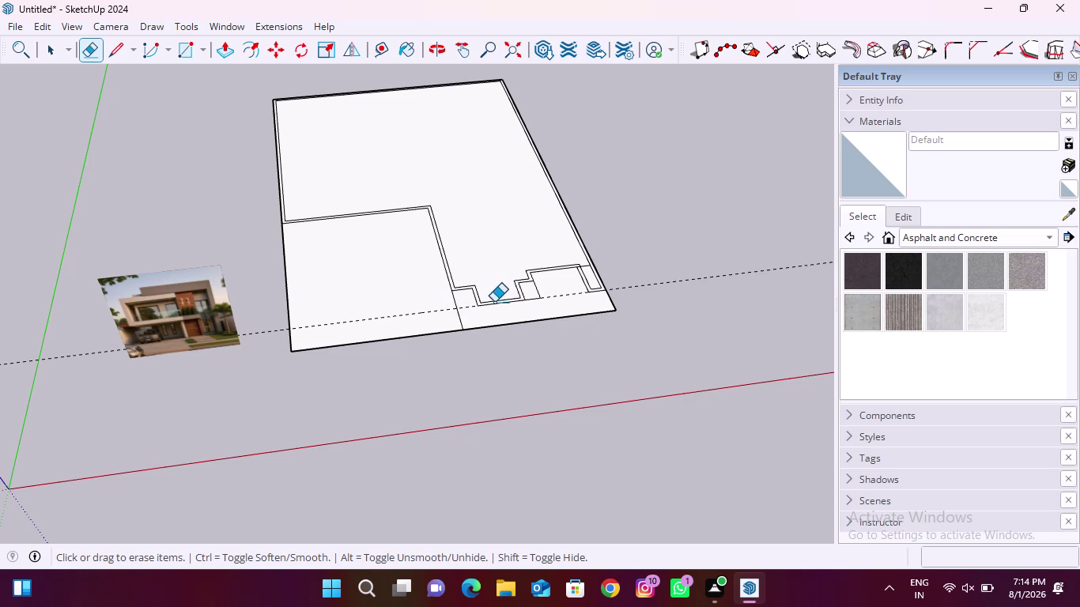
Erase the three leftover lines of the small rectangle near the slab's right front corner.
scroll(up, 3)
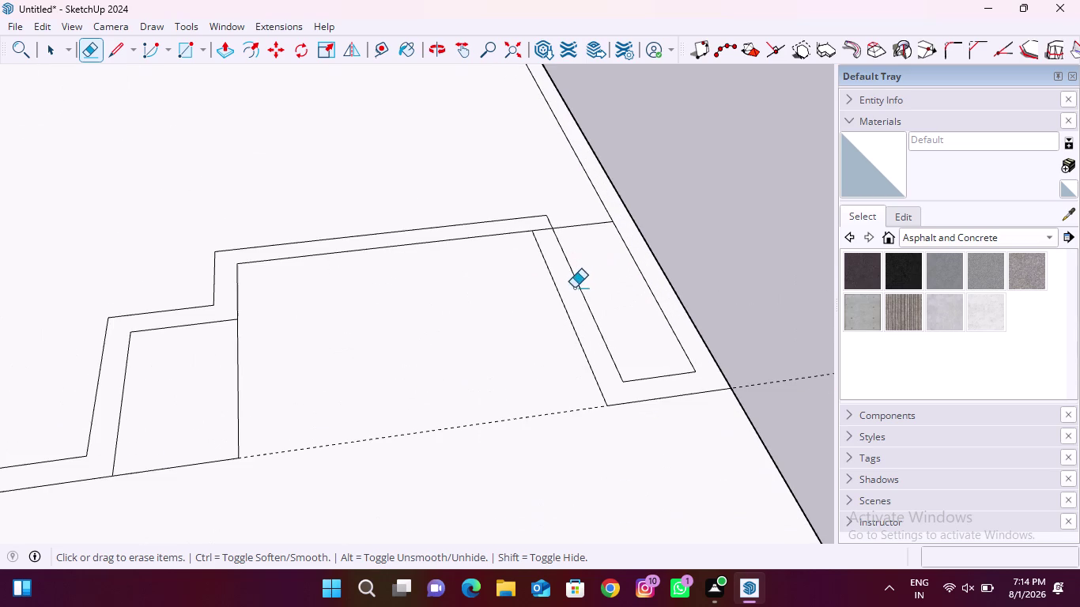
drag(575, 293, 584, 289)
drag(637, 279, 651, 277)
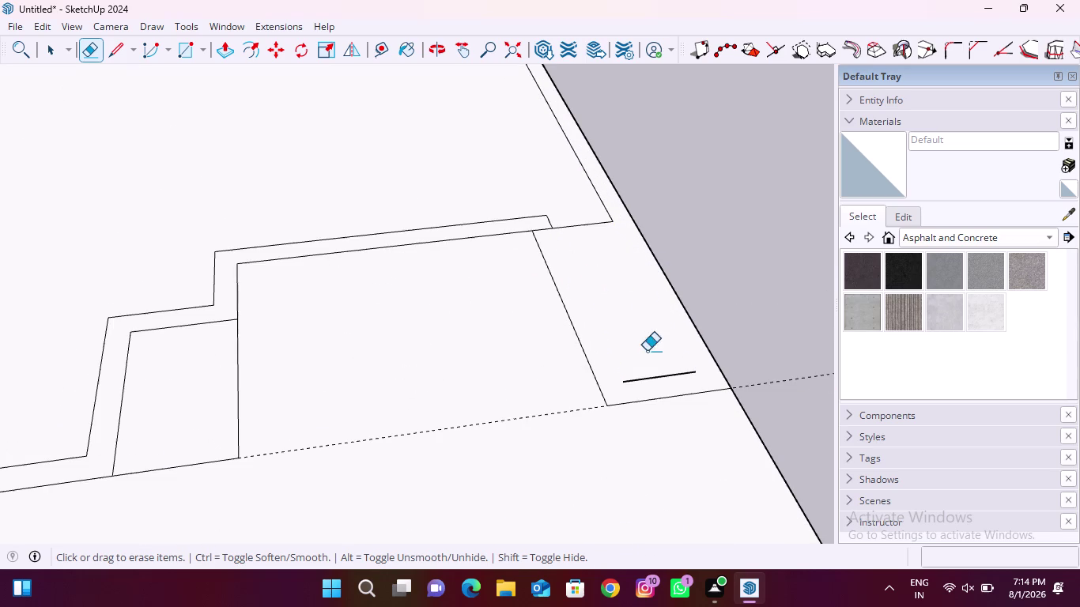
drag(647, 354, 659, 380)
scroll(down, 3)
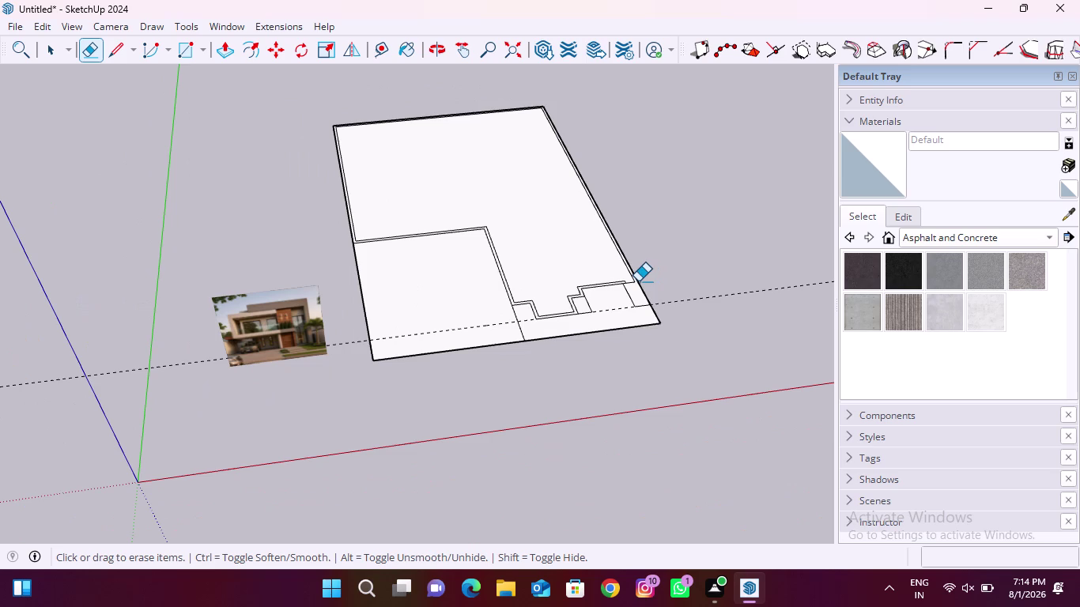
scroll(up, 3)
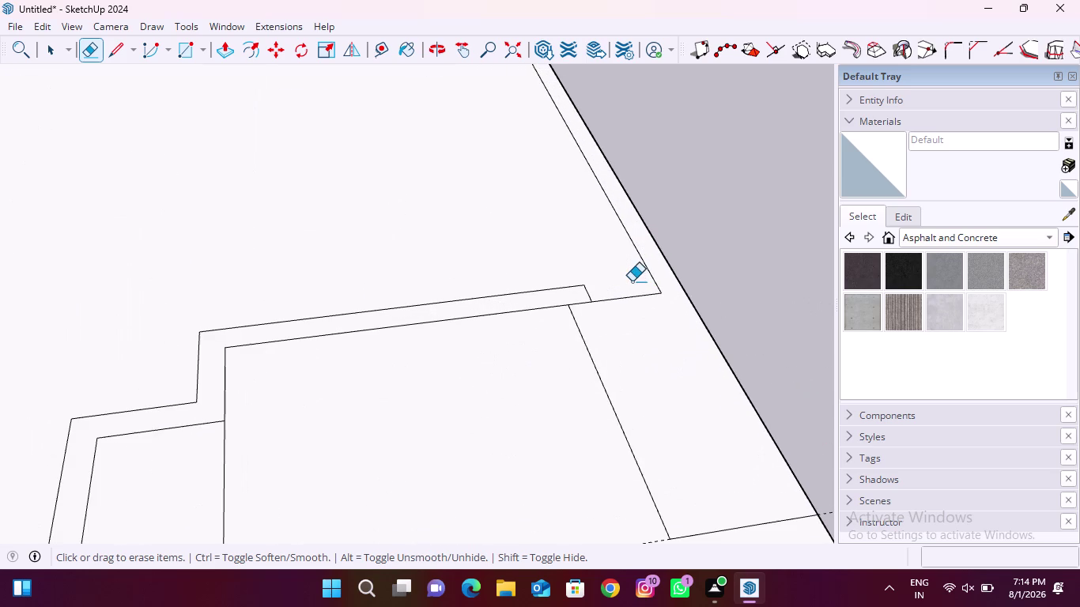
scroll(down, 3)
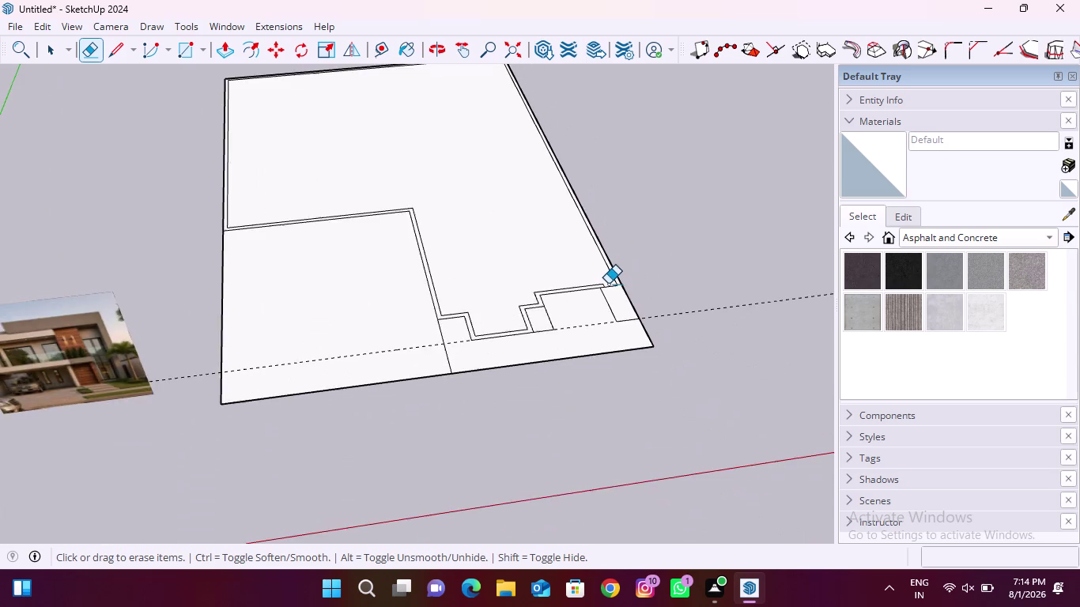
scroll(down, 3)
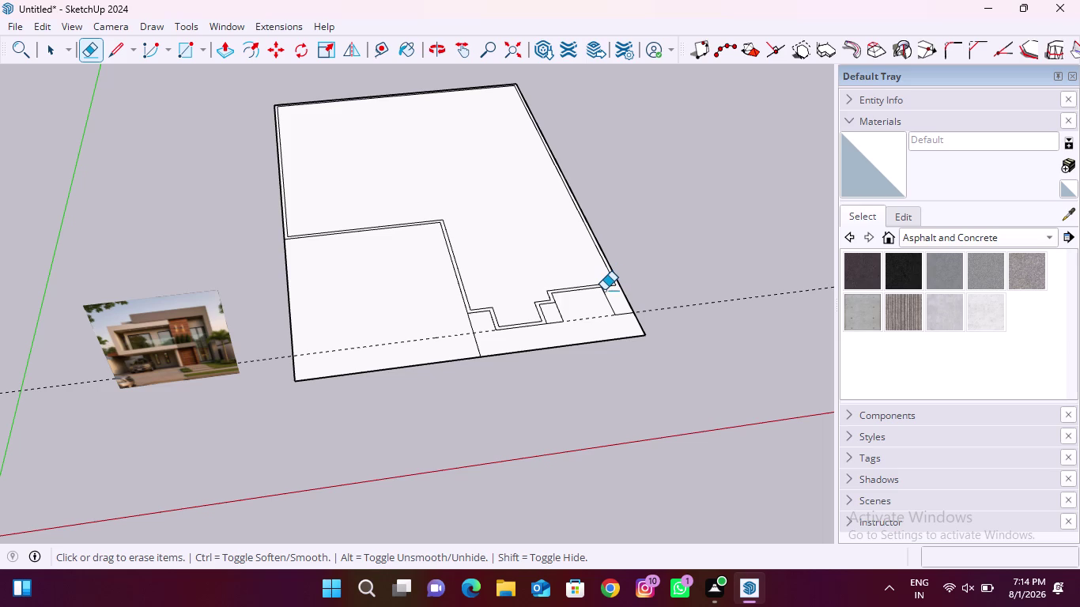
scroll(down, 3)
From a lower front view, erase the inset outline lines on the slab.
middle_drag(215, 392, 196, 372)
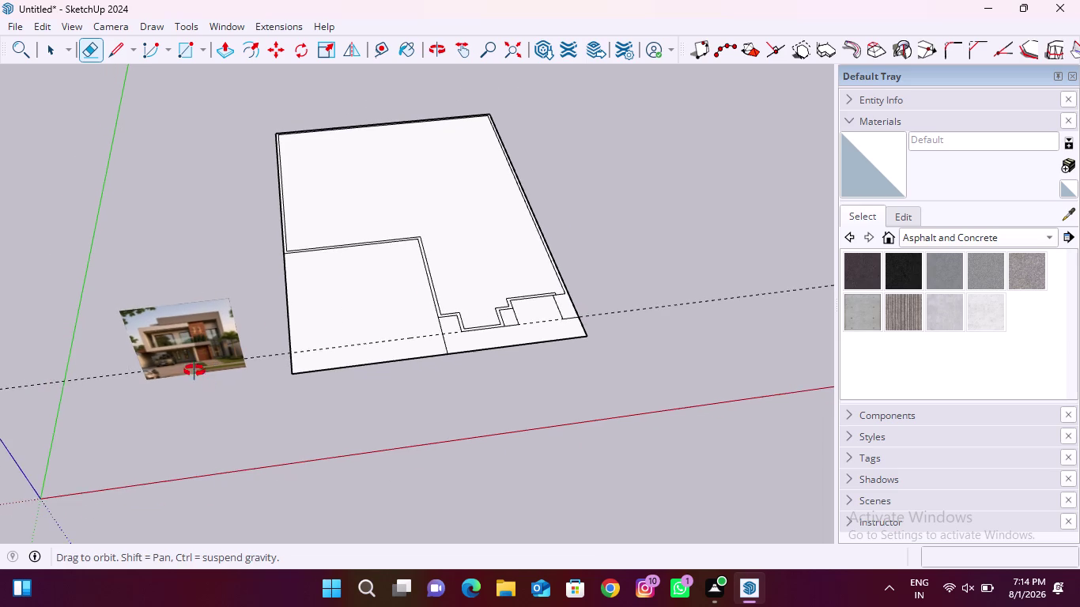
middle_drag(196, 372, 165, 327)
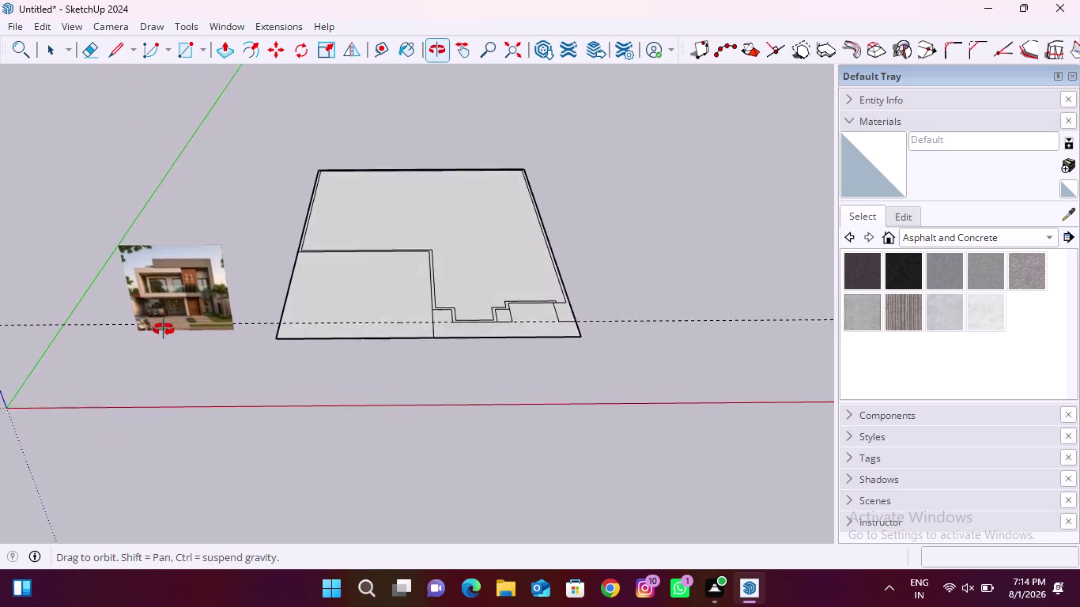
middle_drag(166, 327, 161, 333)
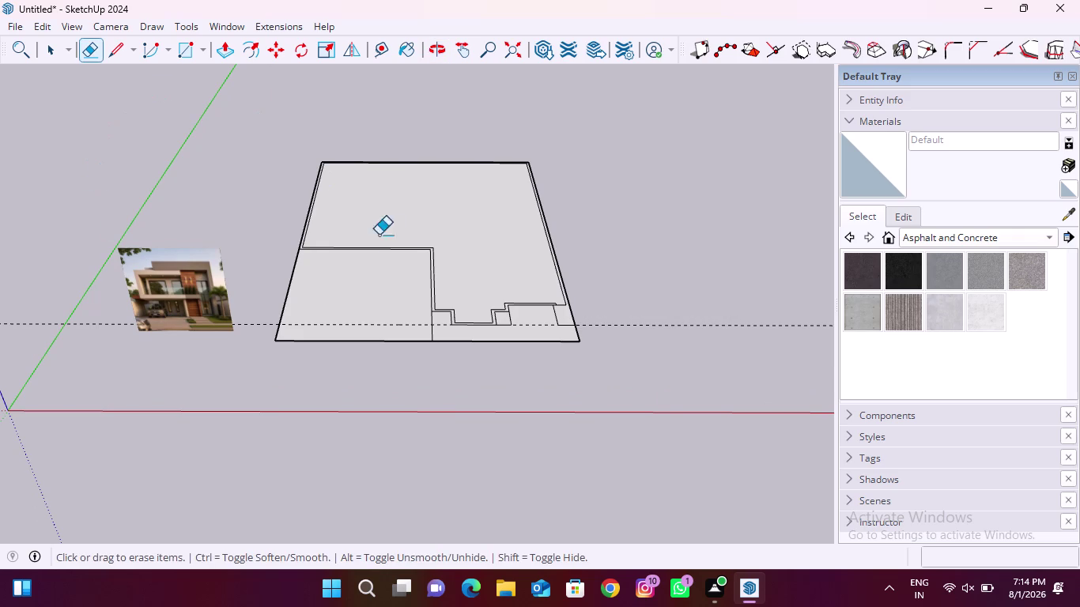
drag(391, 293, 442, 228)
drag(464, 262, 409, 317)
drag(410, 314, 438, 317)
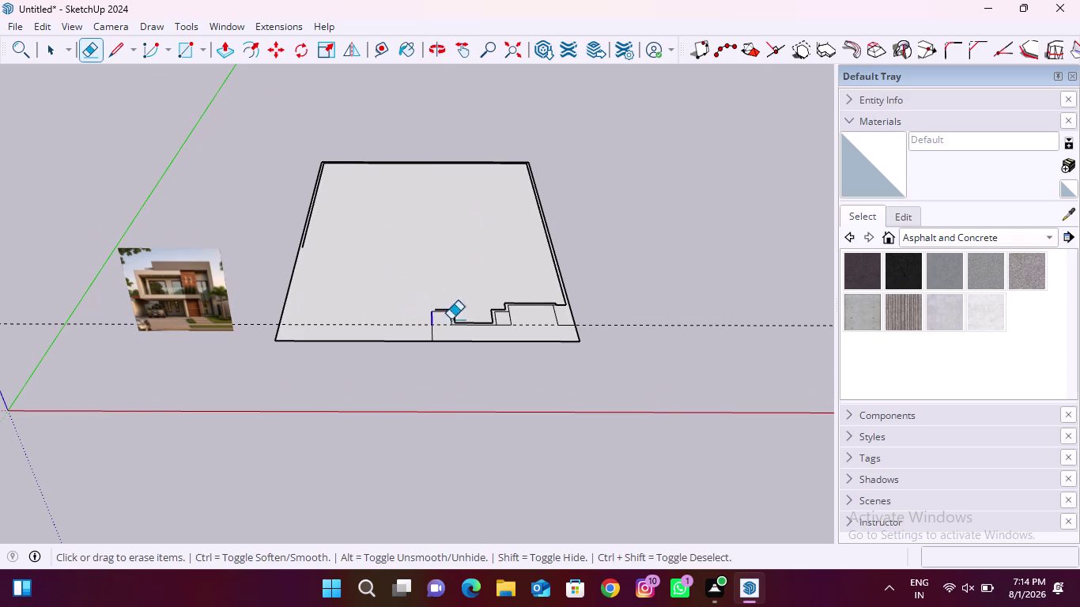
Erase the notched lines and short stubs along the slab's front edge.
drag(437, 317, 480, 325)
drag(535, 286, 543, 320)
drag(513, 324, 470, 324)
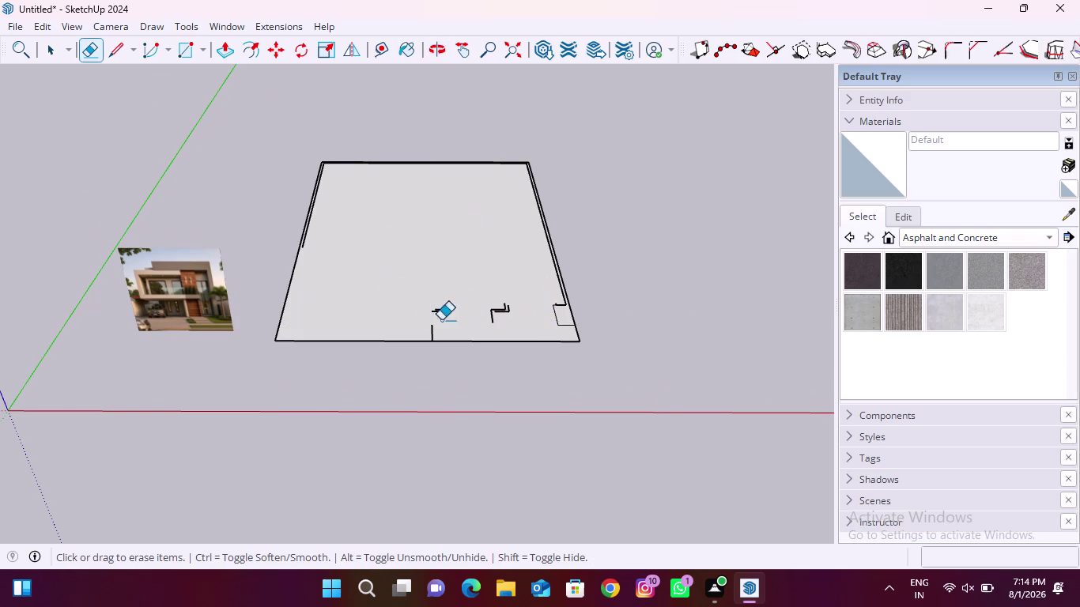
drag(417, 318, 485, 305)
drag(512, 301, 500, 320)
drag(478, 319, 509, 318)
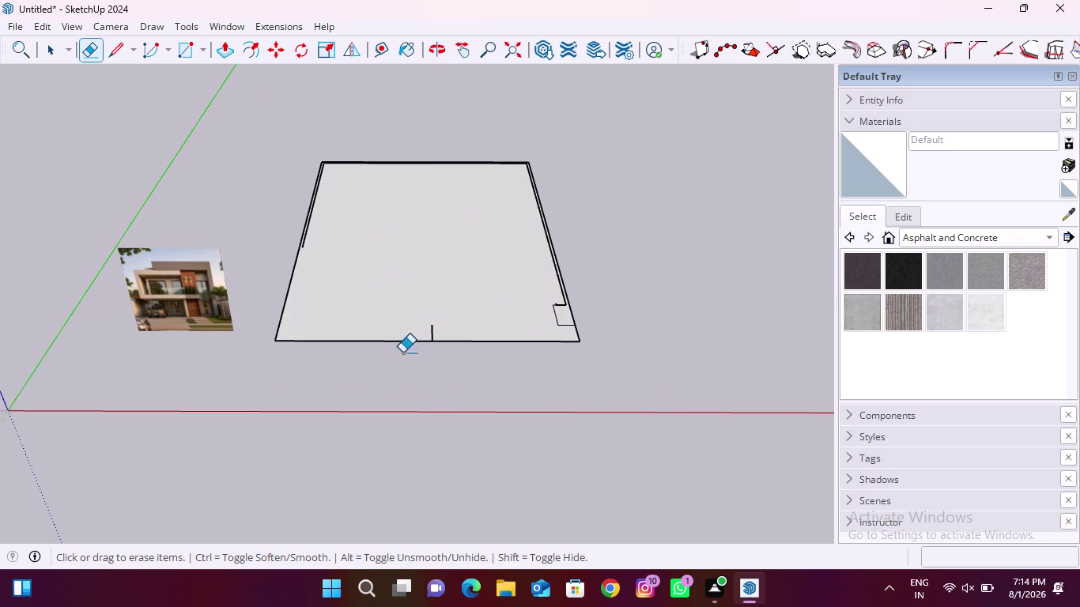
drag(424, 334, 454, 334)
drag(561, 324, 559, 298)
drag(555, 304, 555, 318)
Erase the stray and doubled lines along the slab's right, left and back edges.
scroll(up, 3)
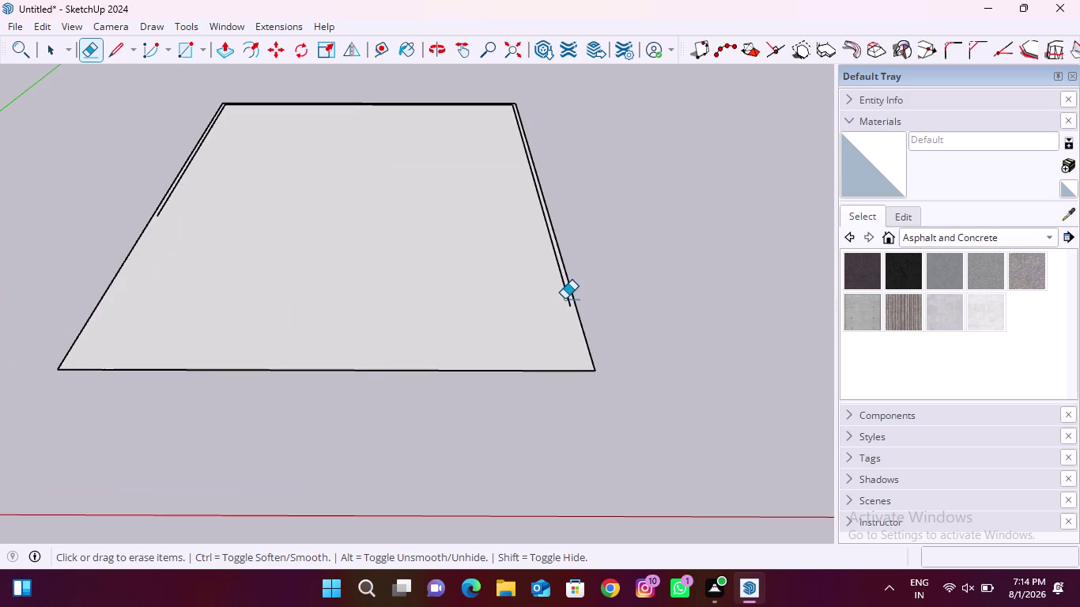
click(566, 299)
scroll(down, 3)
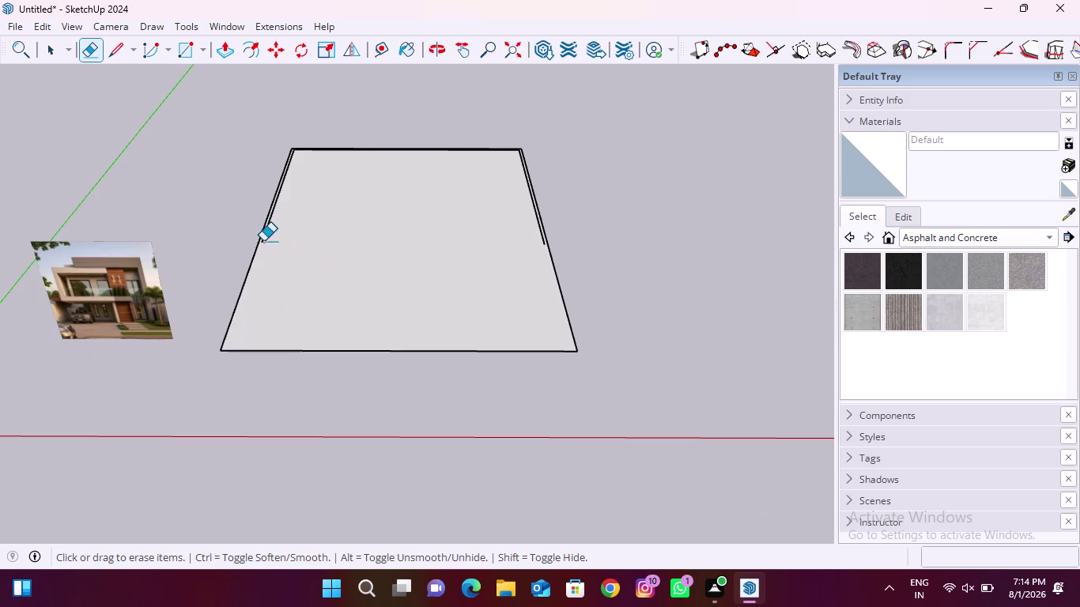
scroll(up, 3)
click(270, 236)
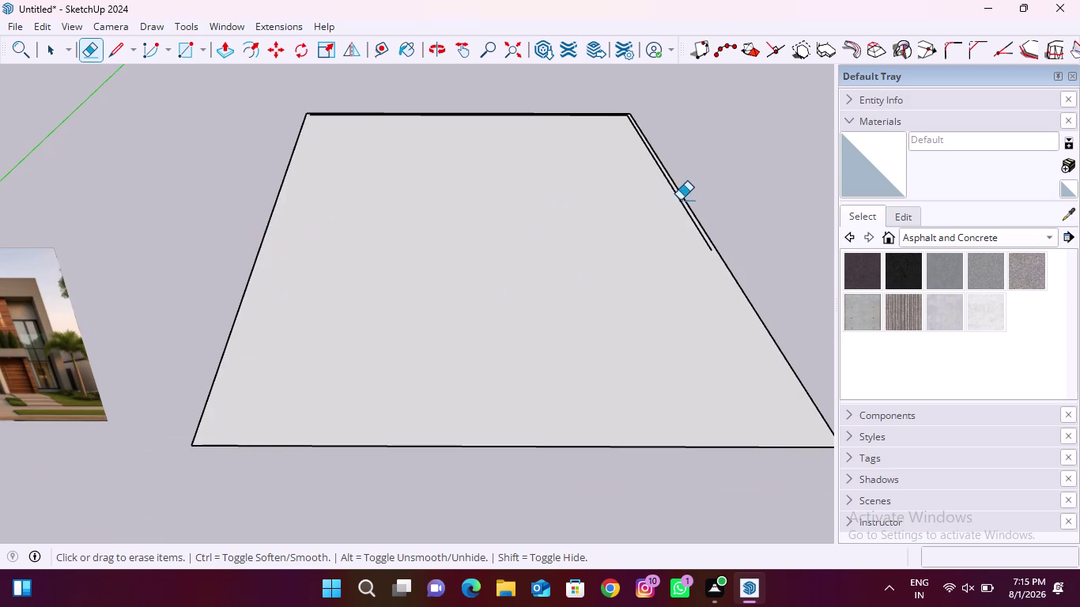
click(680, 200)
scroll(down, 3)
scroll(up, 3)
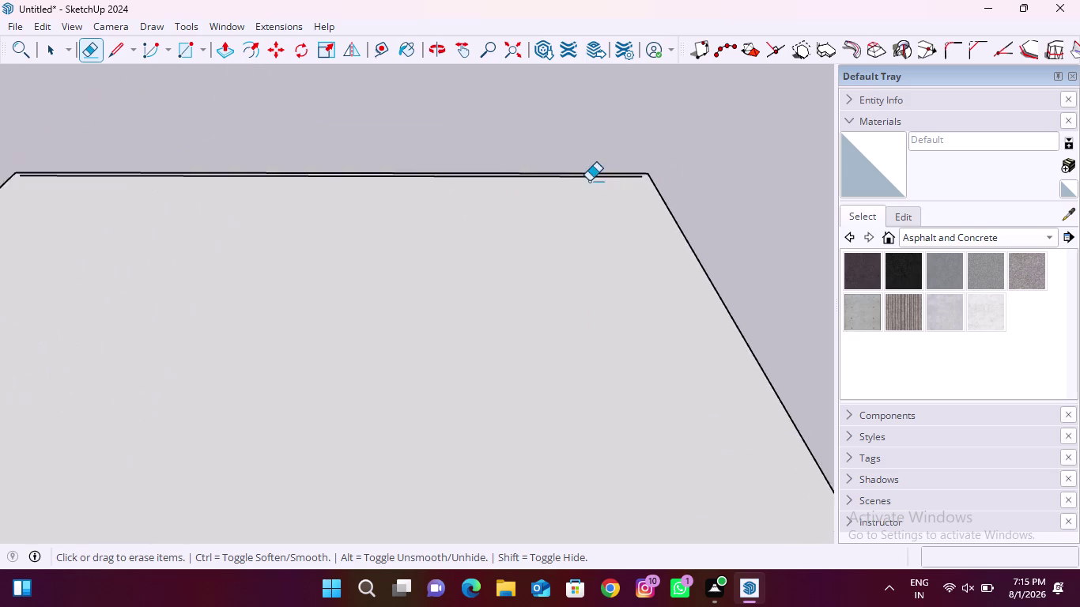
scroll(up, 3)
click(612, 177)
scroll(down, 3)
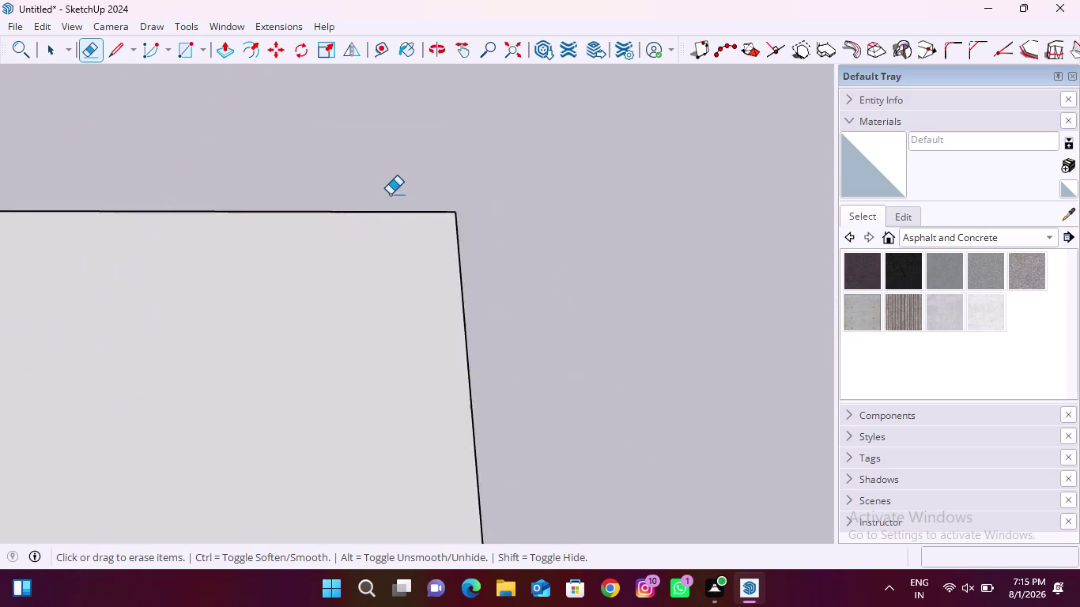
scroll(down, 3)
Draw a small rectangle from the slab's front-right corner to a point inside the face.
scroll(up, 3)
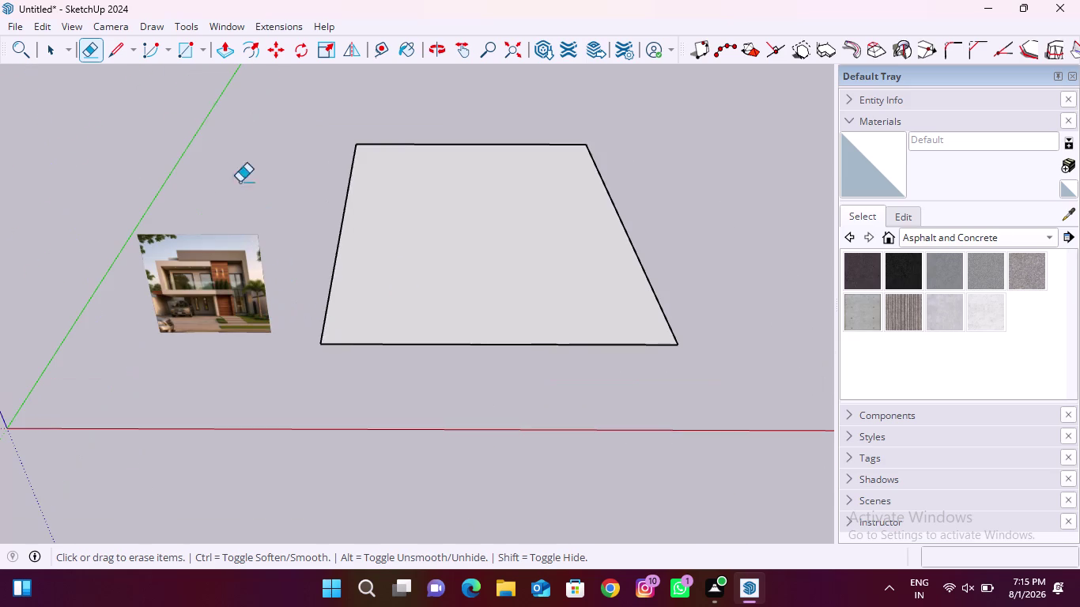
click(115, 57)
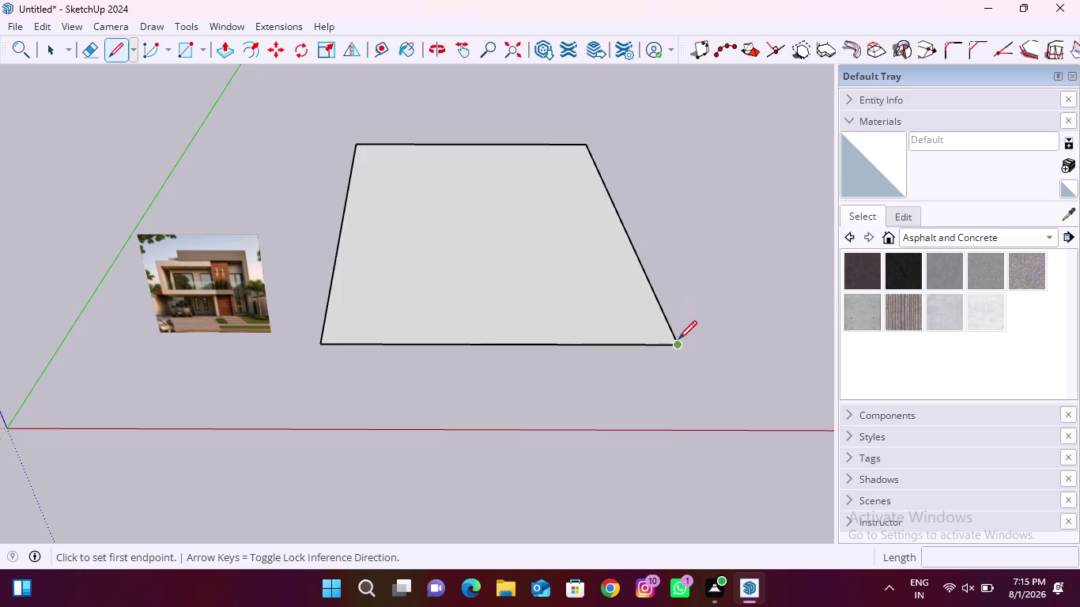
click(178, 52)
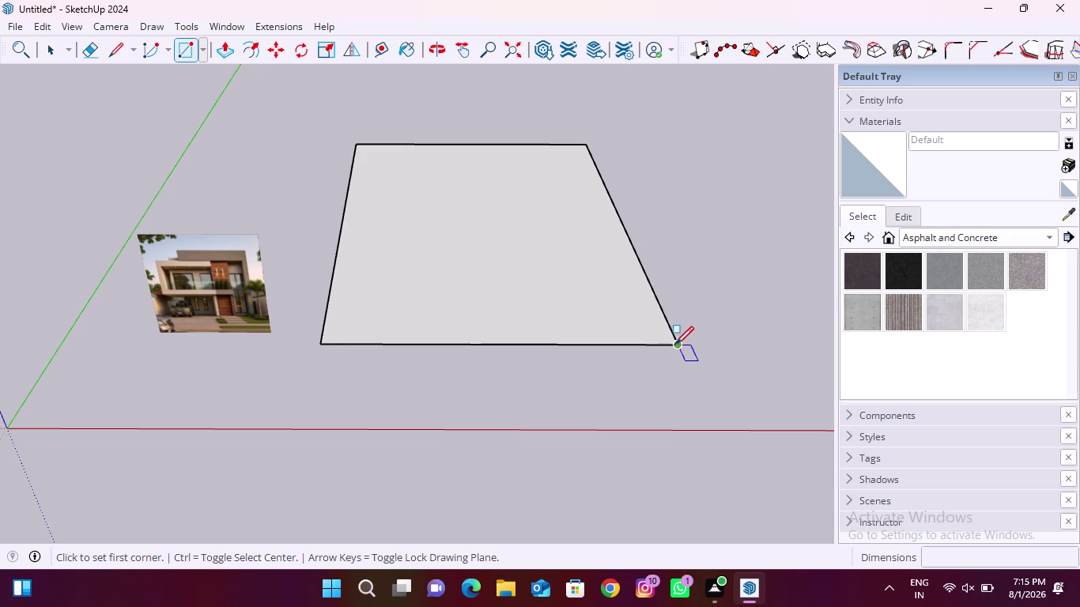
click(676, 343)
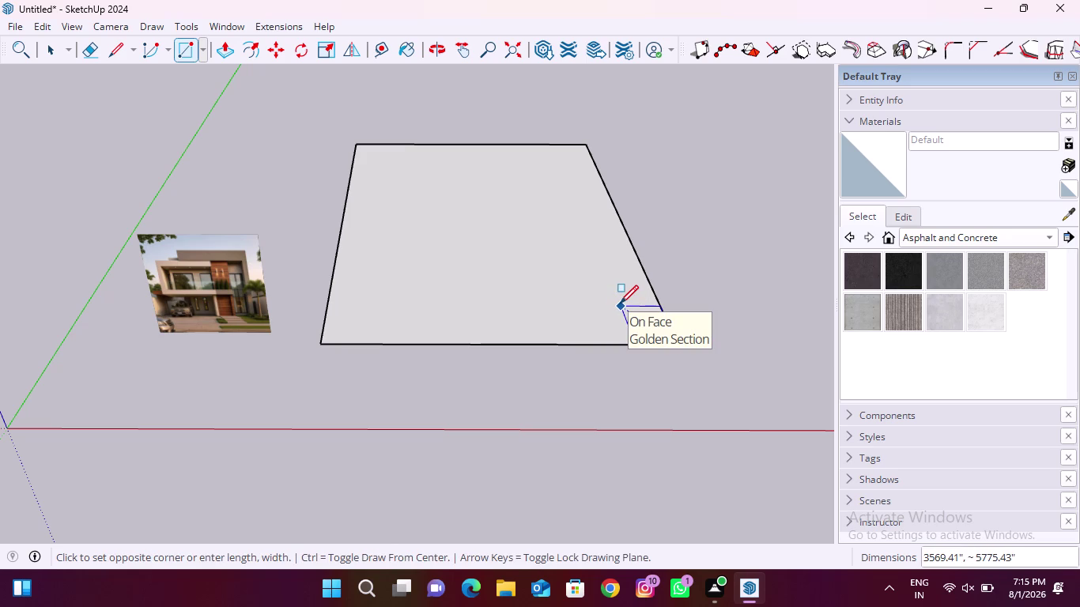
click(620, 303)
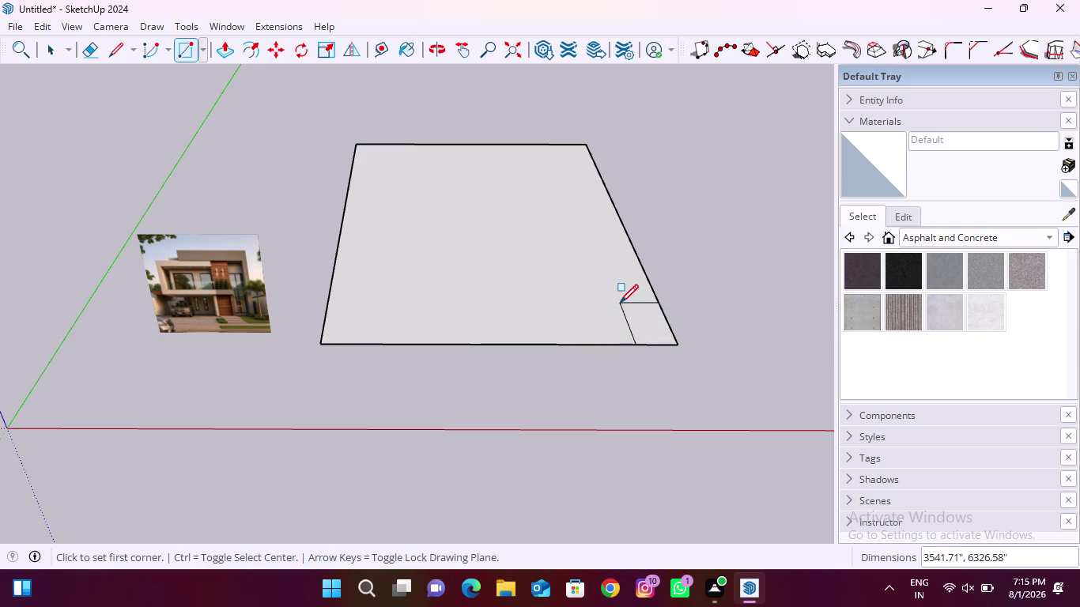
drag(222, 56, 225, 63)
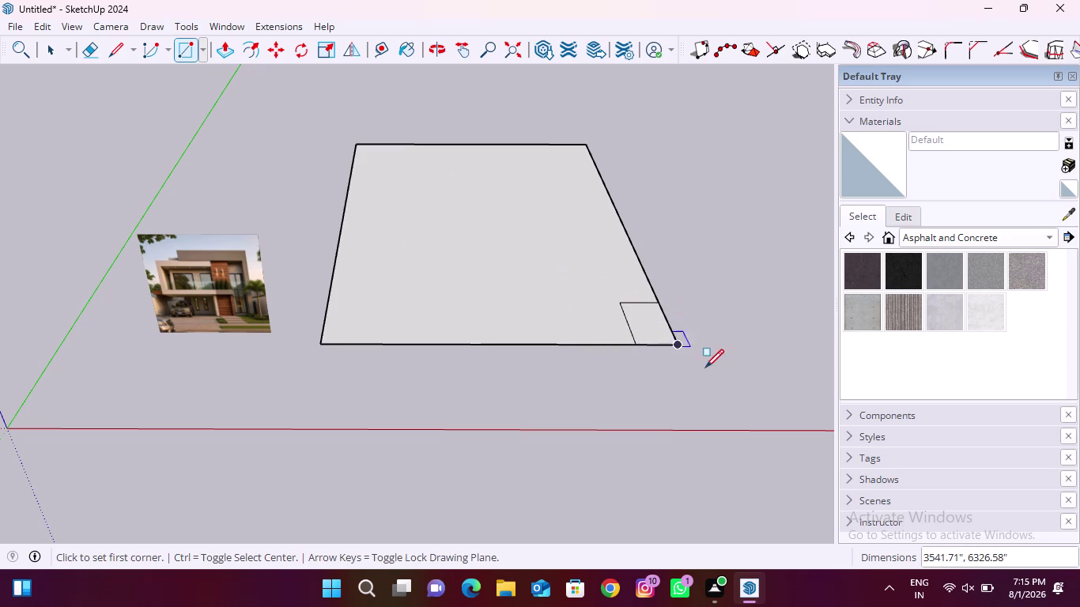
click(224, 56)
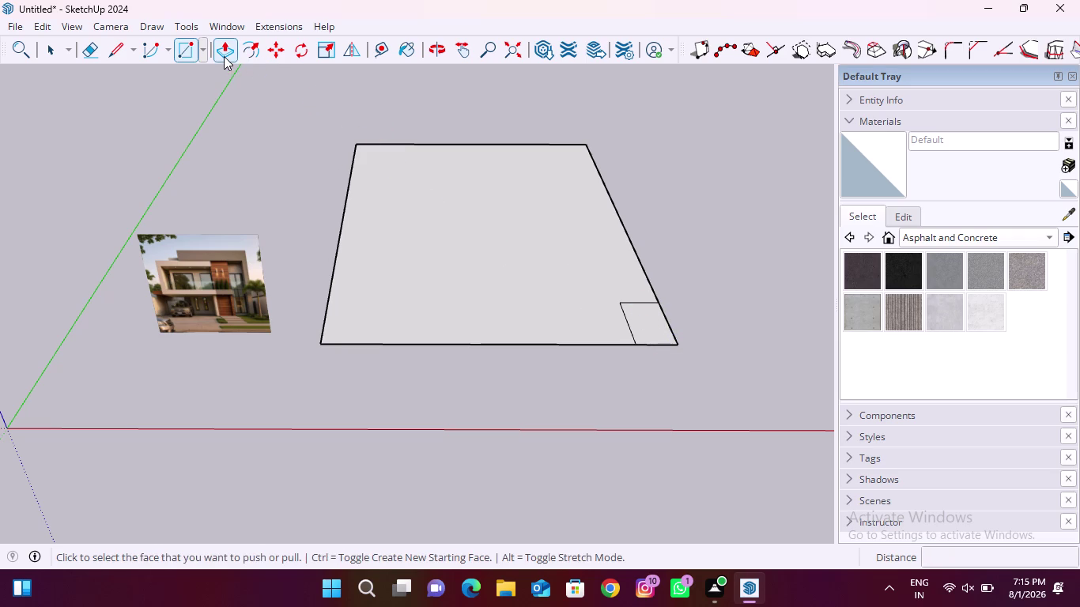
Try extruding the corner square 21' with Push/Pull, then undo it.
click(661, 314)
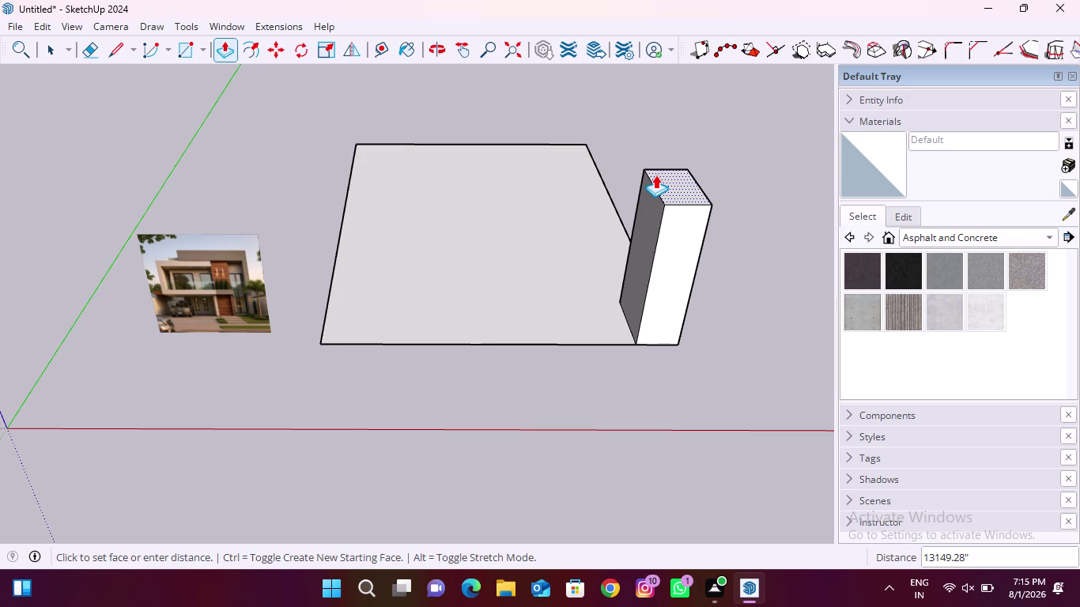
key(2)
text(1)
text(')
key(Return)
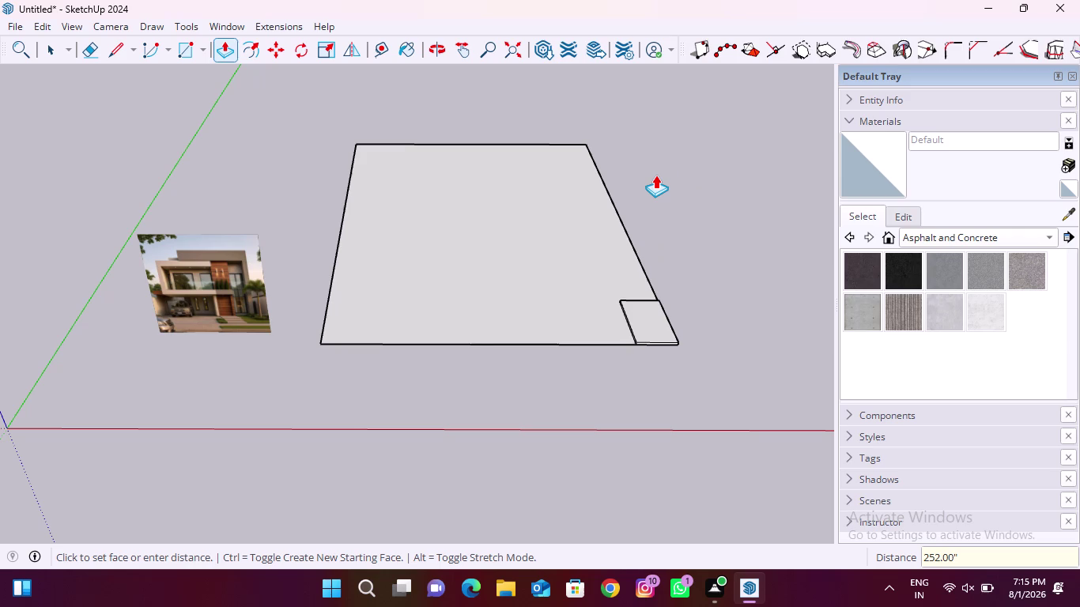
key(ctrl+z)
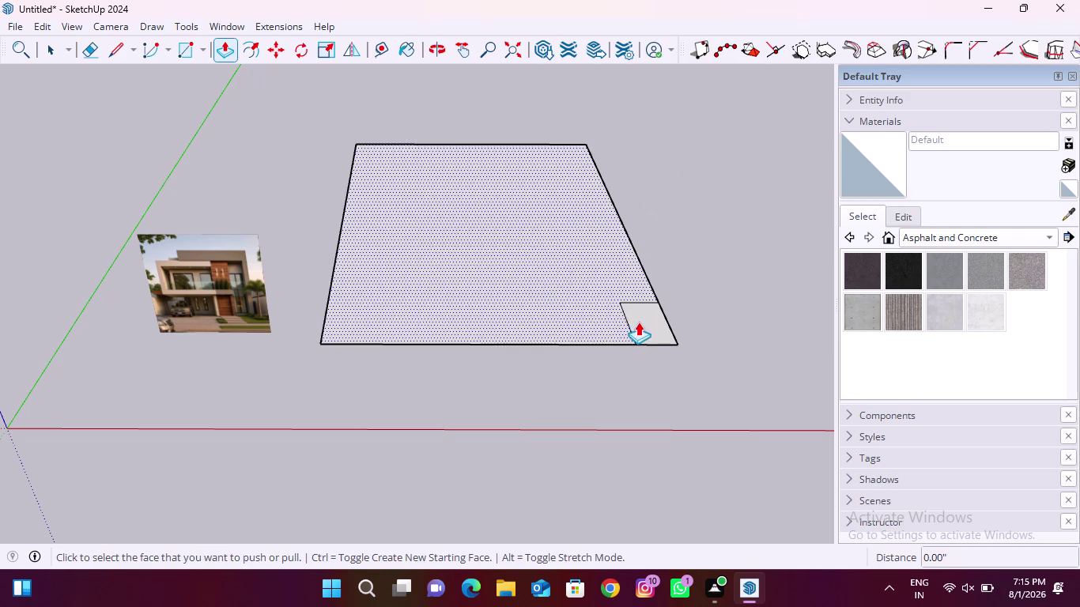
Pull the small corner square up into a tall column and orbit to check it.
click(642, 320)
scroll(down, 3)
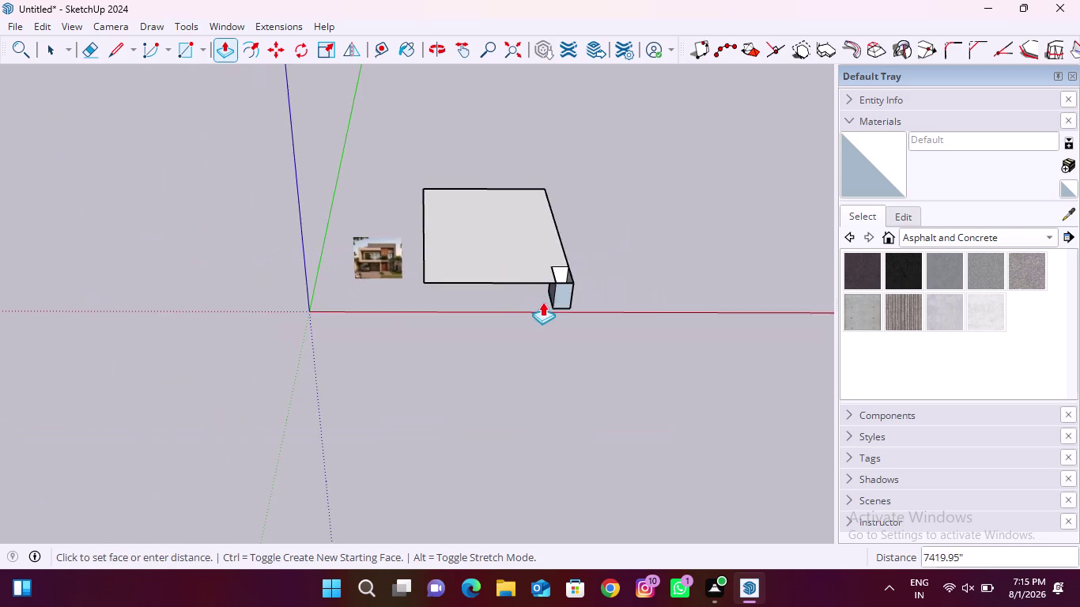
middle_drag(543, 301, 508, 144)
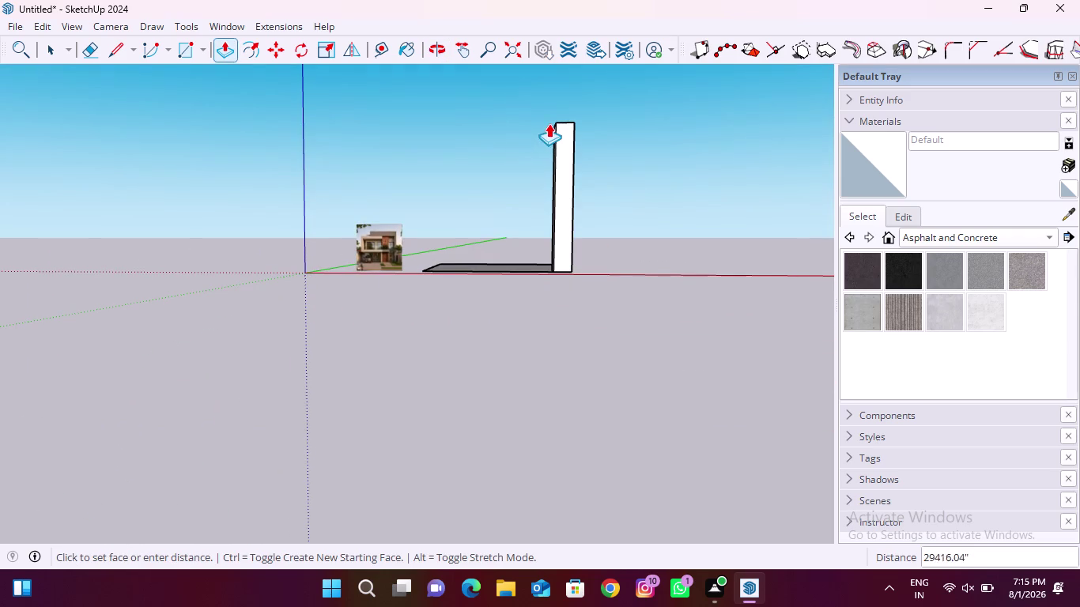
click(551, 105)
scroll(up, 3)
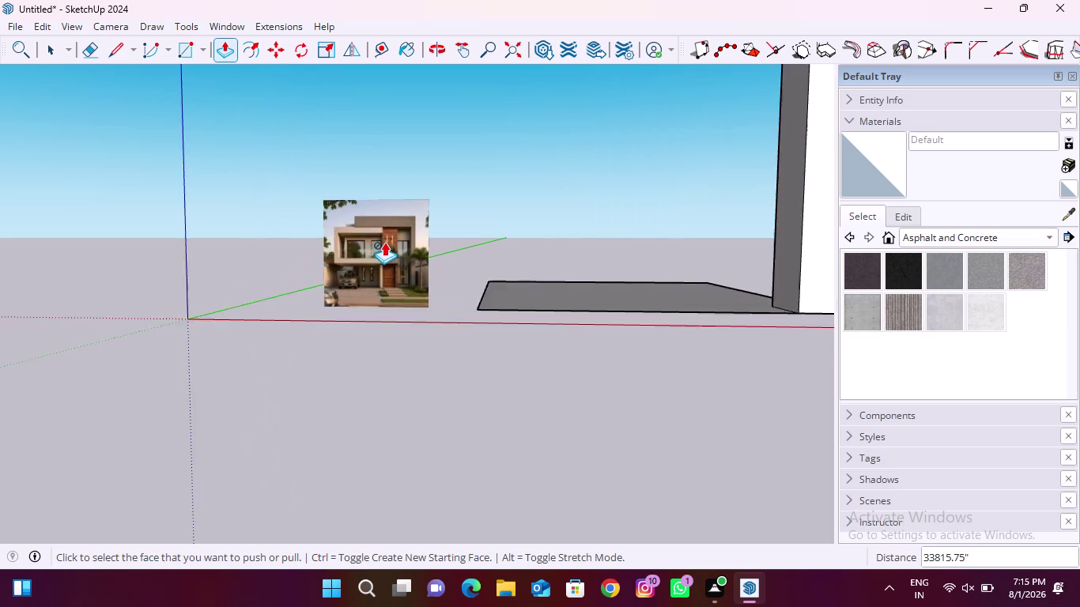
scroll(up, 3)
scroll(down, 3)
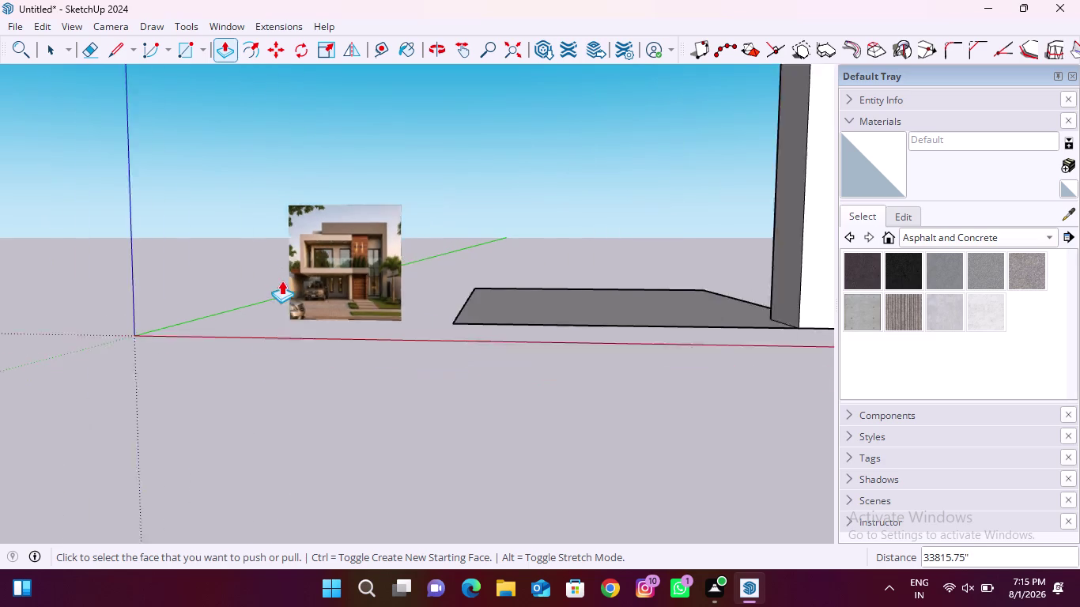
scroll(down, 3)
scroll(down, 3)
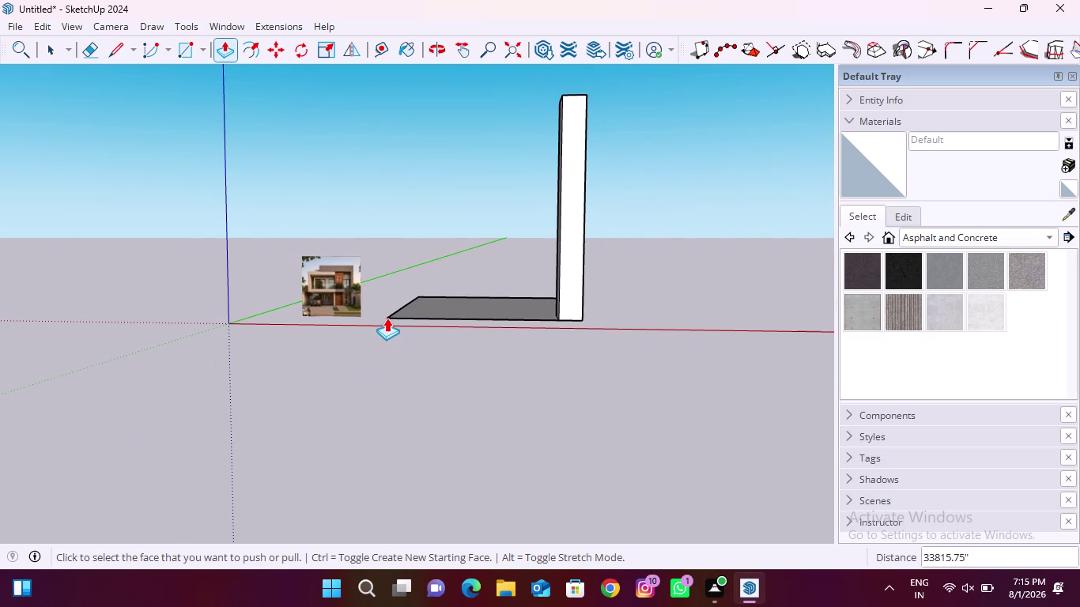
middle_drag(387, 318, 554, 386)
middle_drag(570, 162, 464, 300)
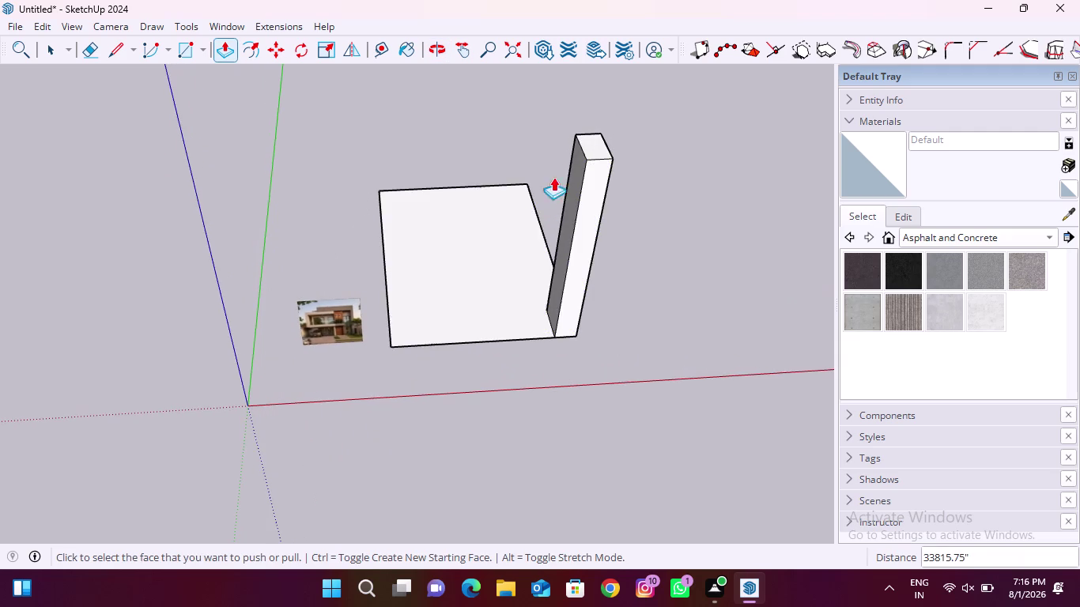
scroll(up, 3)
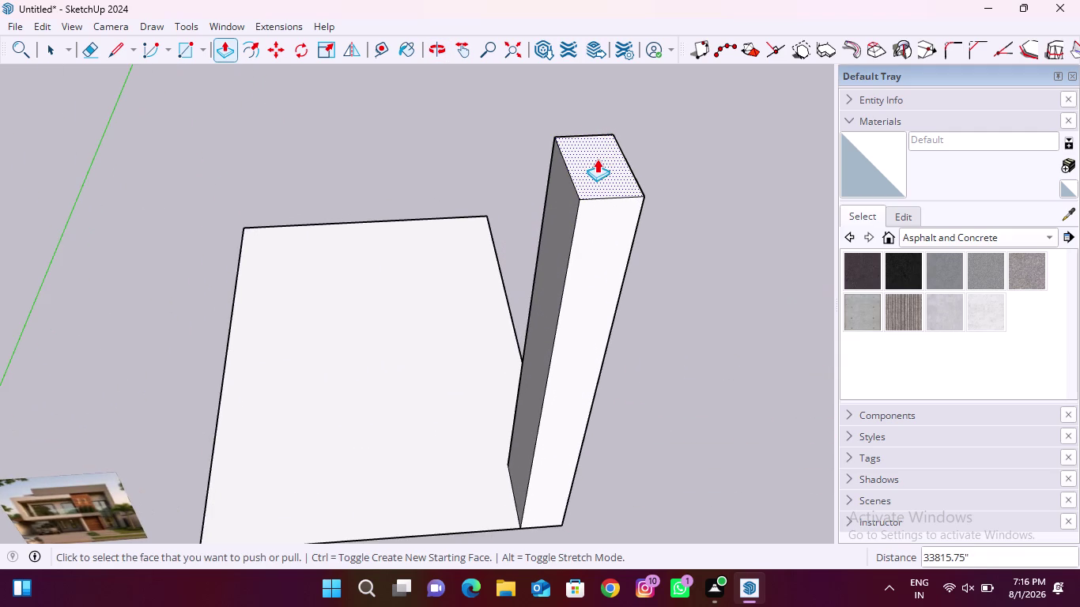
Extend the column upward with a new segment on its top.
click(598, 159)
scroll(down, 3)
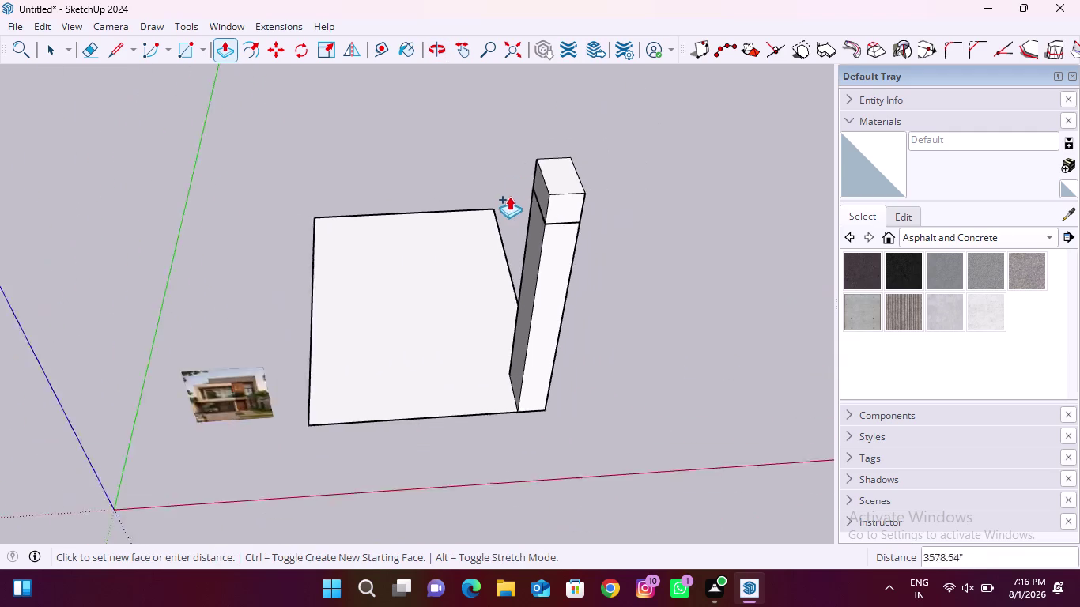
scroll(down, 3)
middle_drag(539, 265, 442, 200)
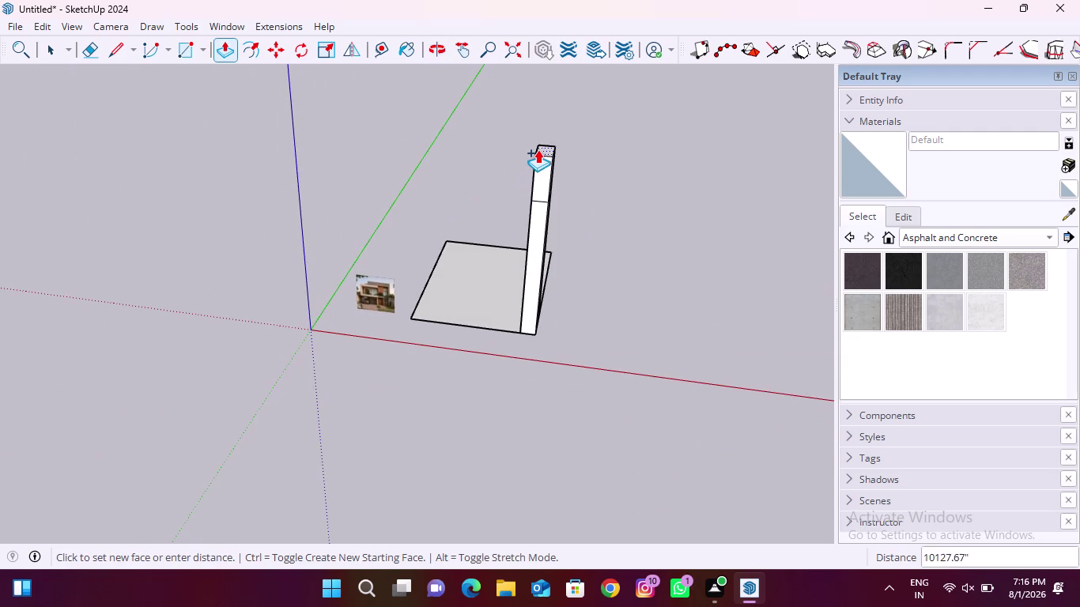
scroll(up, 3)
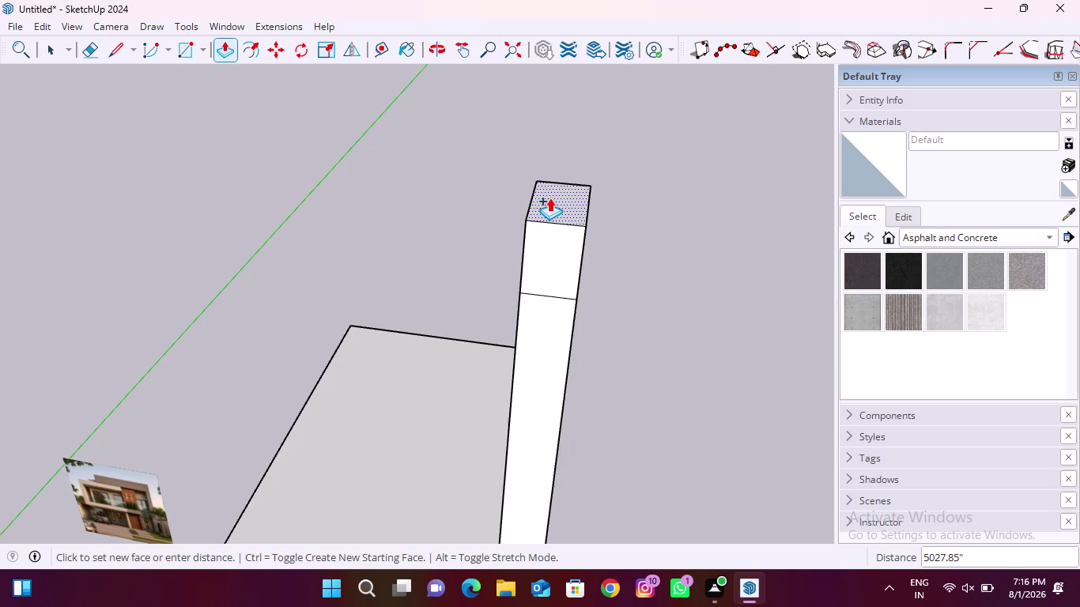
click(551, 202)
Pull the new top block's side face out horizontally into a beam over the slab.
scroll(down, 3)
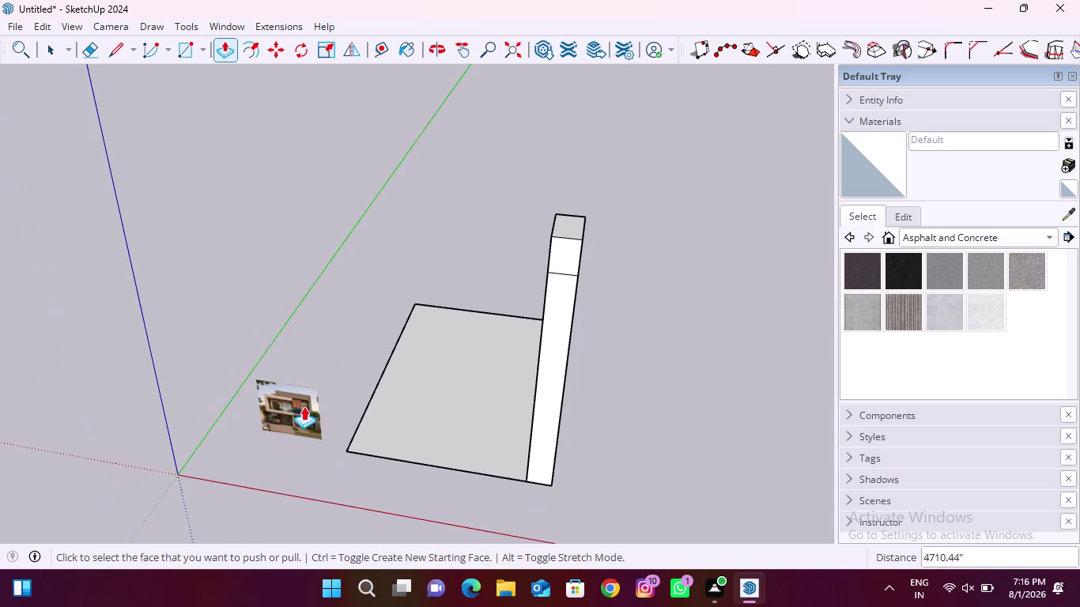
middle_drag(296, 401, 539, 238)
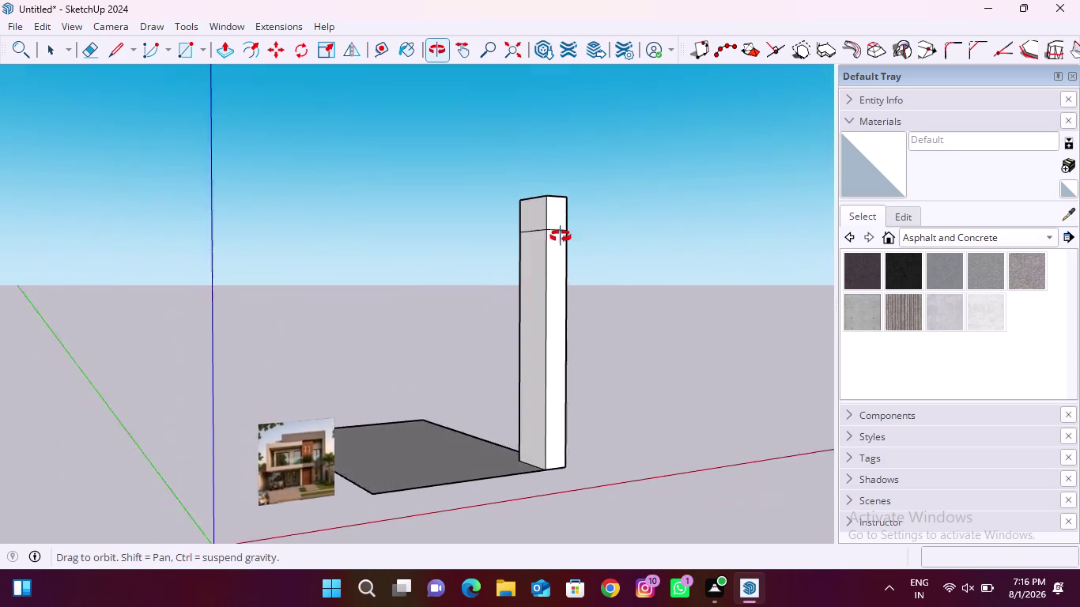
middle_drag(538, 238, 634, 230)
scroll(up, 3)
click(499, 212)
scroll(down, 3)
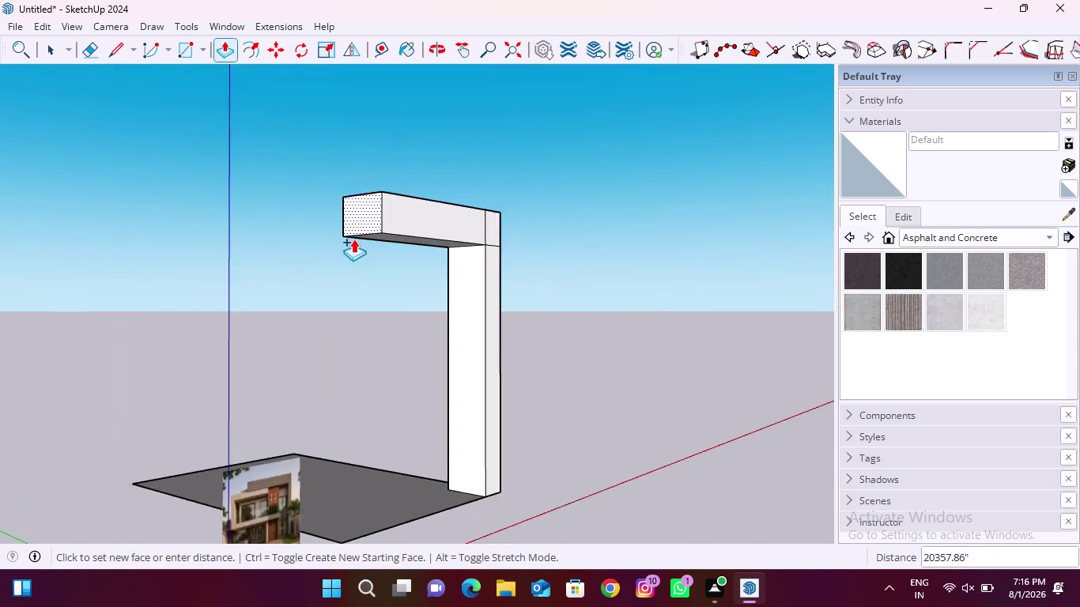
scroll(down, 3)
middle_drag(367, 242, 234, 507)
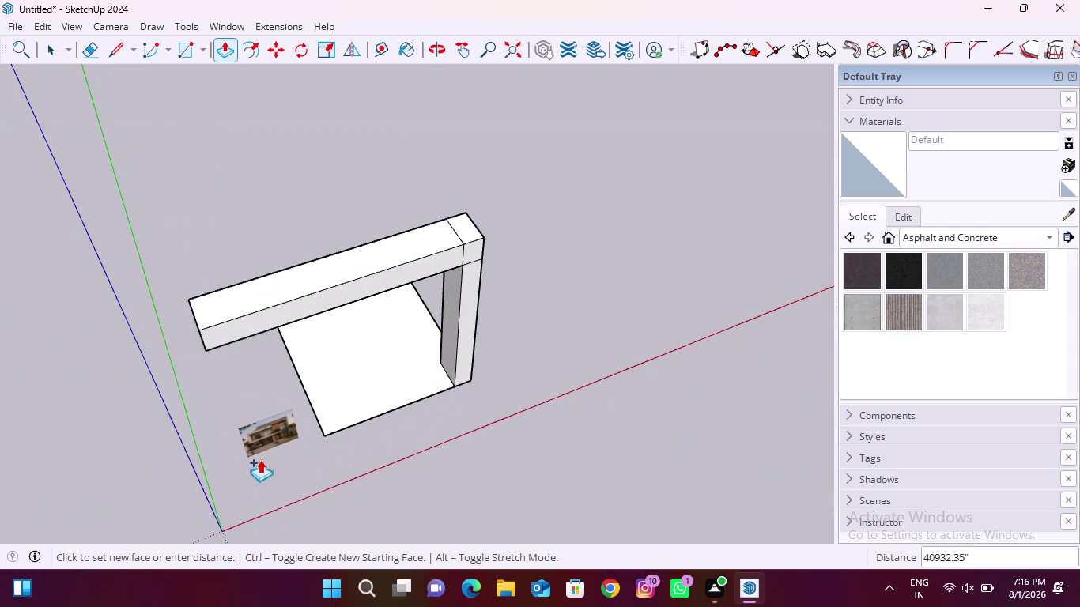
scroll(up, 3)
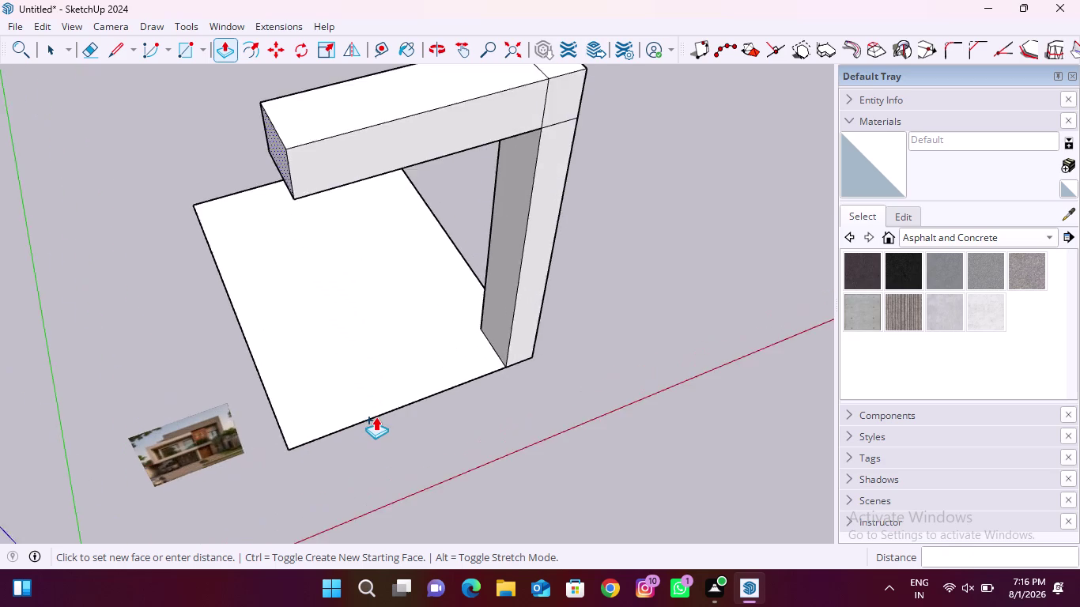
scroll(up, 3)
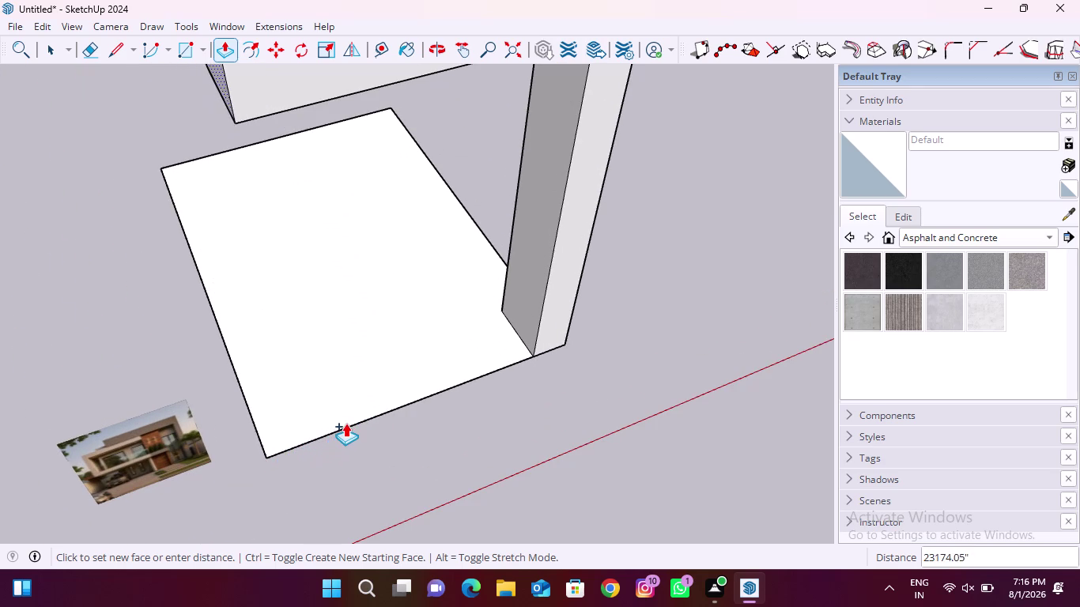
click(370, 414)
scroll(down, 3)
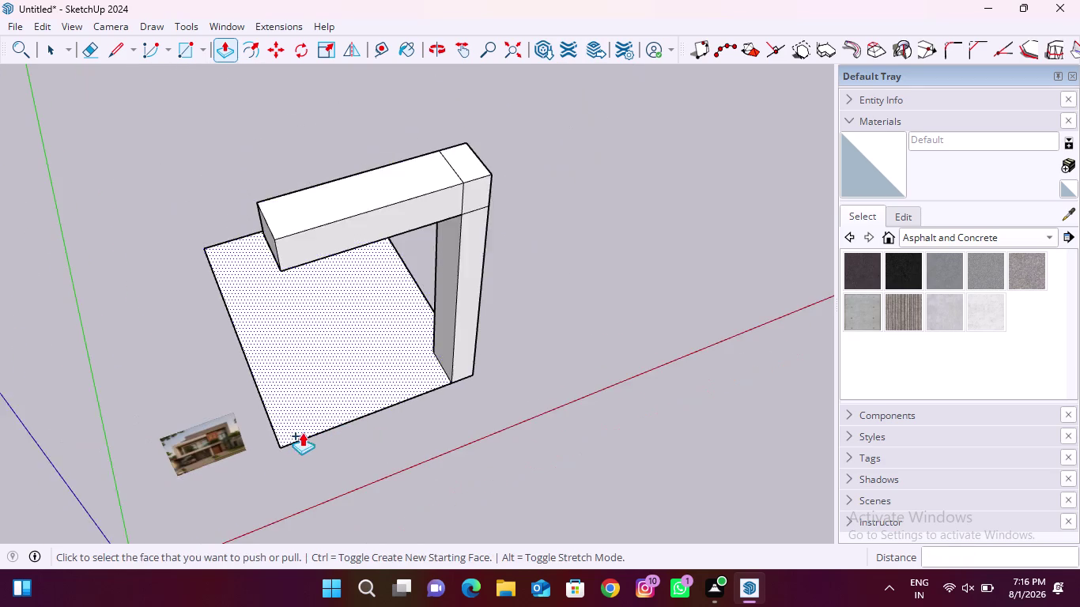
scroll(down, 3)
middle_drag(408, 422, 391, 266)
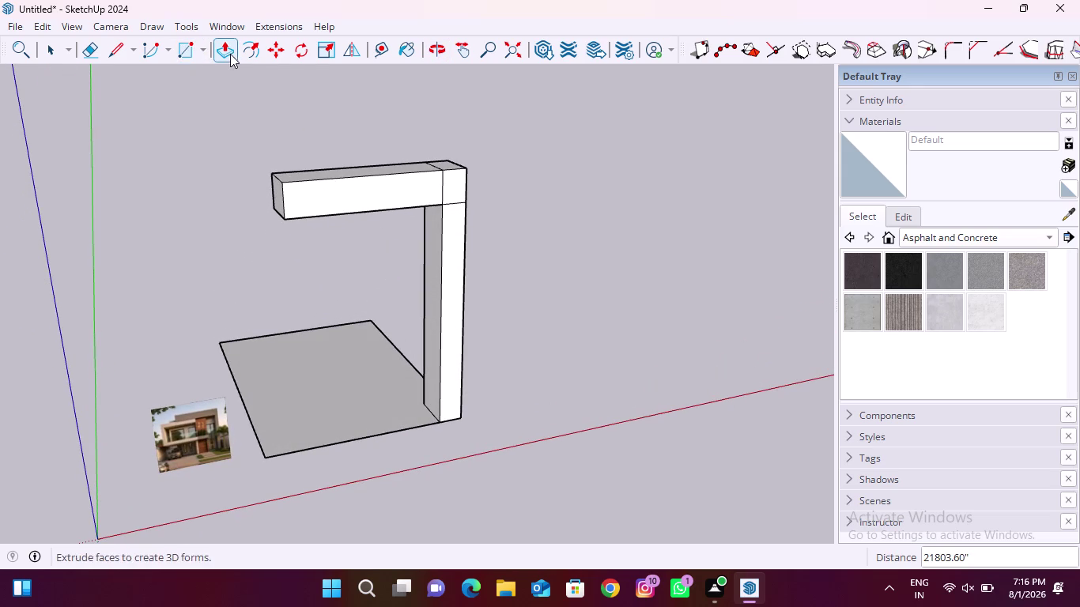
click(98, 49)
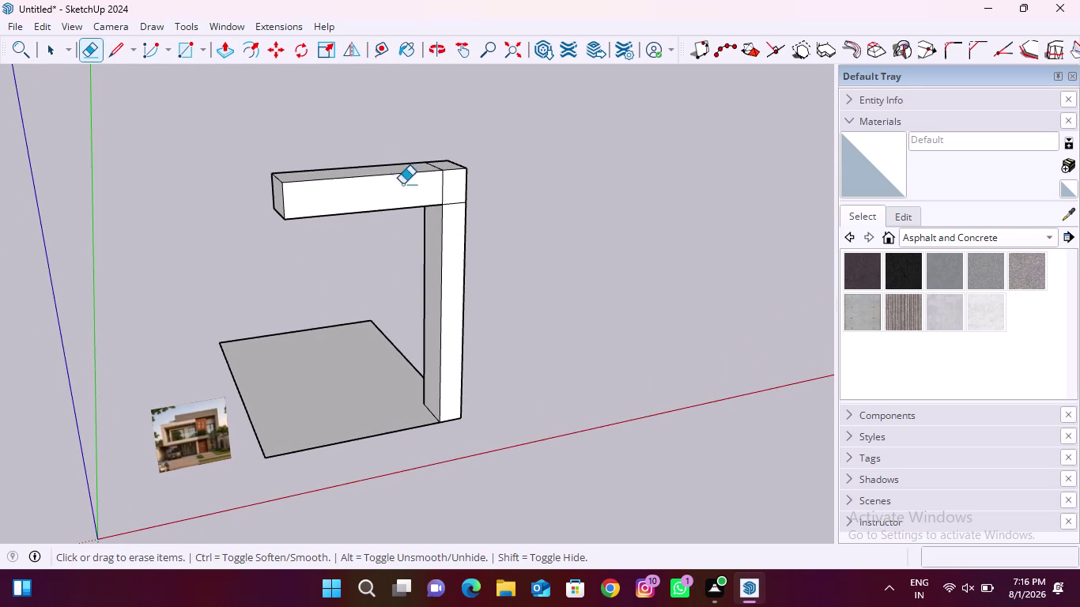
Erase the seam lines across the beam and the leftover edges beneath it.
scroll(up, 3)
drag(456, 206, 458, 230)
drag(444, 183, 385, 177)
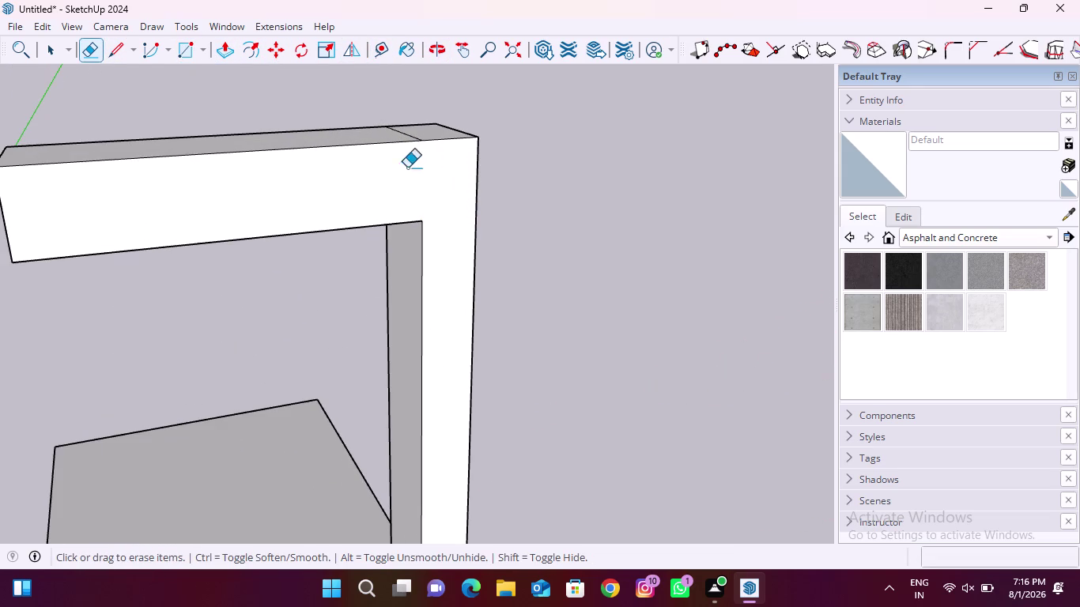
middle_drag(427, 154, 423, 434)
drag(424, 199, 358, 222)
Erase the seam edges at the beam-column corner.
scroll(down, 3)
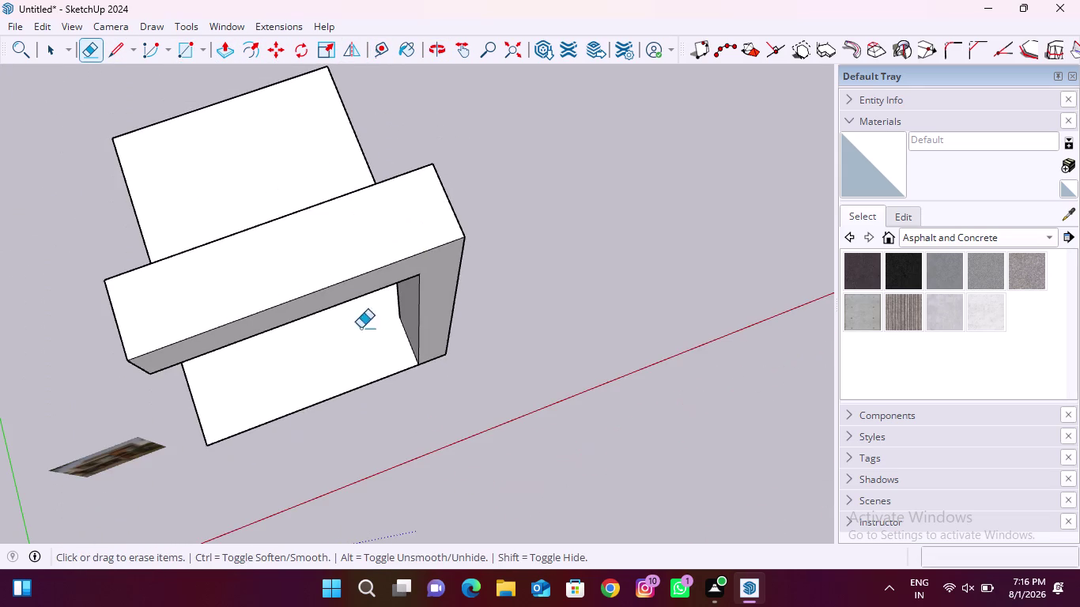
middle_drag(303, 248, 887, 156)
middle_drag(243, 268, 476, 195)
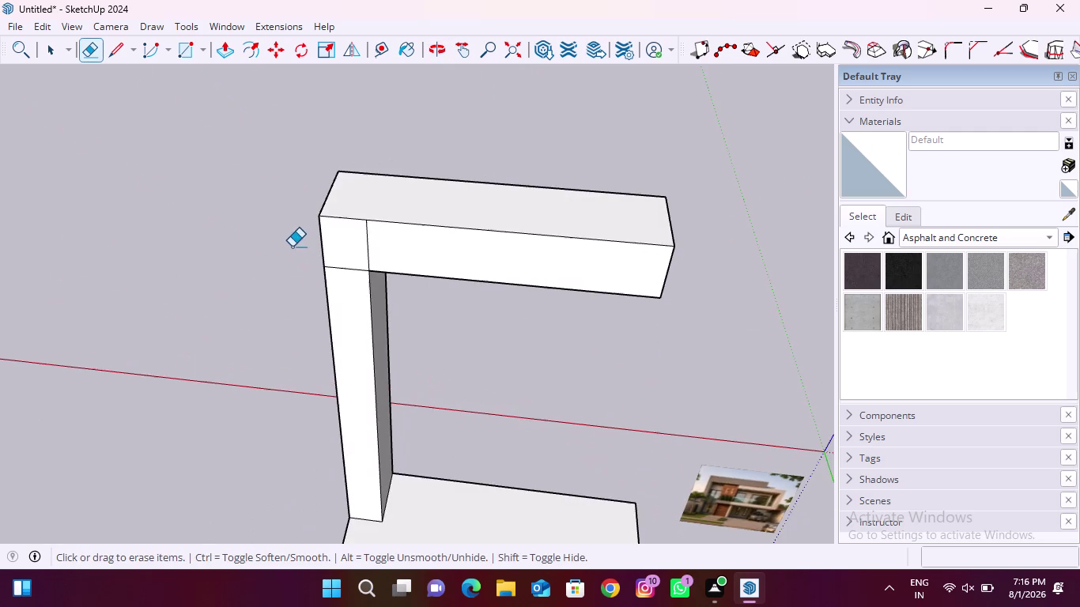
drag(358, 242, 394, 249)
drag(345, 258, 349, 286)
Check the cleaned inner and outer corners and erase the last remaining seam edge.
middle_drag(419, 321, 420, 317)
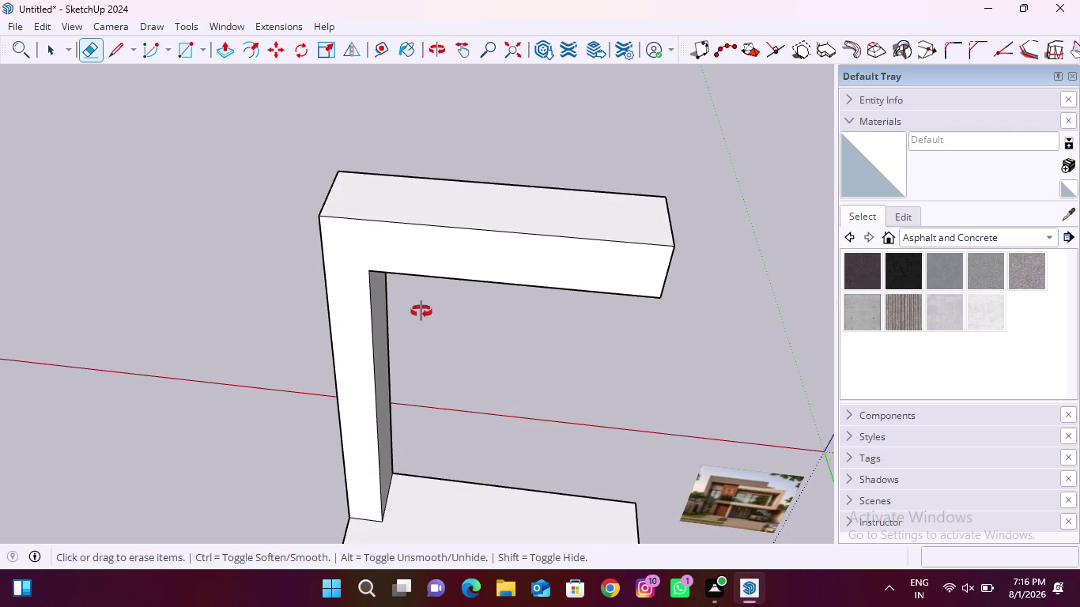
middle_drag(420, 317, 105, 187)
scroll(up, 3)
middle_drag(554, 270, 167, 300)
middle_drag(611, 281, 589, 278)
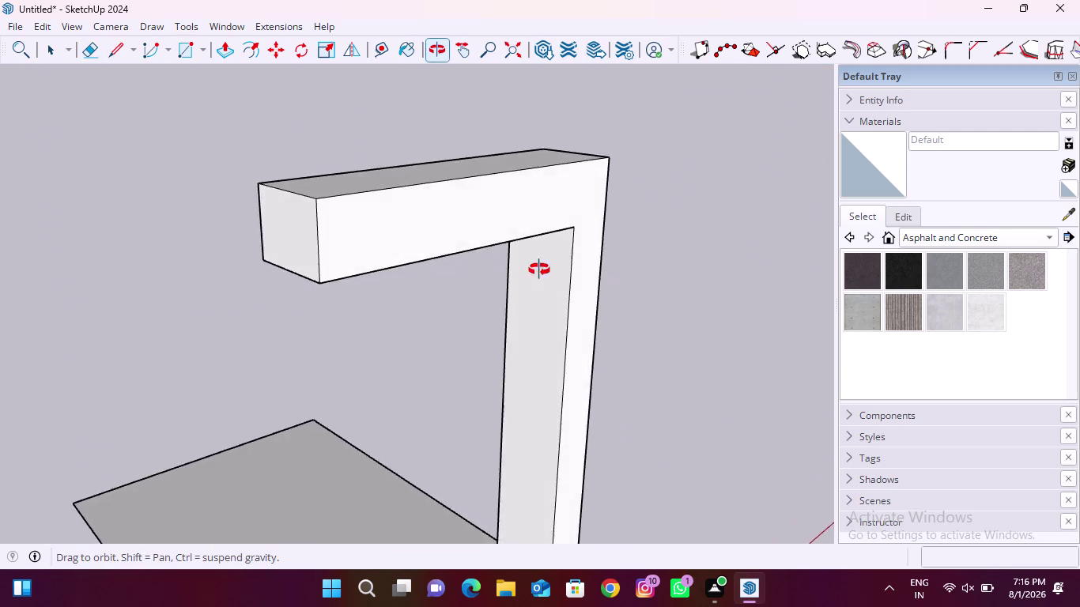
middle_drag(589, 278, 454, 239)
scroll(down, 3)
scroll(up, 3)
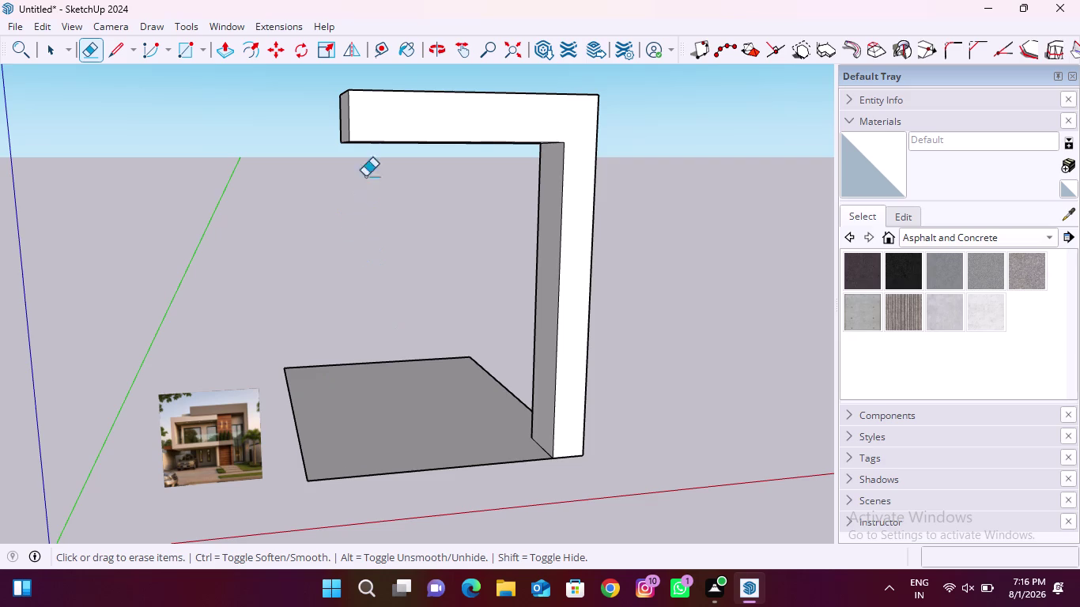
drag(228, 50, 230, 52)
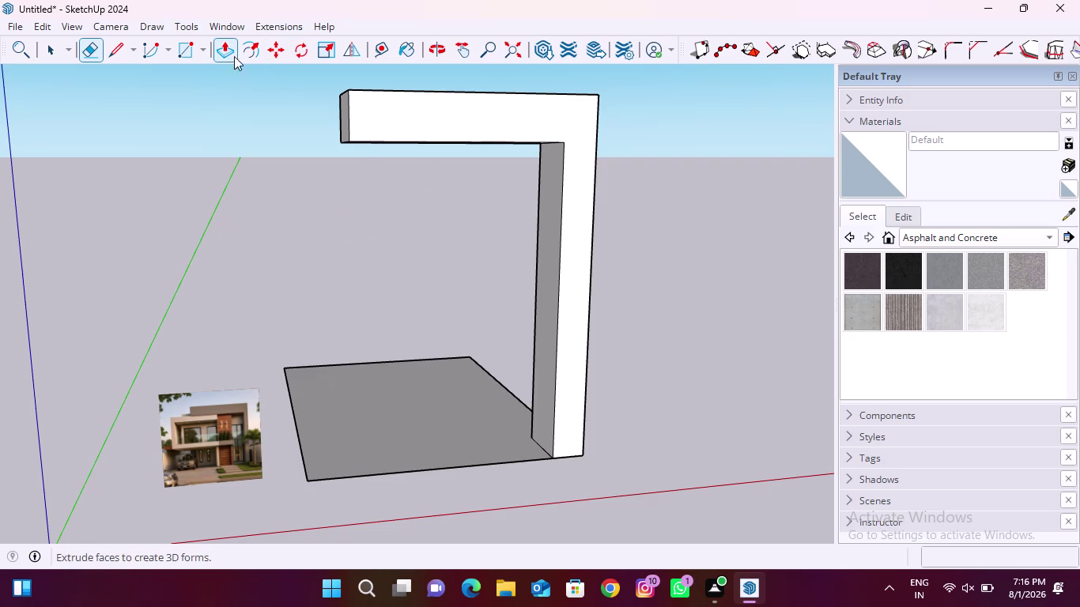
drag(230, 52, 248, 65)
middle_drag(465, 222, 511, 111)
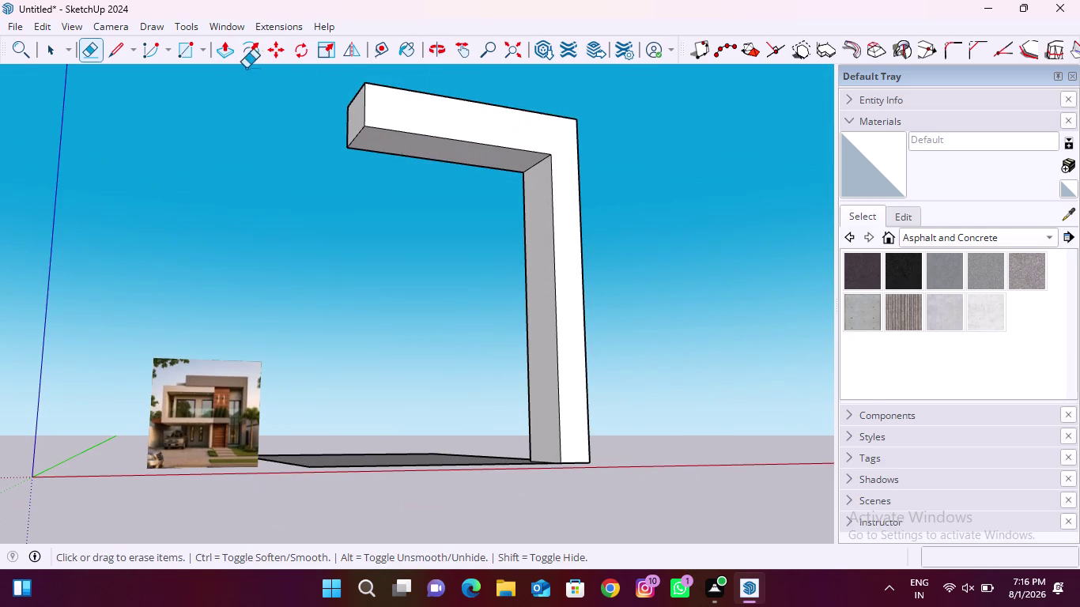
click(222, 54)
scroll(up, 3)
click(503, 149)
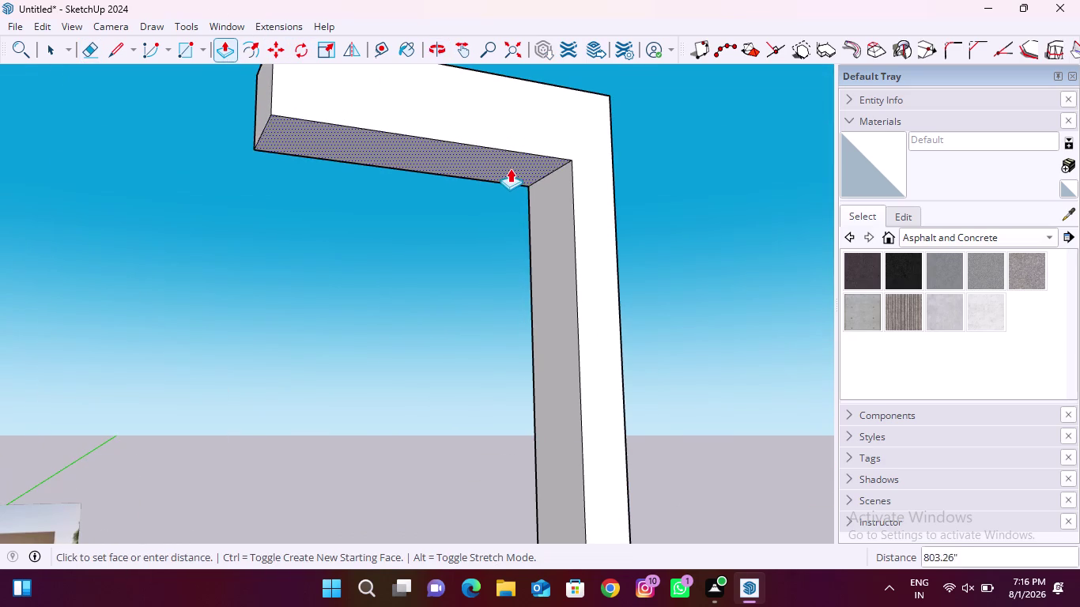
click(510, 187)
scroll(down, 3)
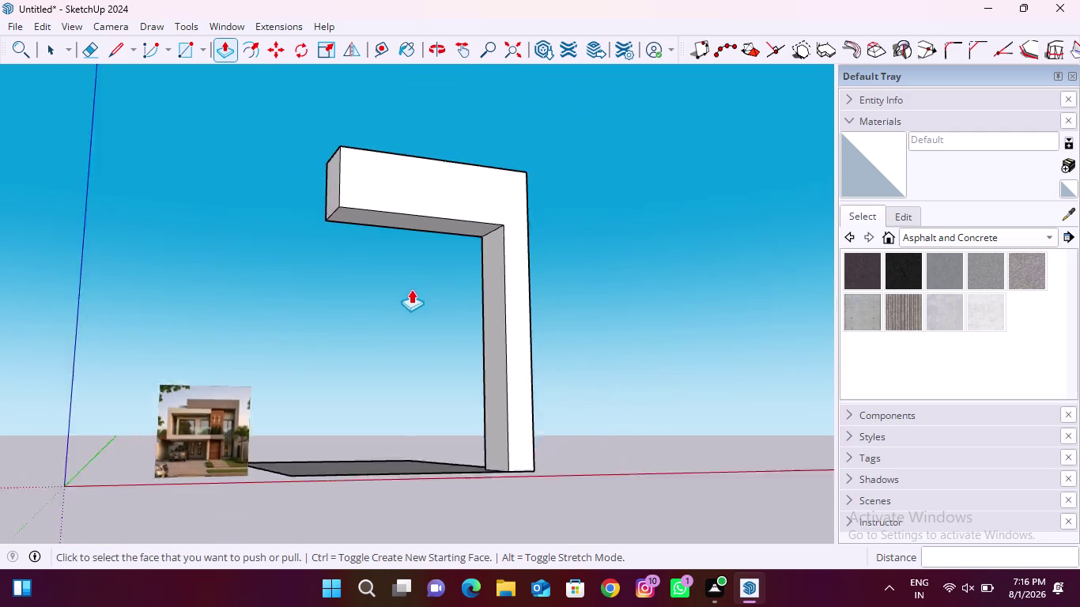
scroll(down, 3)
middle_drag(429, 295, 364, 418)
scroll(up, 3)
scroll(up, 3)
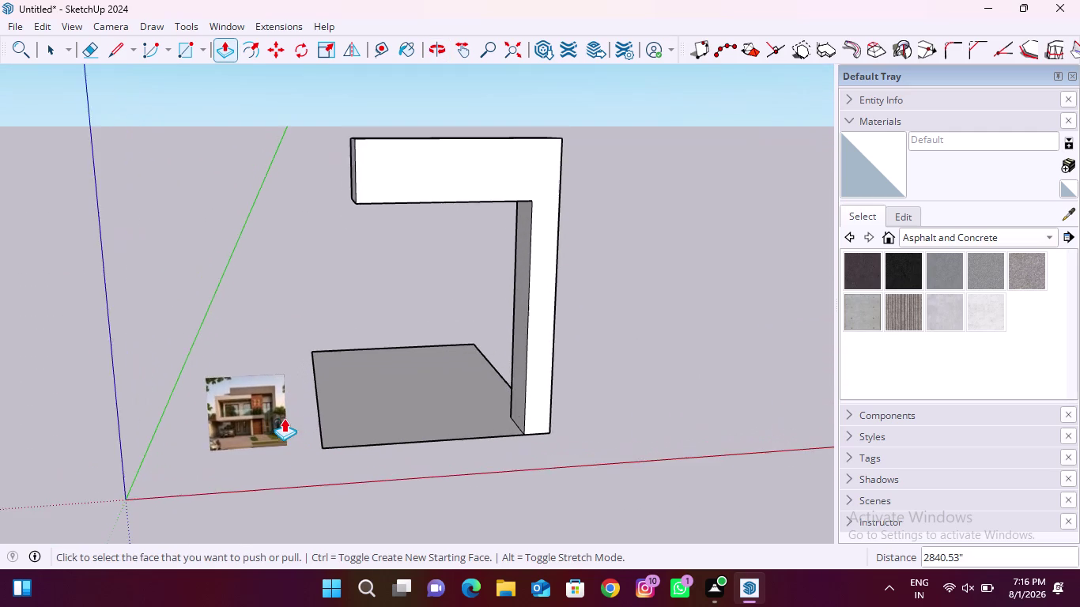
scroll(up, 3)
scroll(up, 3)
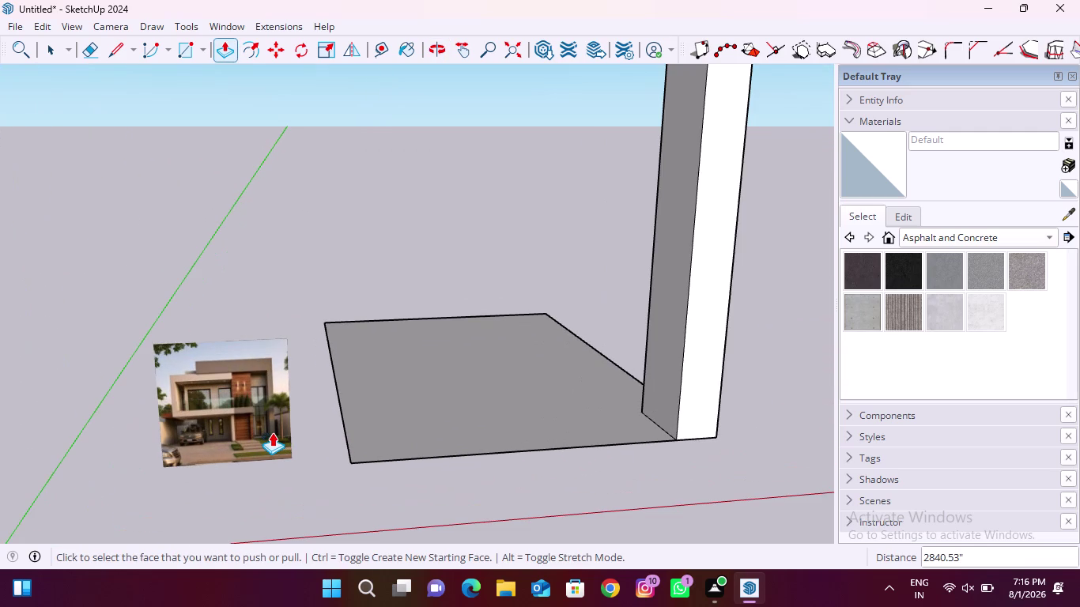
middle_drag(259, 430, 249, 483)
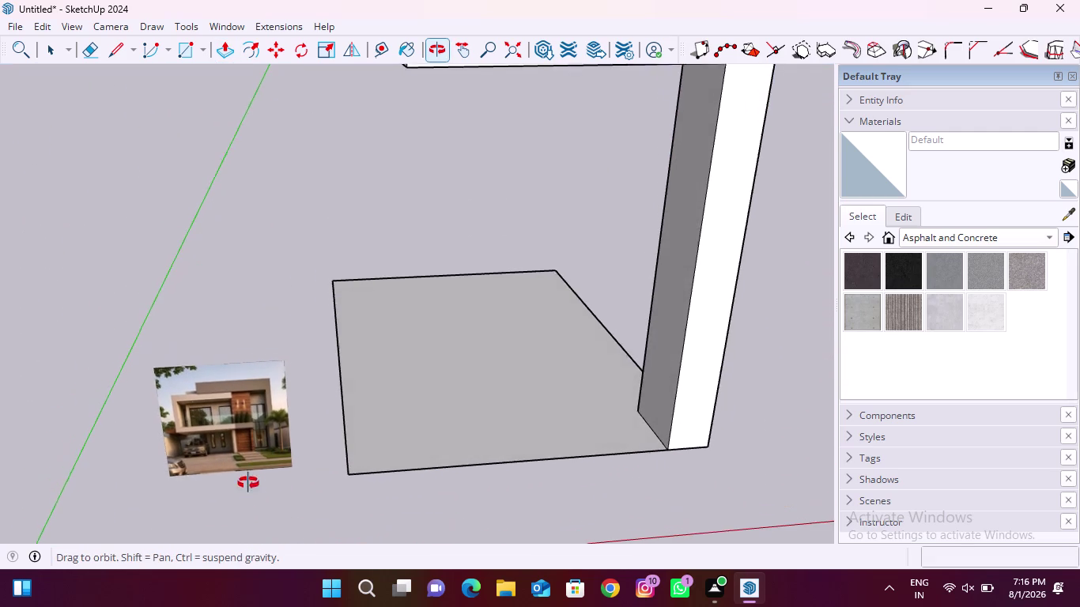
middle_drag(248, 483, 248, 484)
scroll(up, 3)
scroll(up, 3)
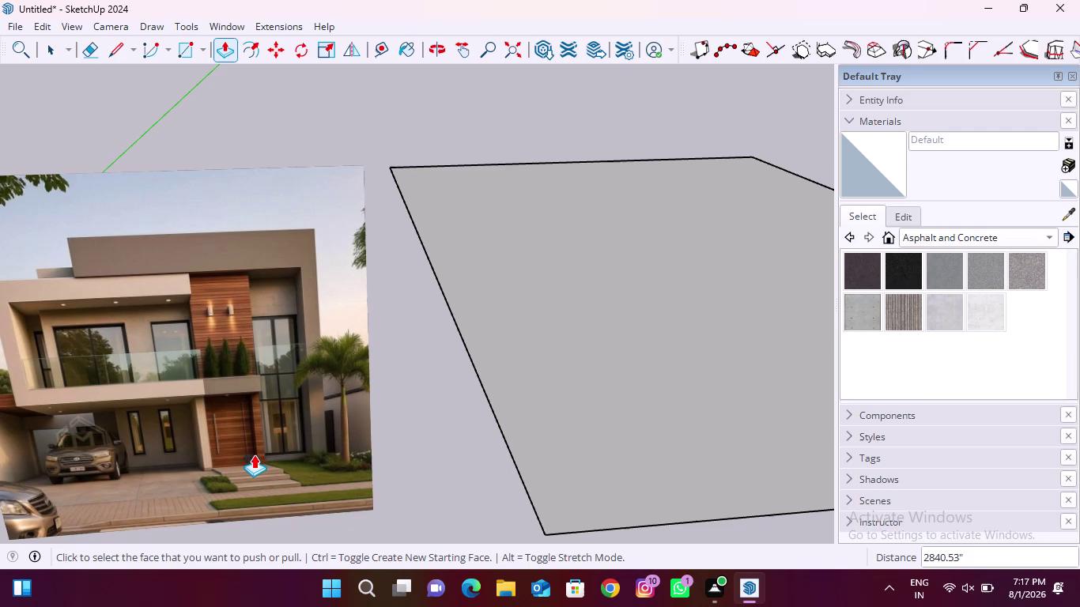
scroll(down, 3)
middle_drag(237, 379, 238, 402)
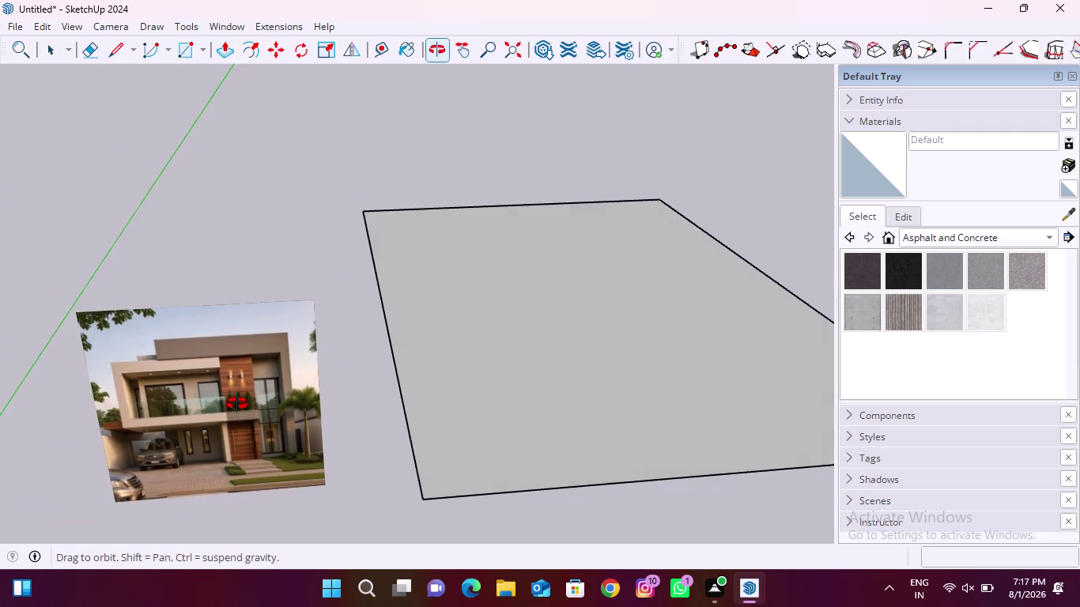
middle_drag(237, 402, 230, 333)
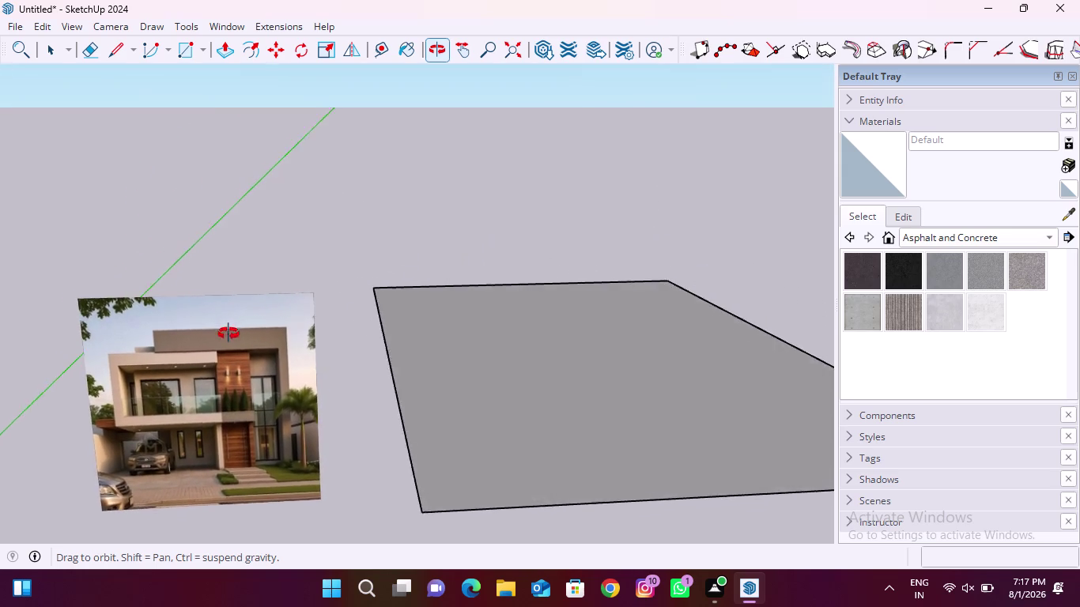
middle_drag(230, 333, 191, 403)
scroll(down, 3)
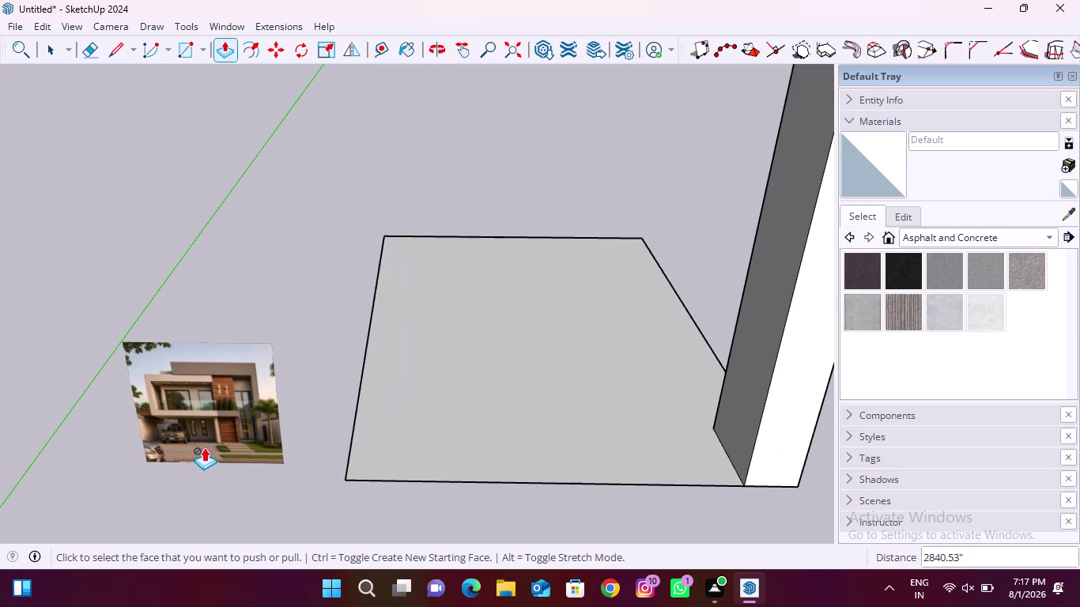
scroll(down, 3)
scroll(down, 3)
middle_drag(257, 442, 408, 312)
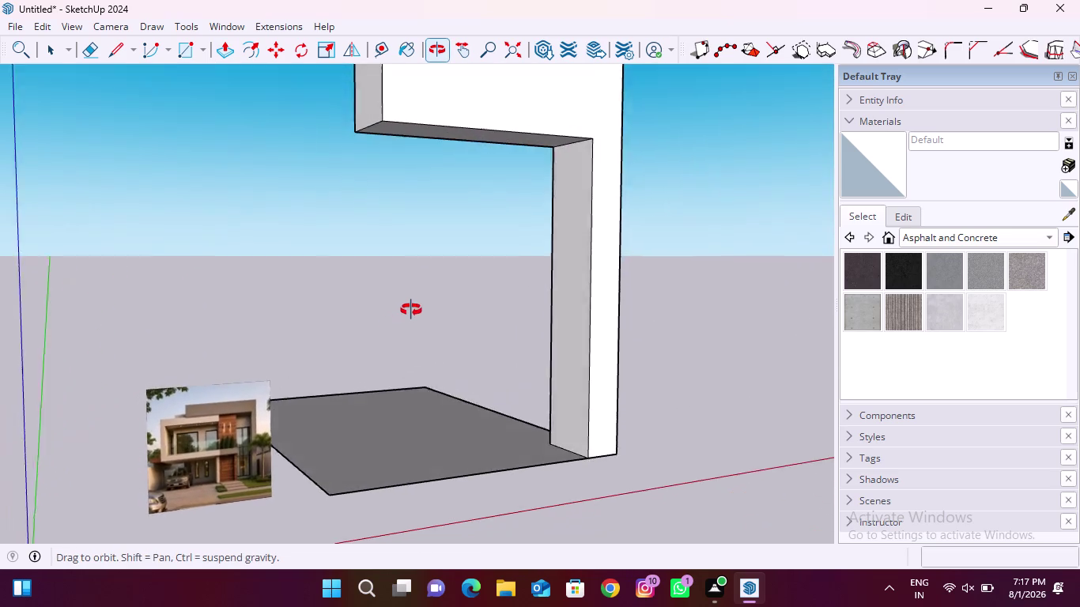
middle_drag(408, 311, 478, 279)
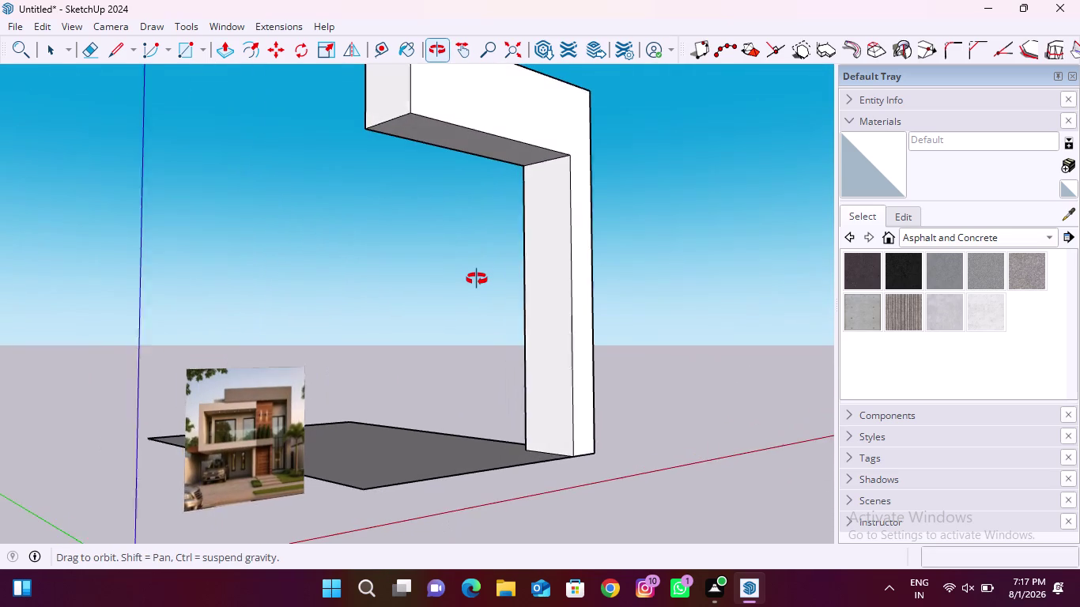
middle_drag(478, 279, 335, 277)
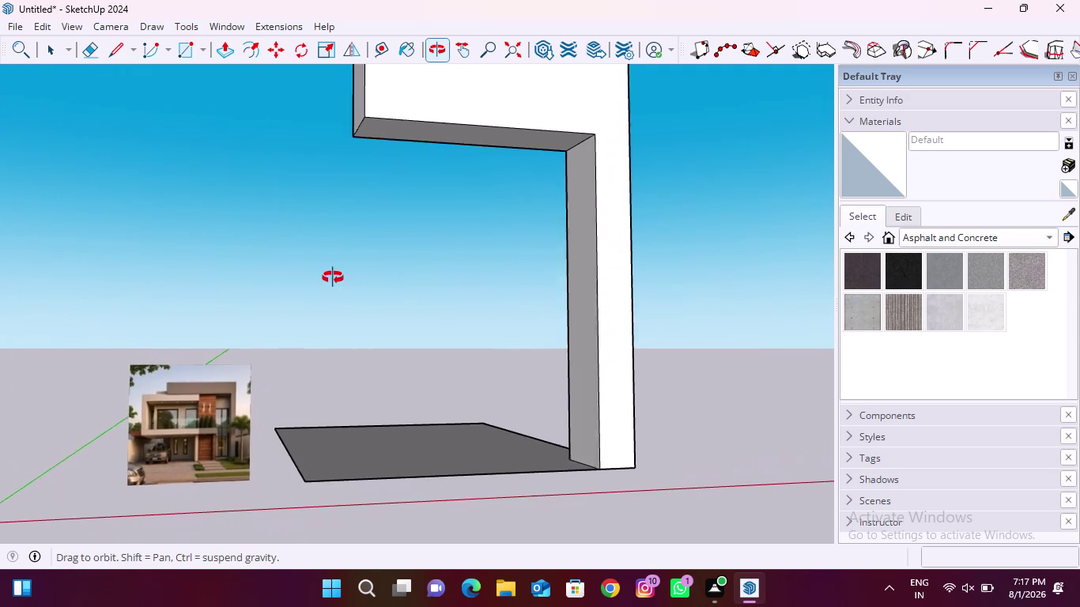
middle_drag(336, 278, 276, 284)
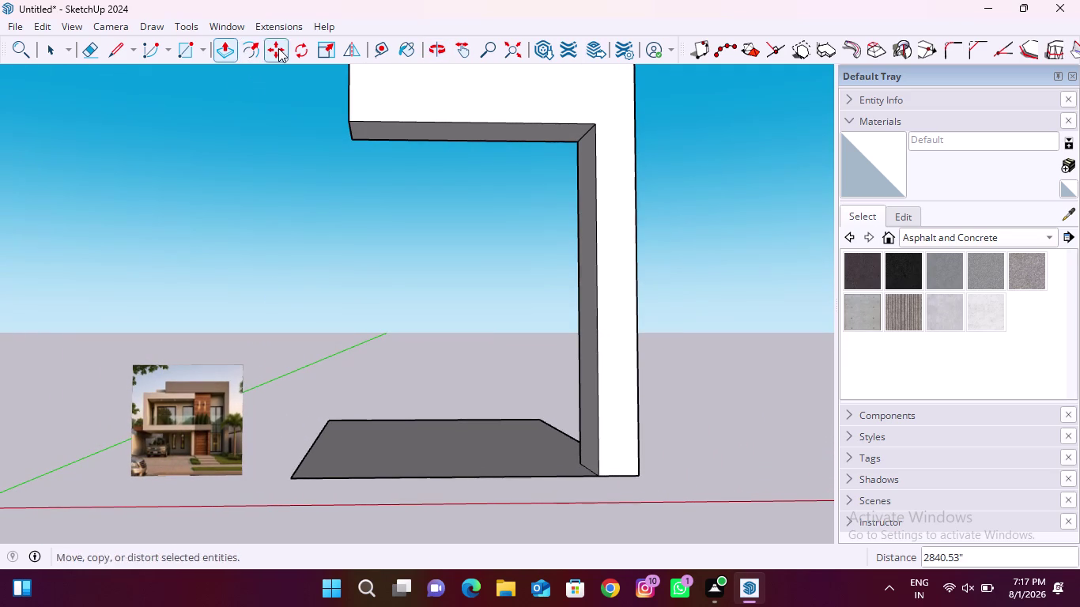
click(189, 49)
Draw a rectangle on the beam's underside to divide it.
scroll(down, 3)
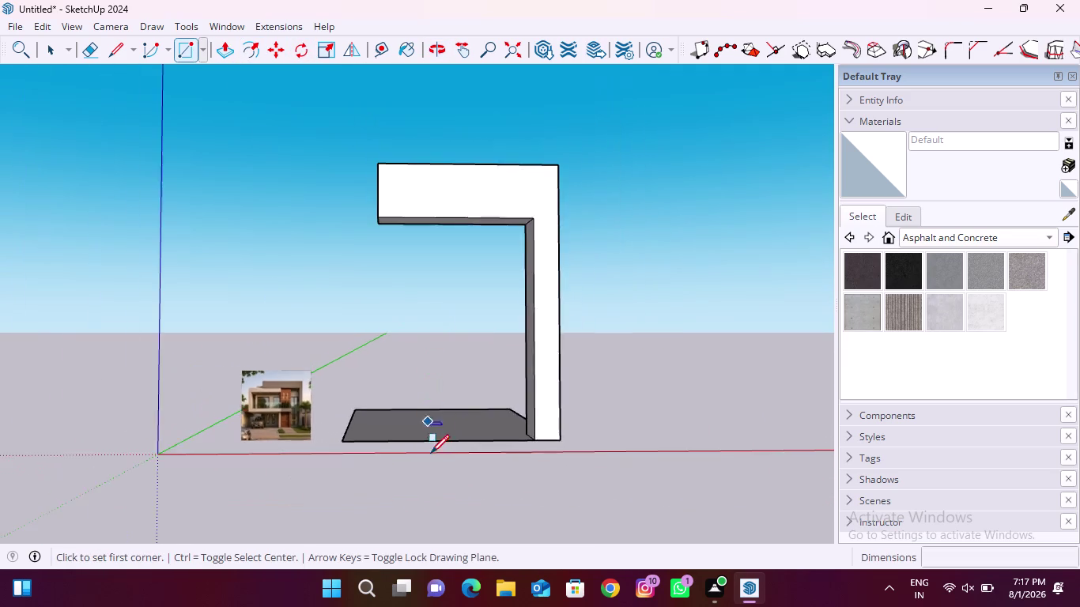
middle_drag(427, 459, 469, 160)
scroll(up, 3)
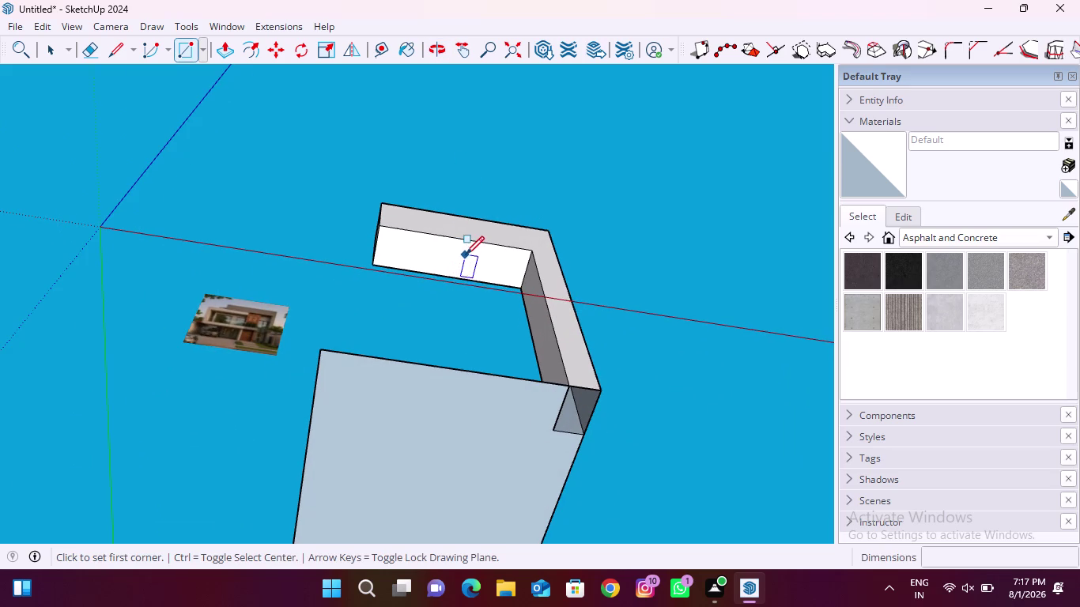
scroll(up, 3)
scroll(down, 3)
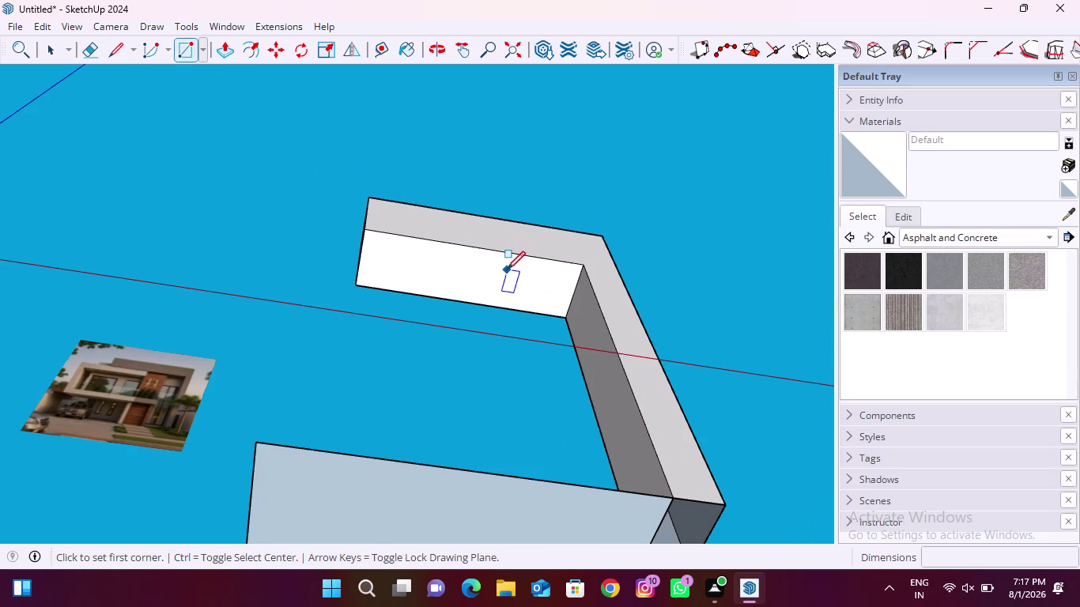
scroll(up, 3)
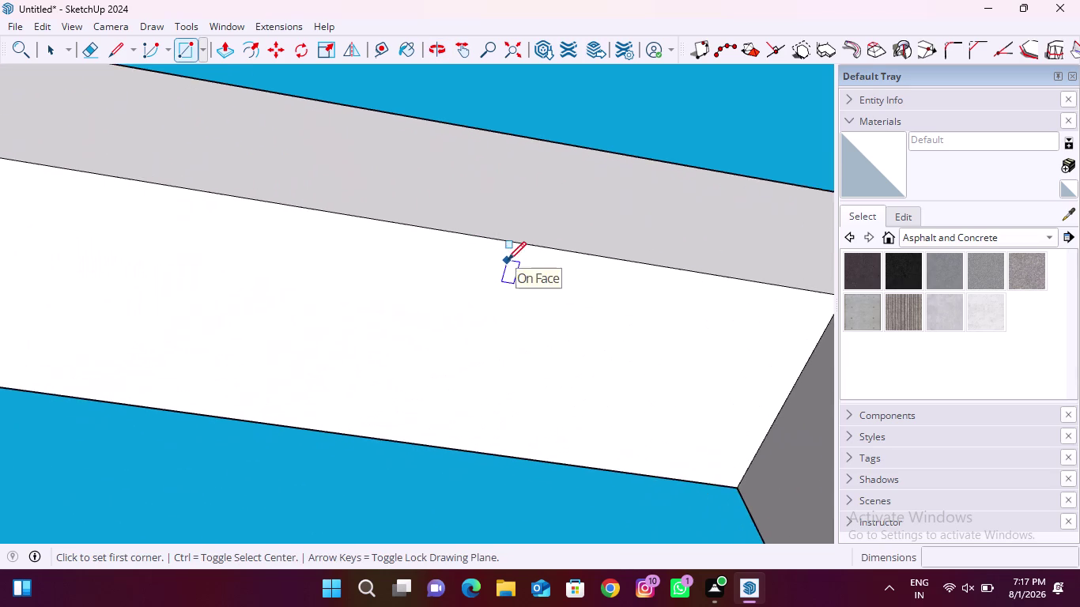
scroll(down, 3)
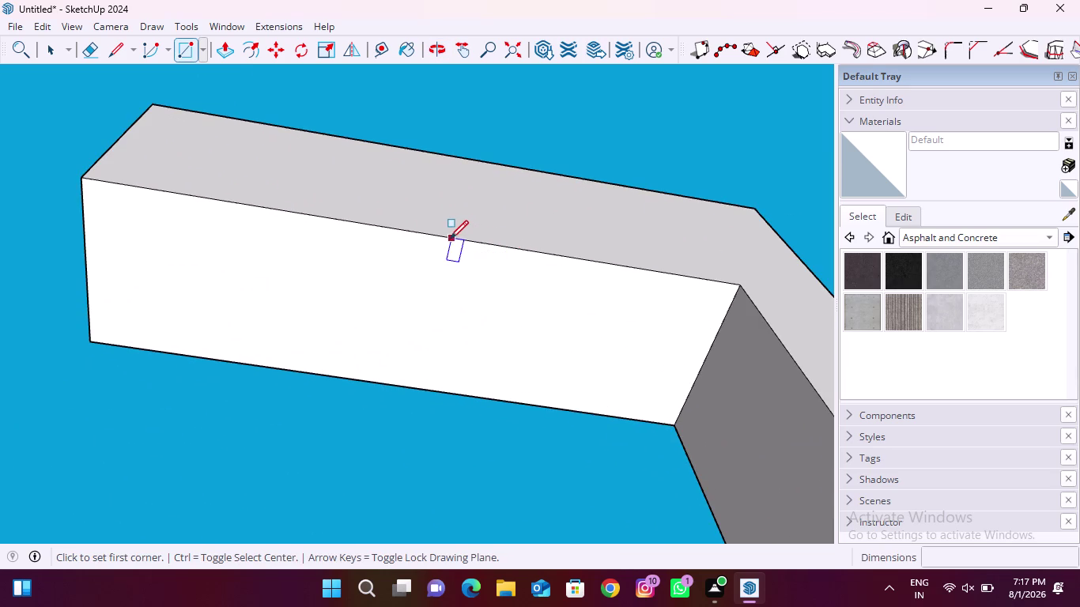
click(413, 234)
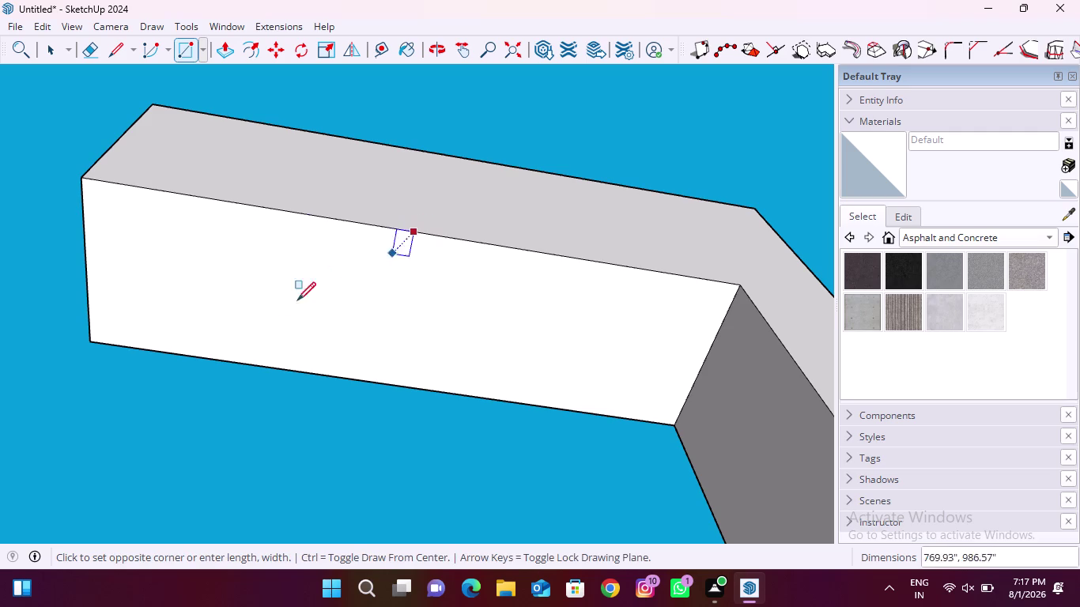
click(90, 339)
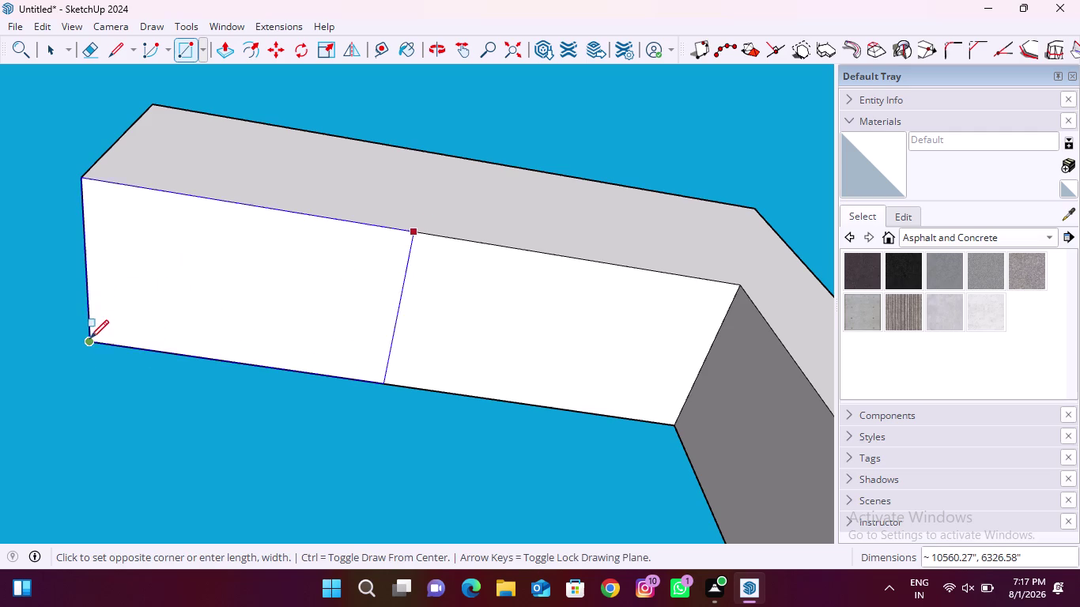
Split off the beam's end panel with a line and erase the leftover dividing edge.
scroll(down, 3)
scroll(up, 3)
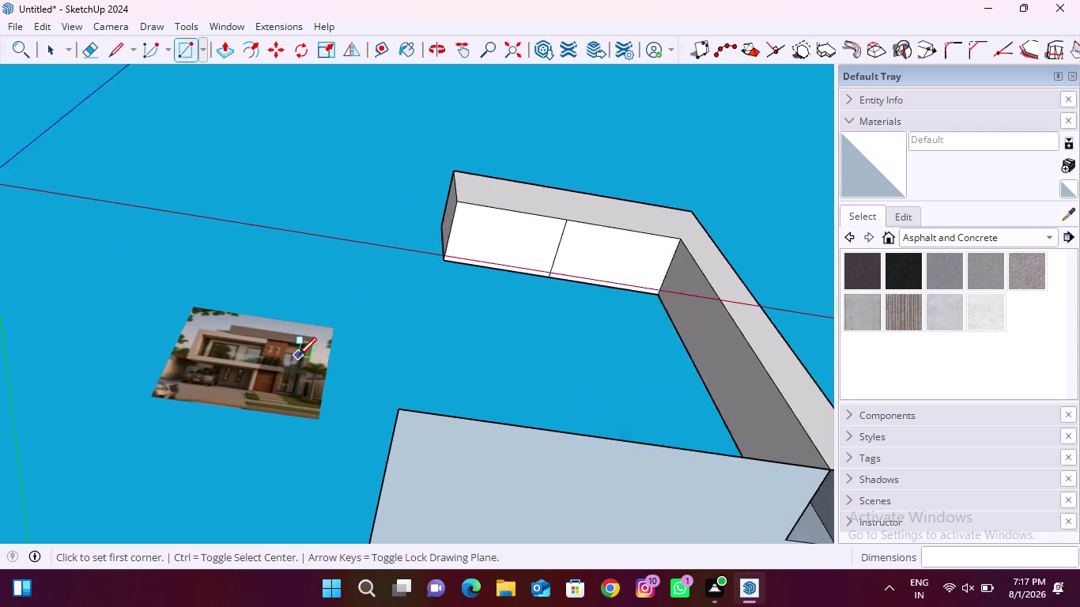
scroll(up, 3)
scroll(up, 3)
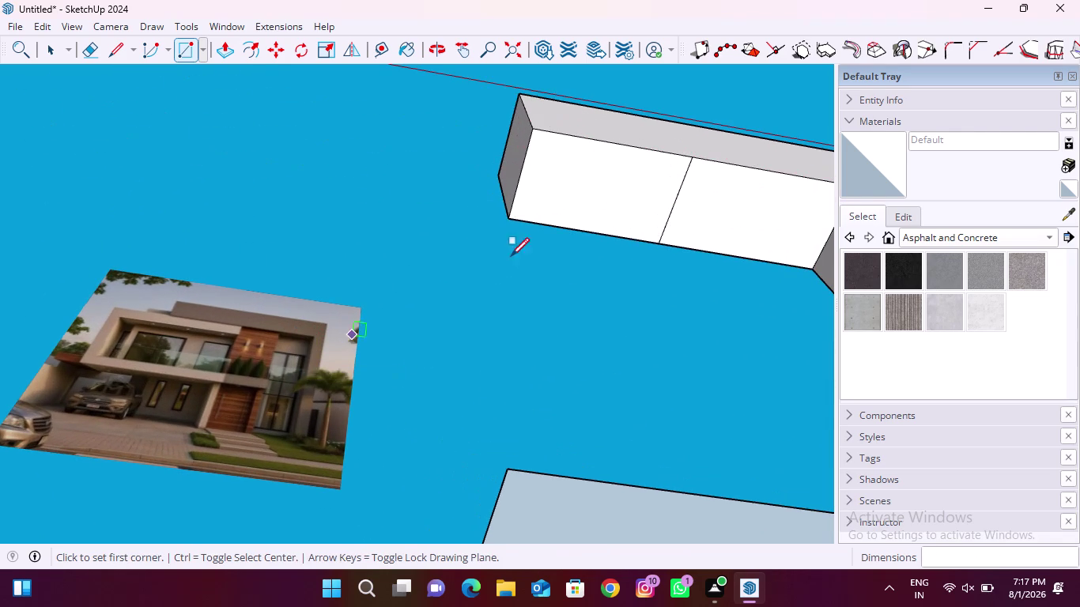
click(113, 56)
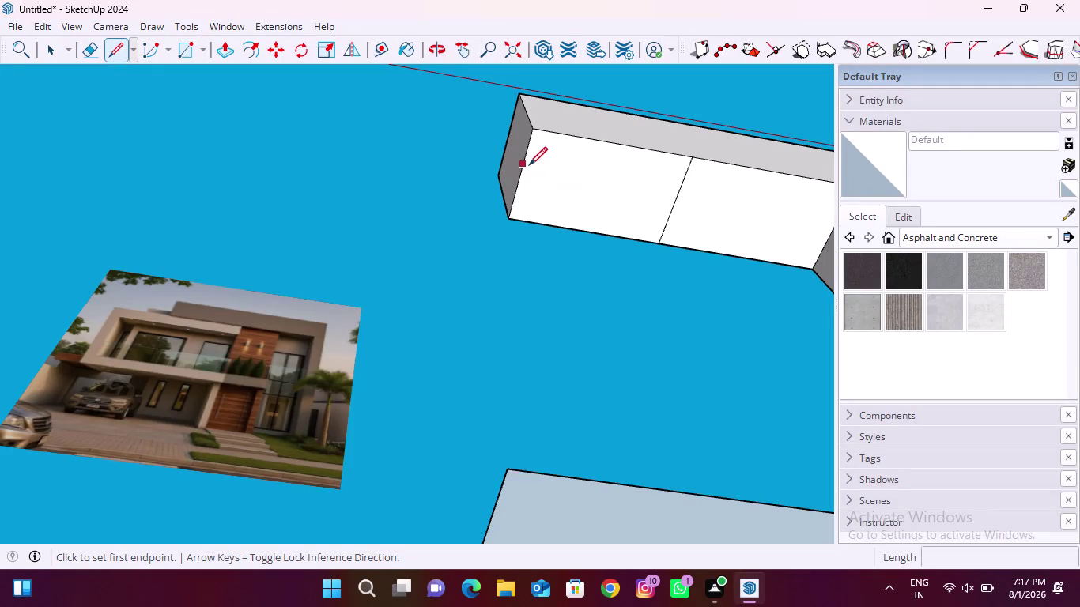
click(525, 159)
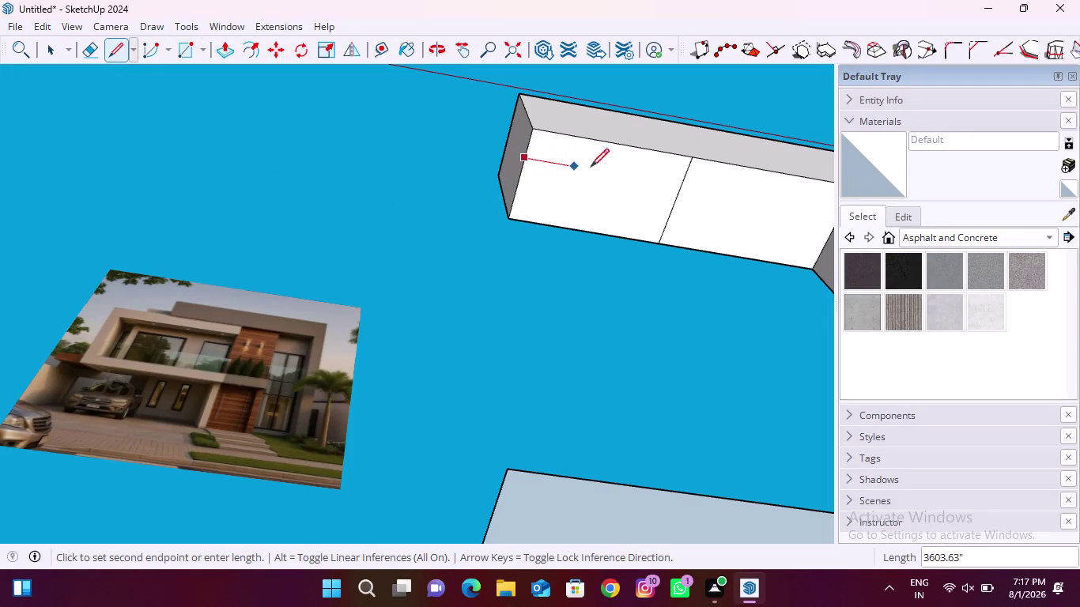
click(680, 184)
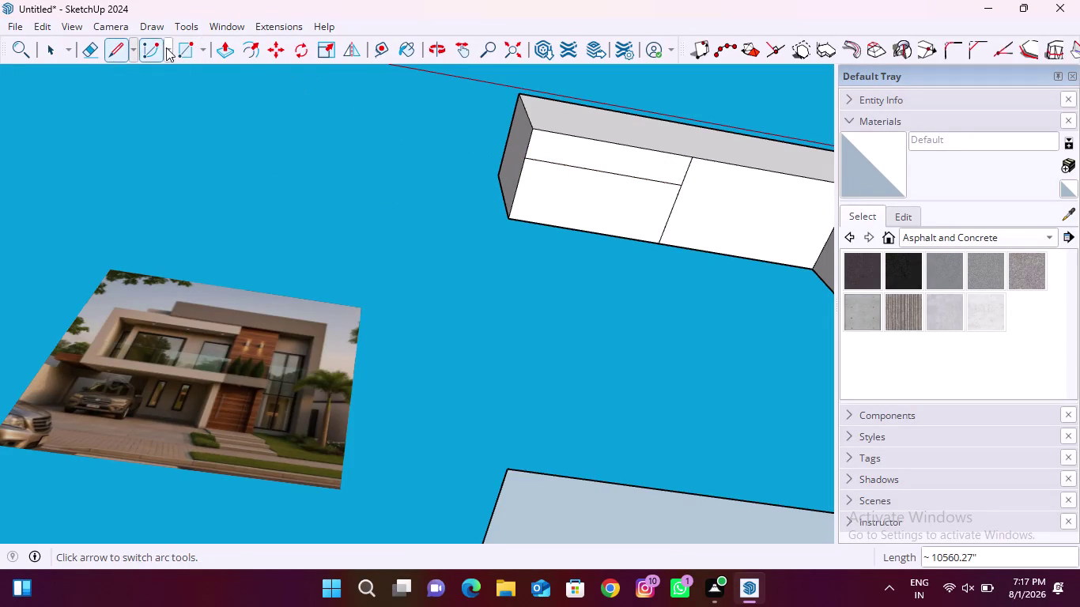
click(85, 57)
drag(677, 177, 700, 182)
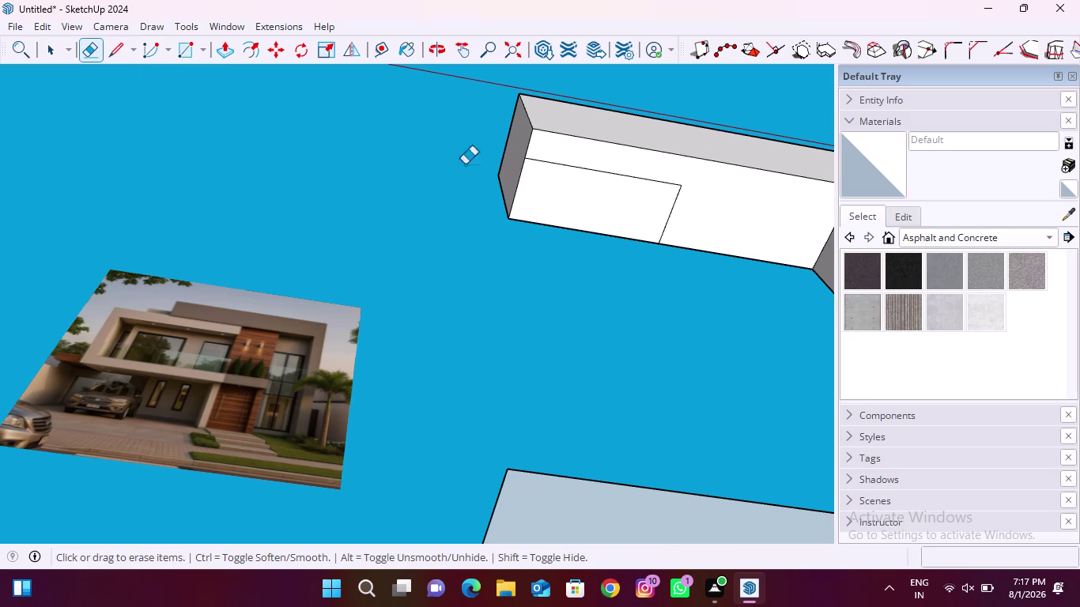
Push the beam's end panel down to the slab to form the second column.
click(218, 45)
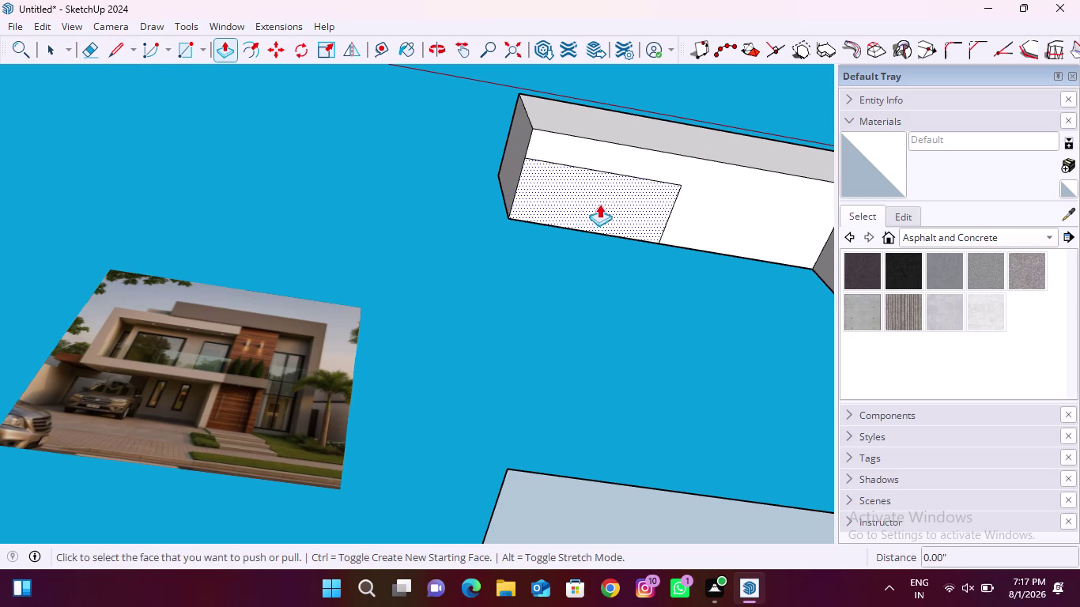
click(600, 202)
scroll(down, 3)
middle_drag(614, 278, 481, 551)
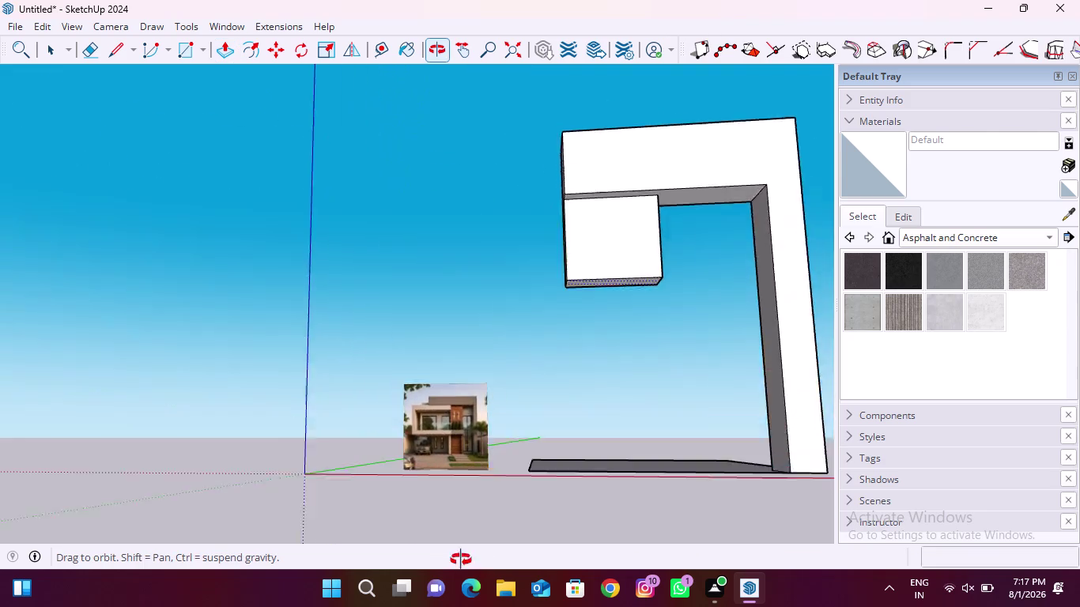
middle_drag(482, 551, 402, 606)
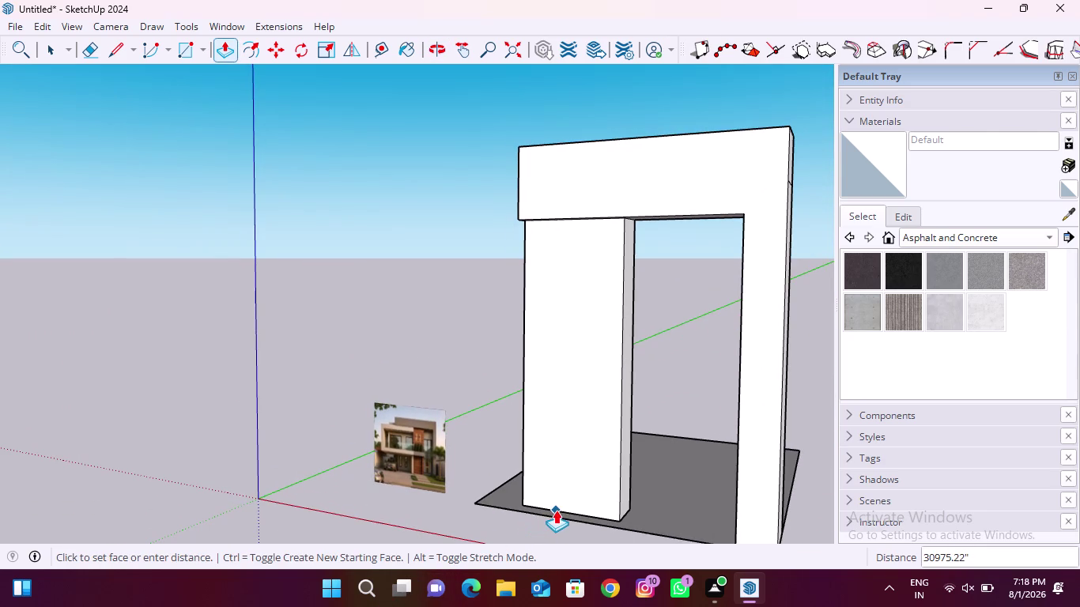
click(556, 510)
scroll(down, 3)
scroll(up, 3)
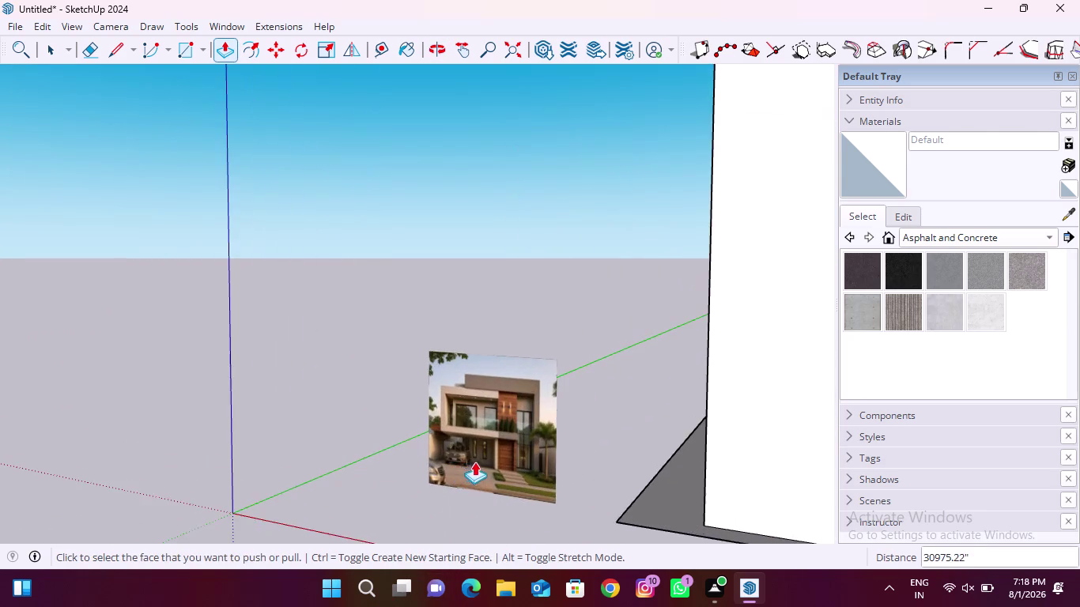
scroll(up, 3)
scroll(down, 3)
middle_drag(410, 501, 448, 482)
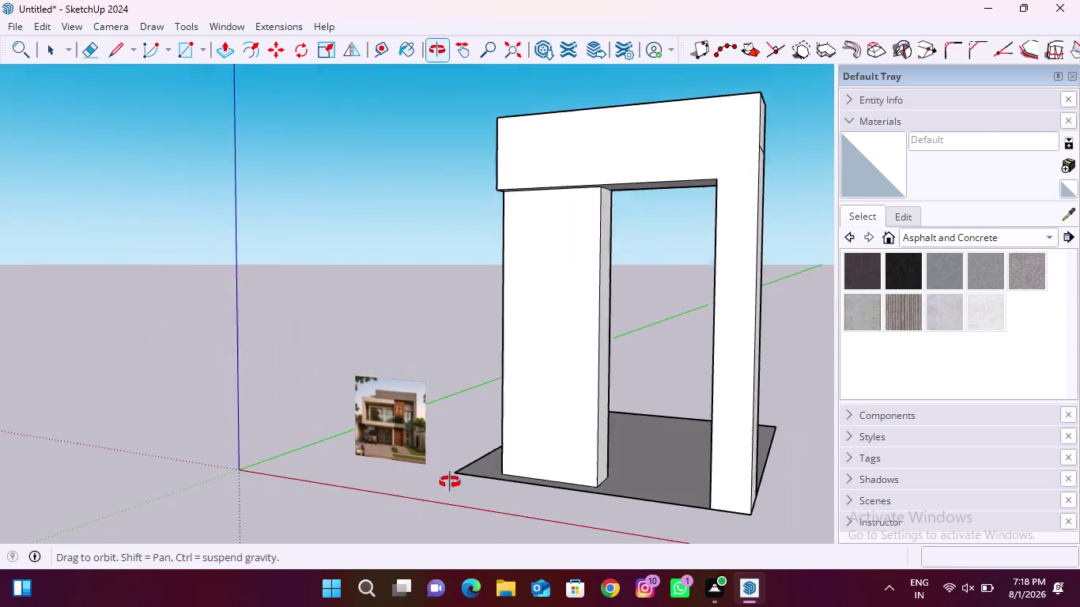
middle_drag(447, 483, 501, 500)
scroll(up, 3)
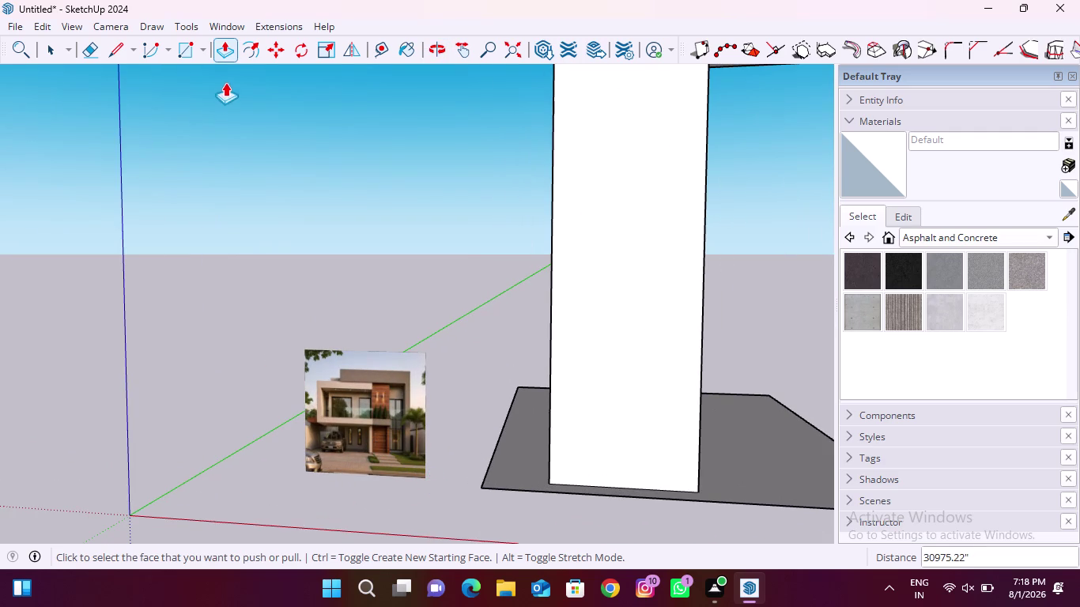
Draw a small footprint rectangle at the column's left corner and erase its stray edge.
click(176, 48)
scroll(up, 3)
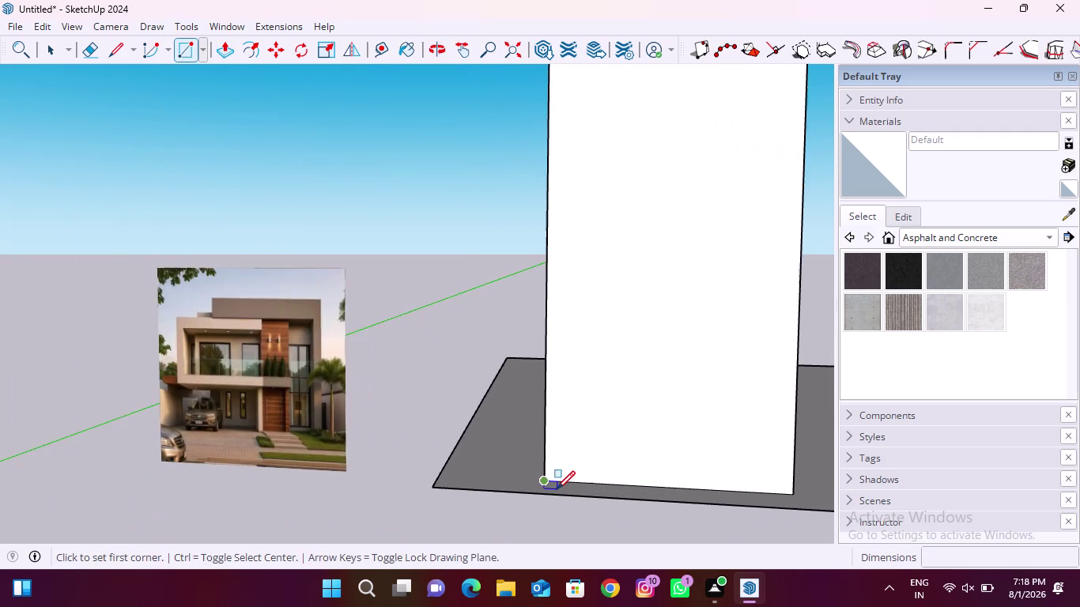
scroll(up, 3)
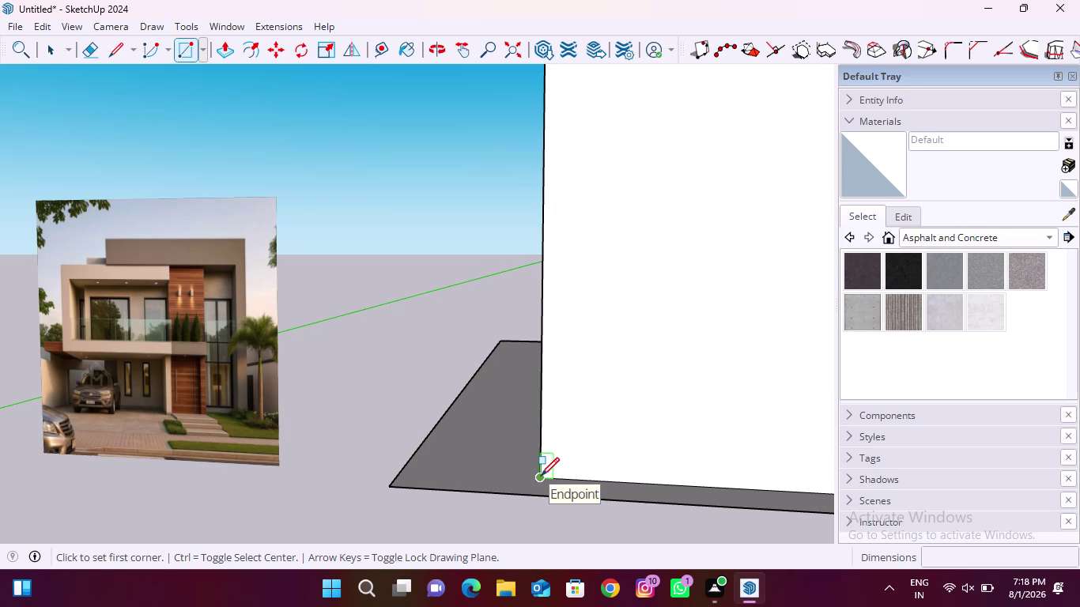
click(541, 476)
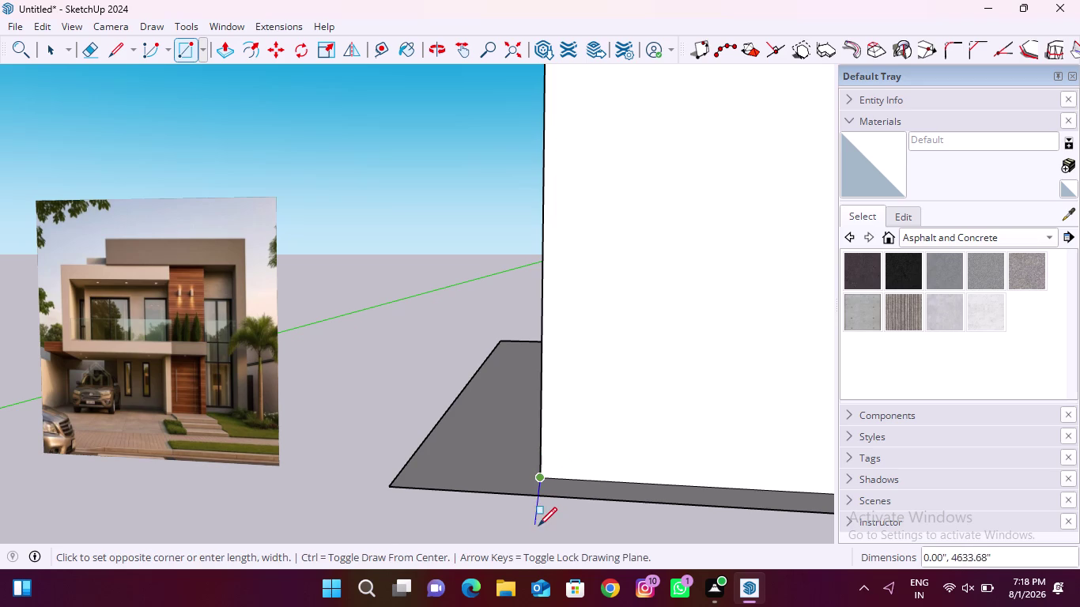
click(484, 509)
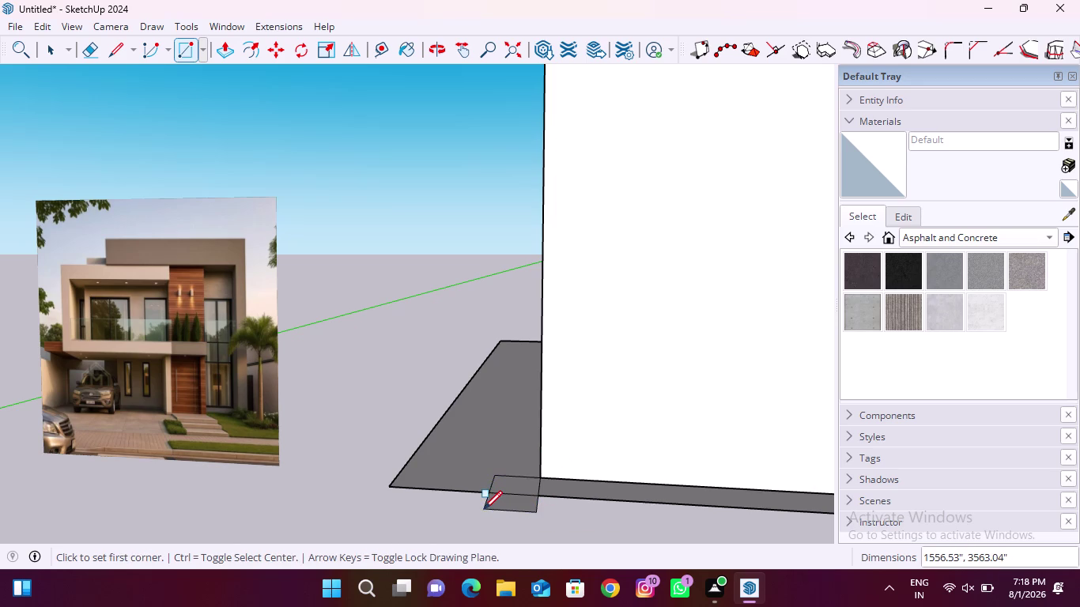
click(95, 60)
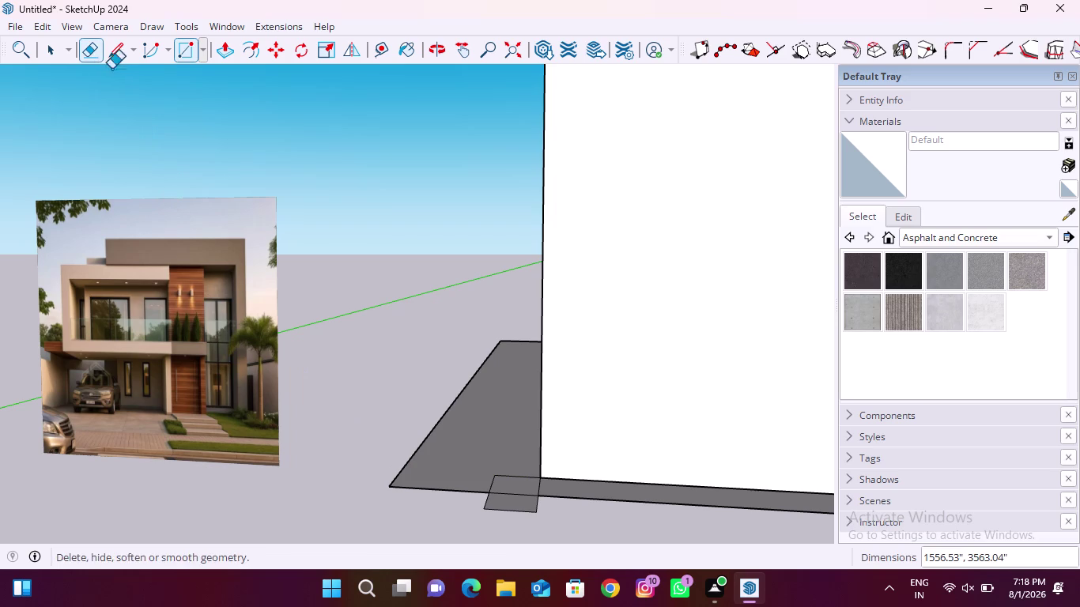
drag(525, 492, 516, 507)
scroll(down, 3)
middle_drag(481, 505, 482, 505)
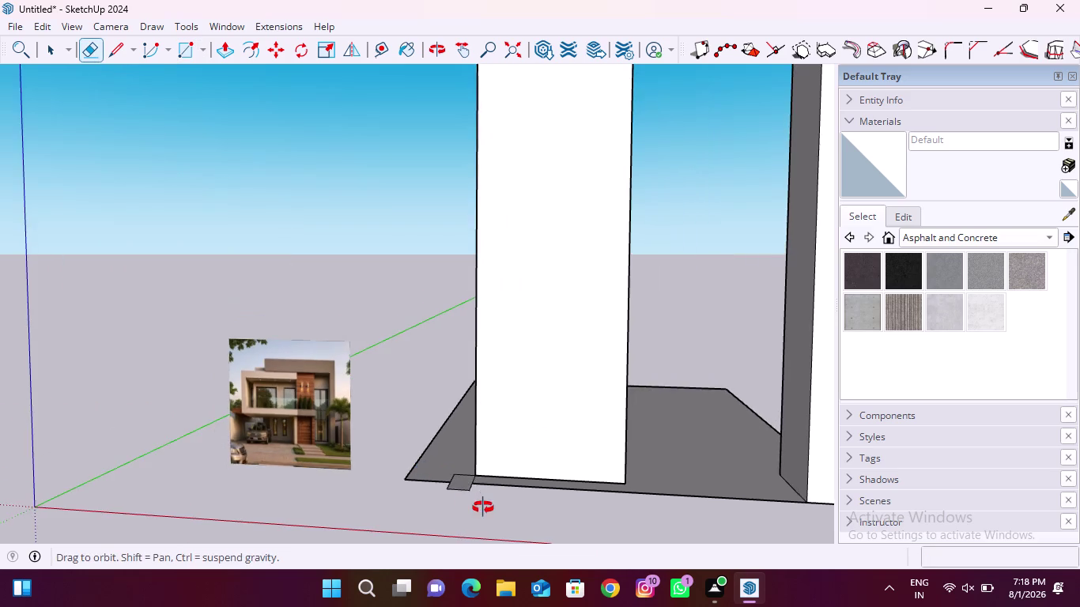
middle_drag(482, 505, 512, 566)
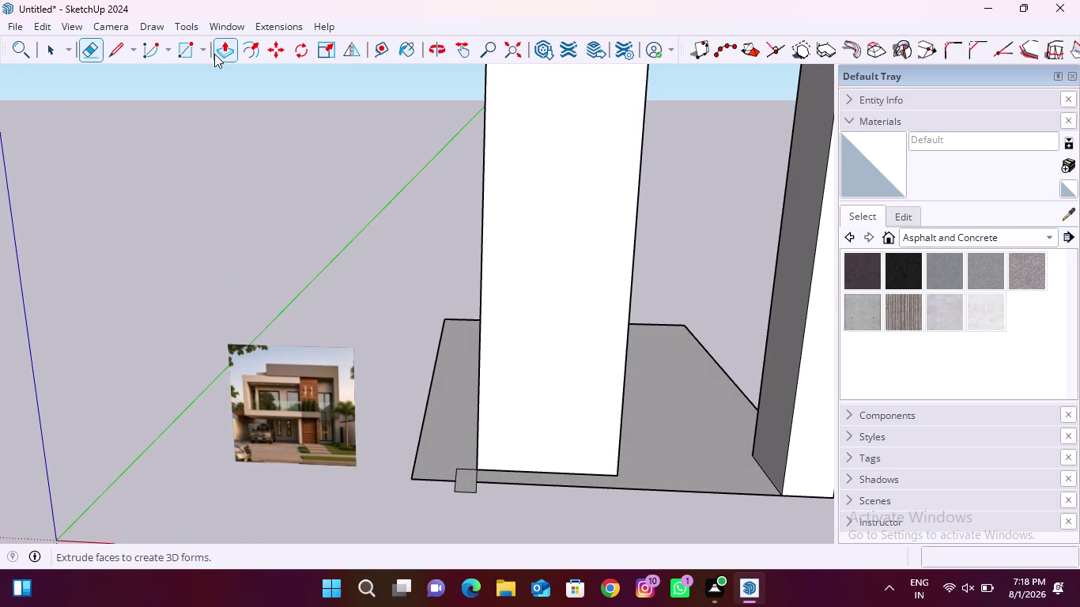
Draw the second footprint at the column's right corner and clean up the stray edges.
click(184, 51)
scroll(up, 3)
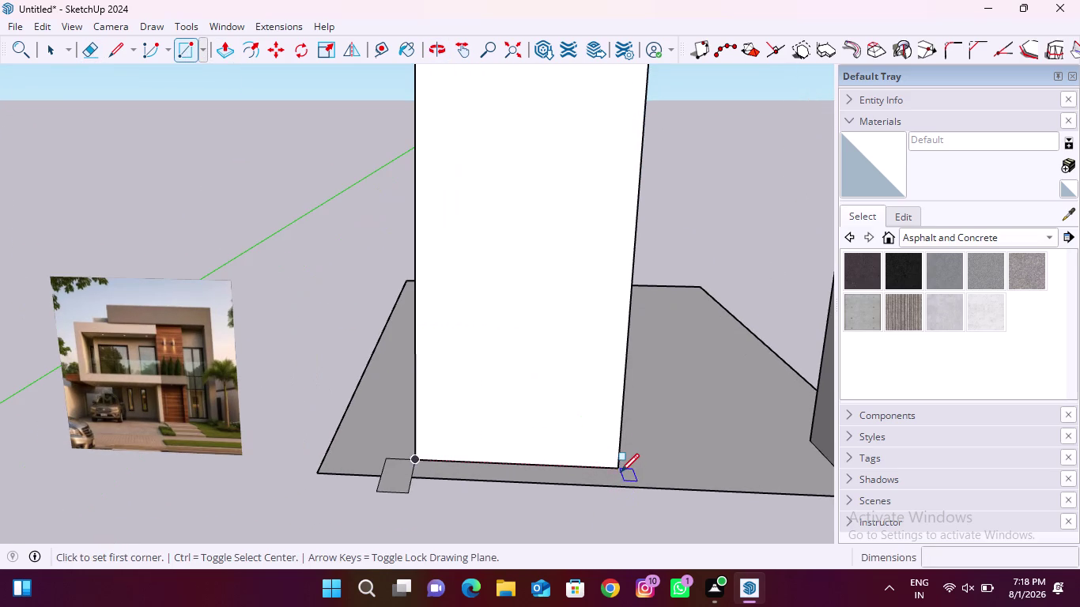
click(618, 469)
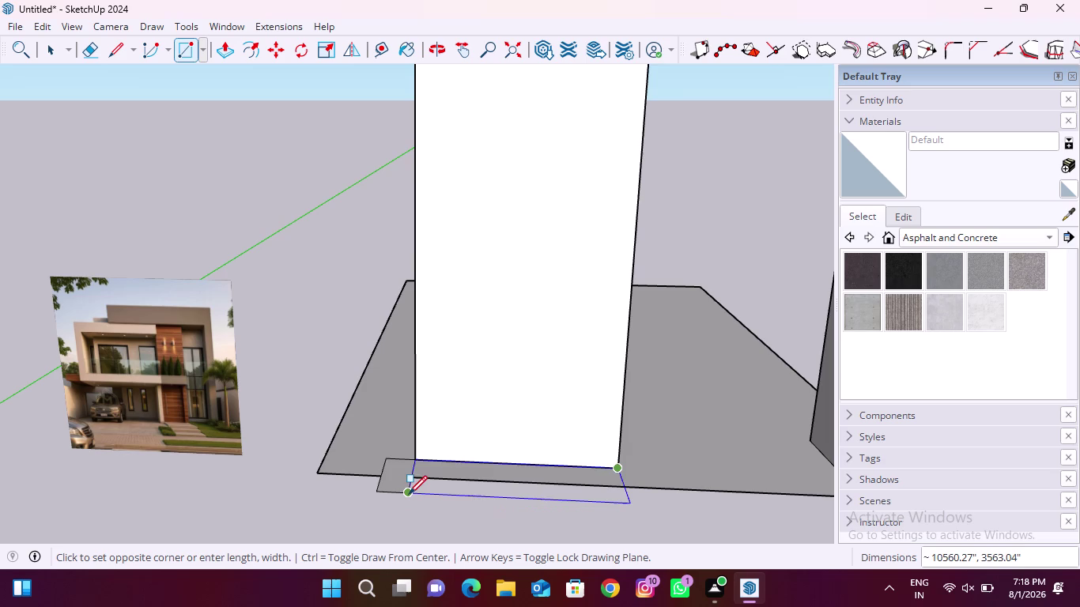
click(591, 501)
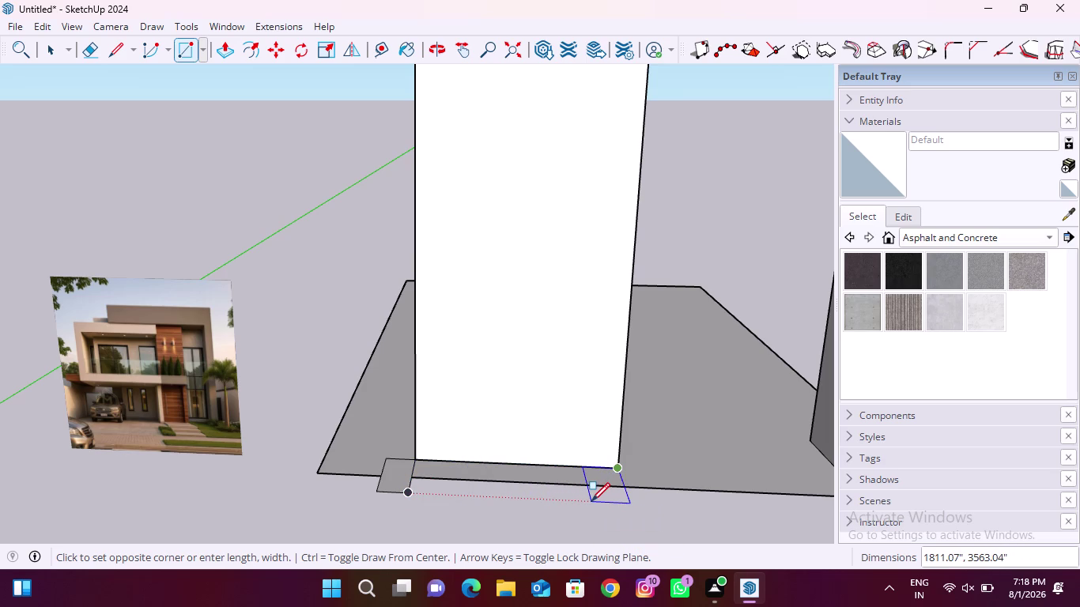
click(222, 58)
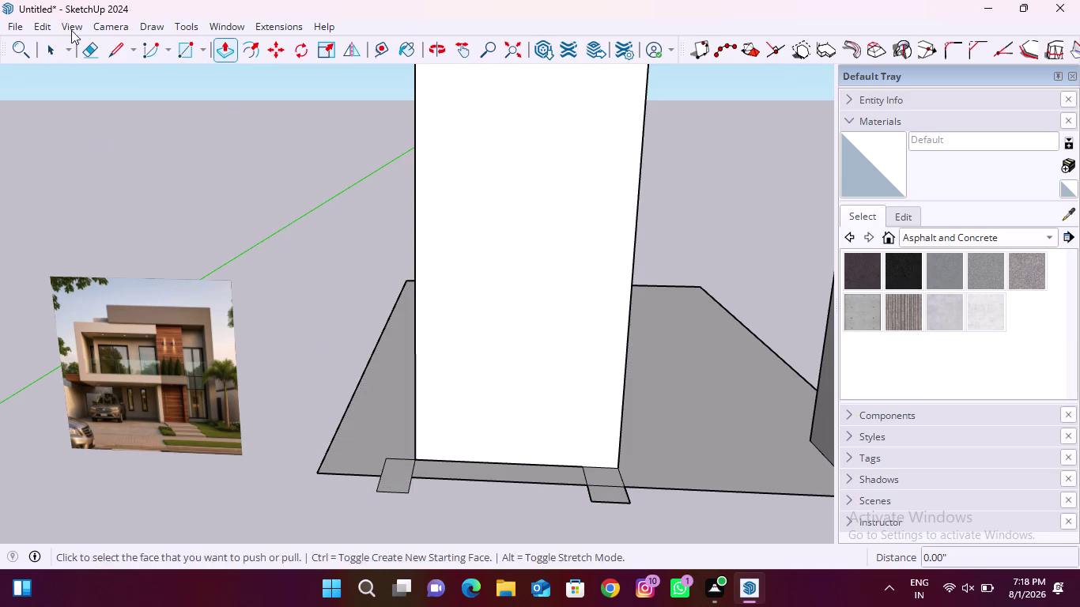
click(99, 47)
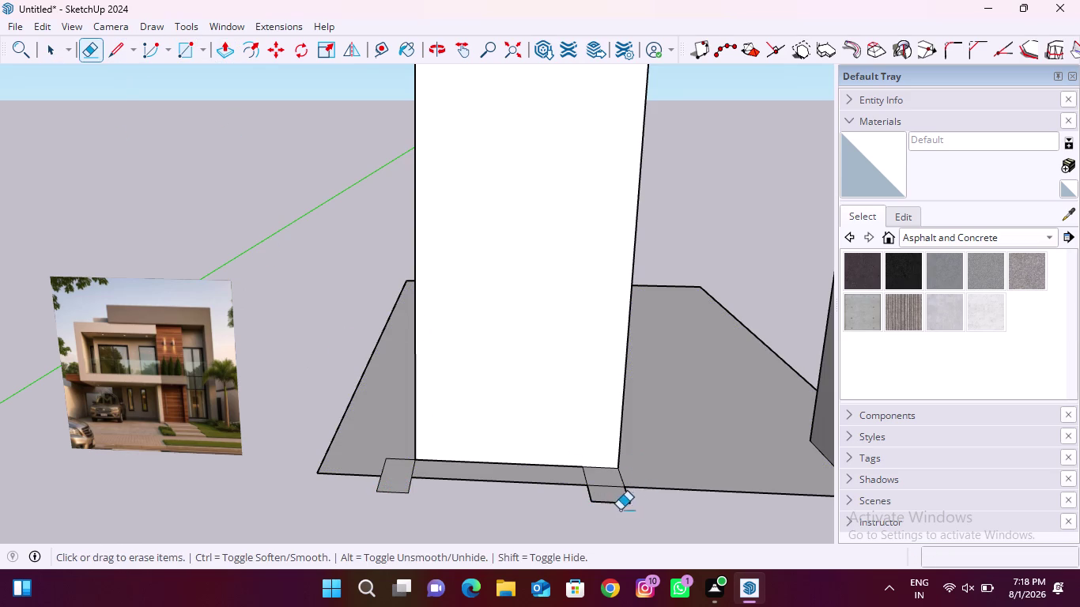
scroll(up, 3)
drag(604, 478, 603, 502)
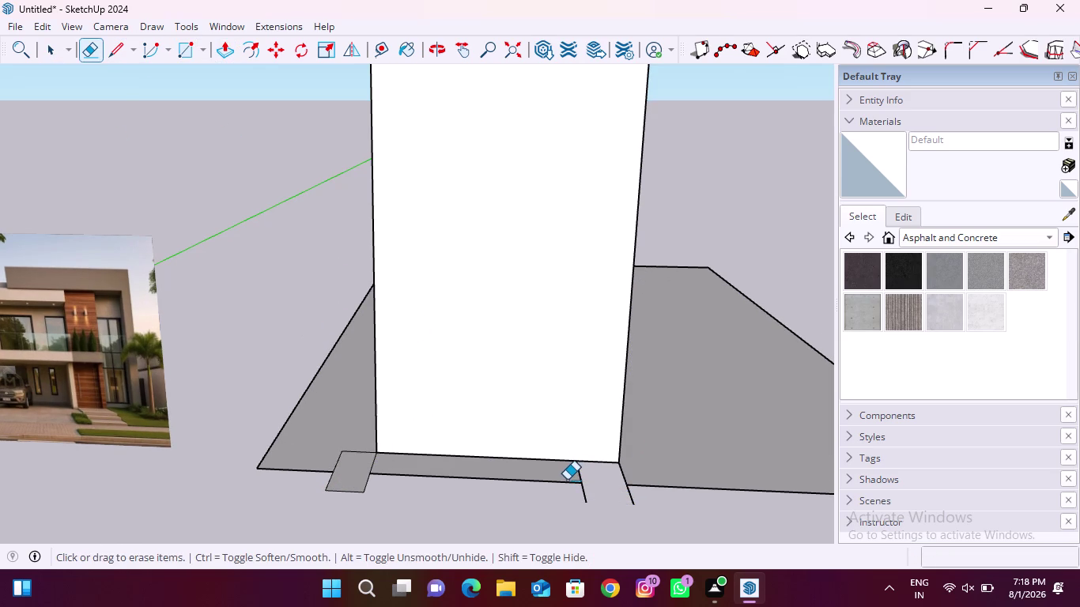
key(ctrl+z)
drag(530, 475, 522, 486)
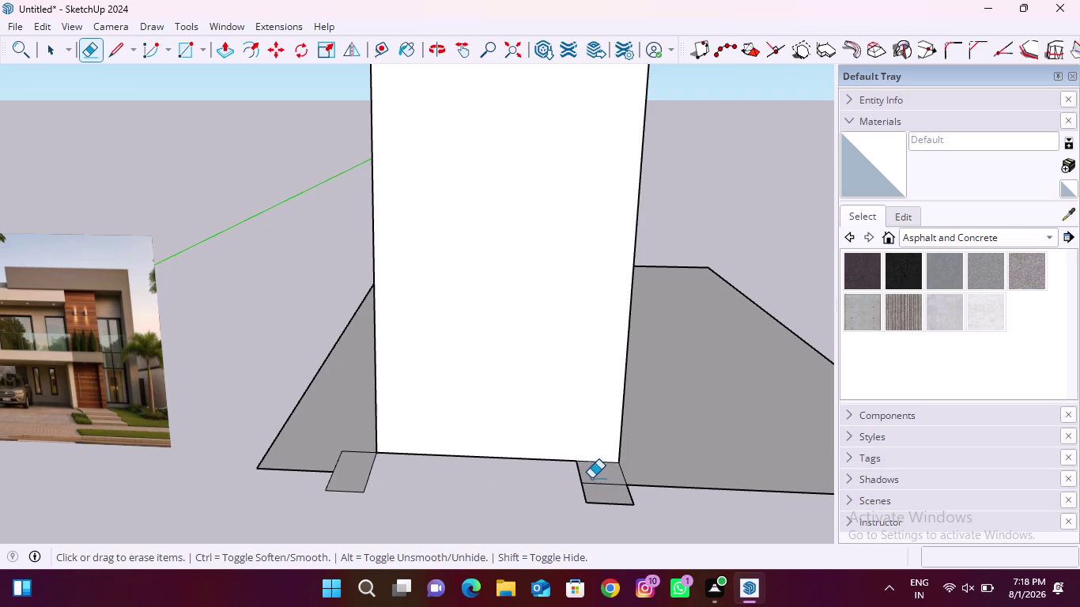
drag(605, 479, 604, 493)
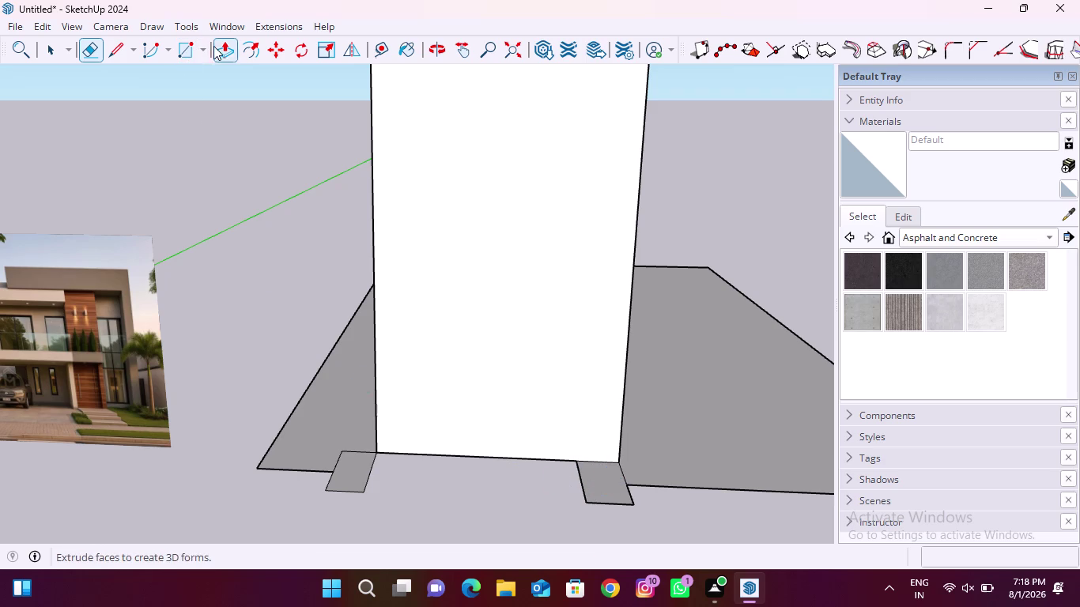
click(219, 48)
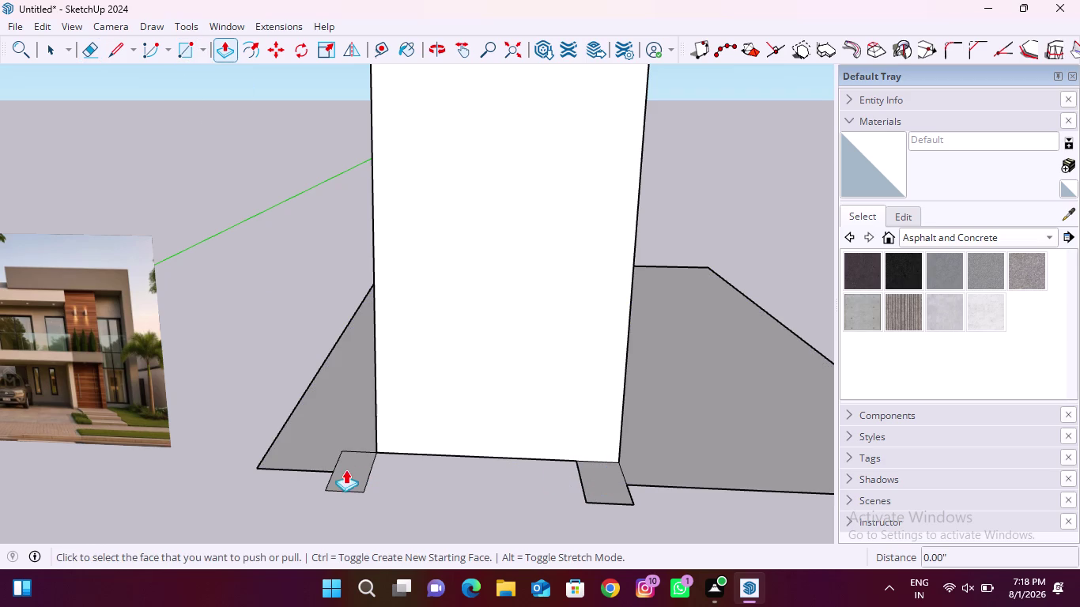
Raise the right footprint into a slender post.
middle_drag(526, 437, 542, 521)
click(601, 482)
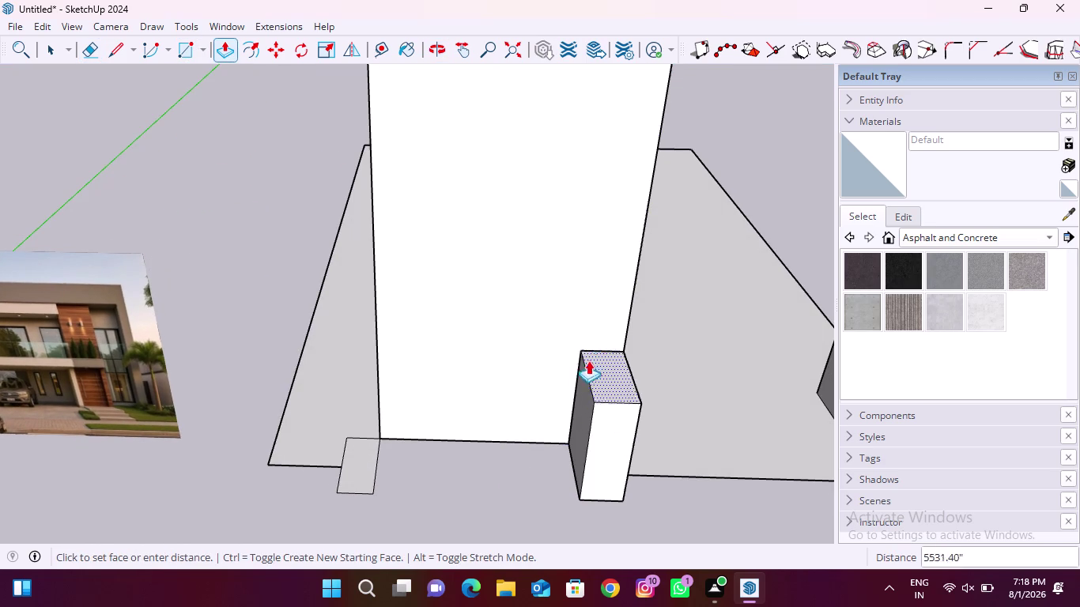
scroll(down, 3)
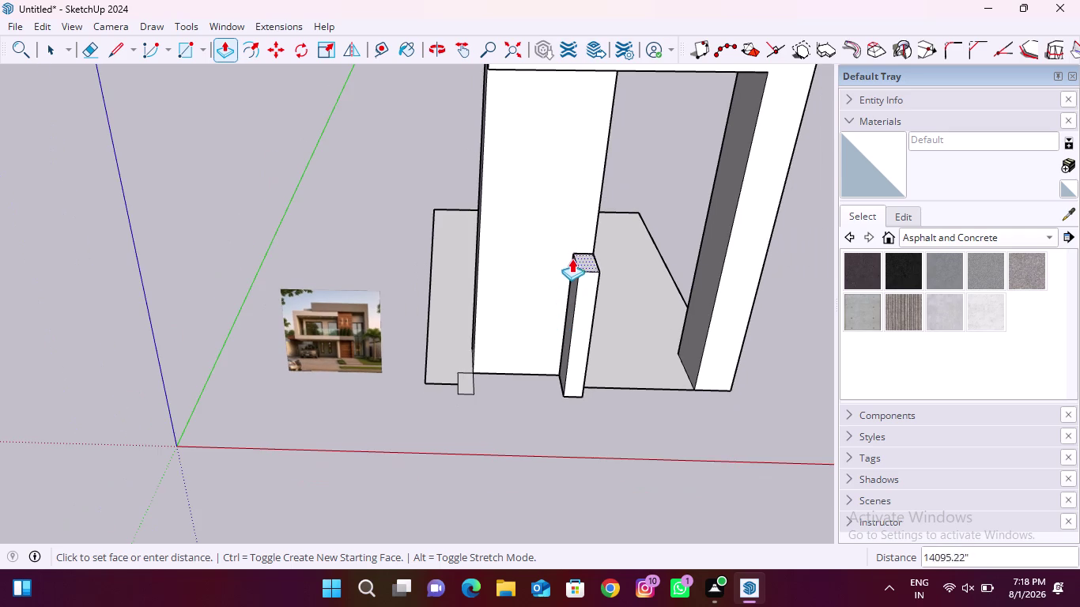
scroll(down, 3)
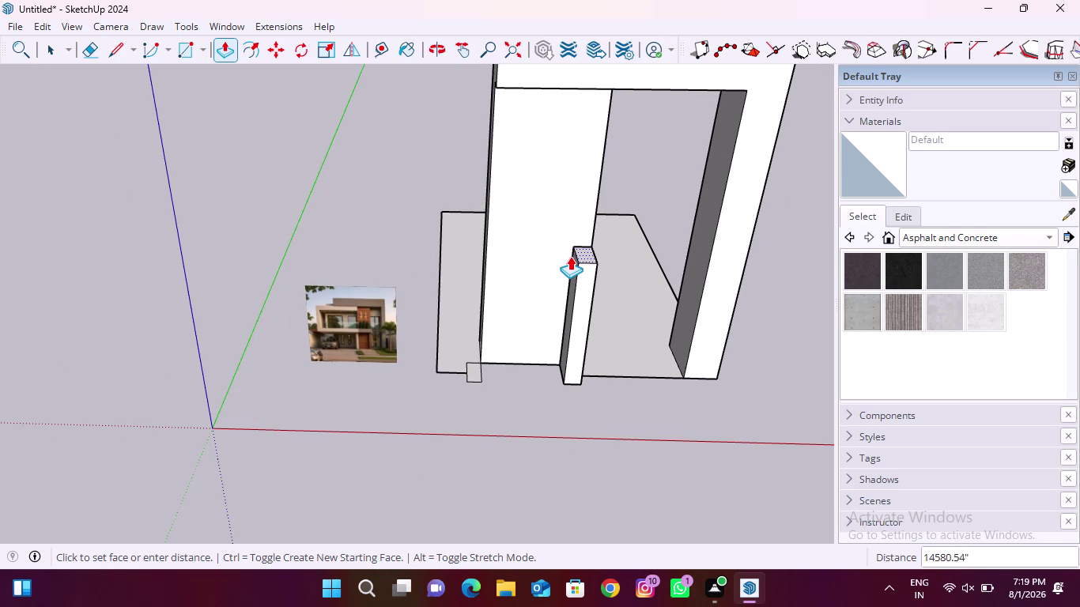
click(572, 250)
scroll(up, 3)
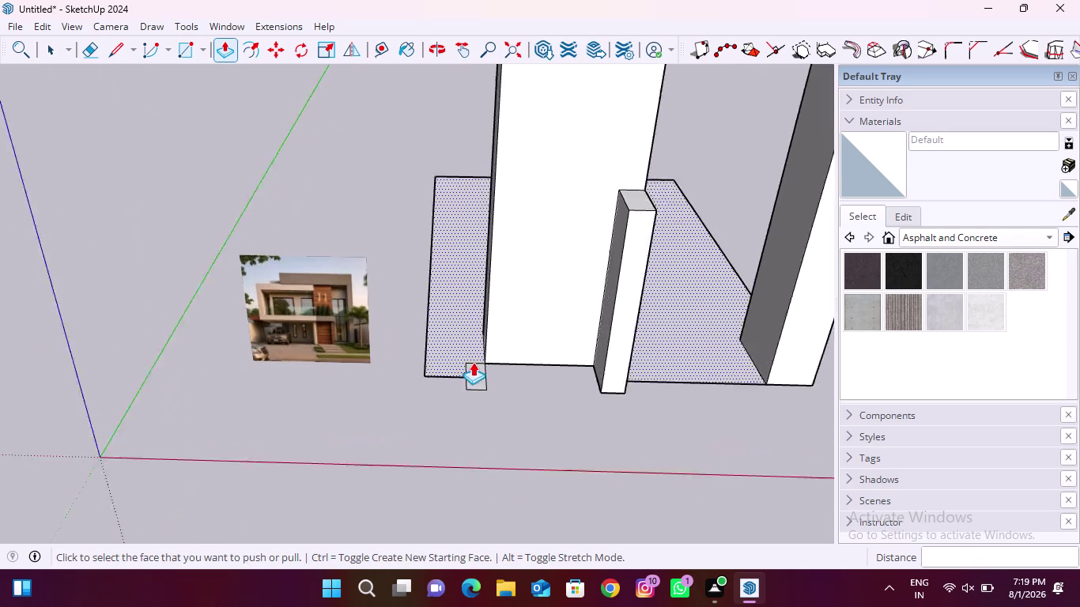
scroll(up, 3)
scroll(up, 3)
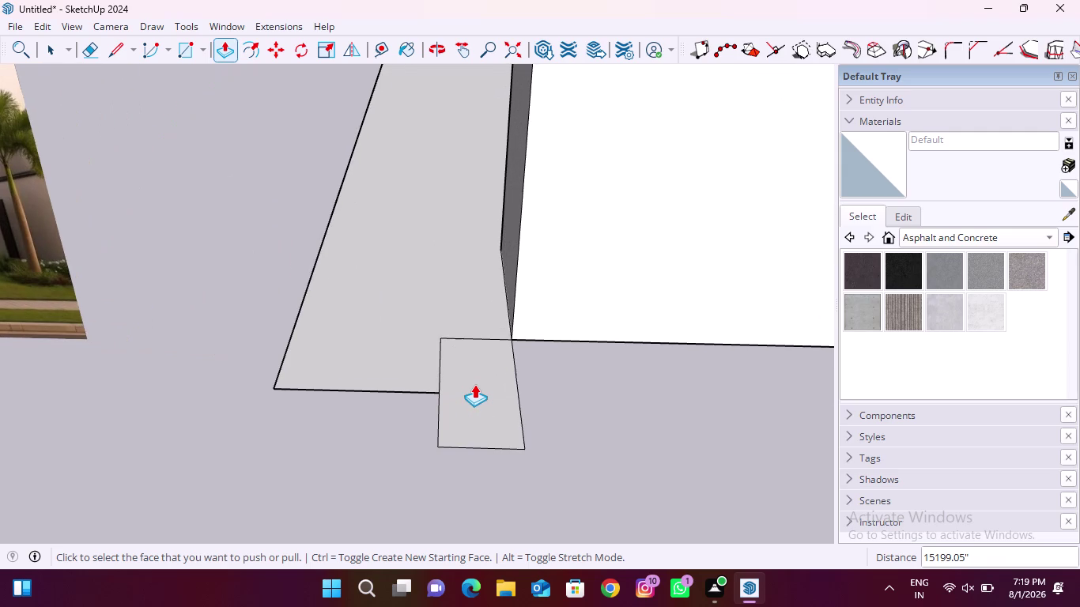
Select the left footprint face with its edges and inspect it.
key(space)
triple_click(474, 391)
double_click(462, 408)
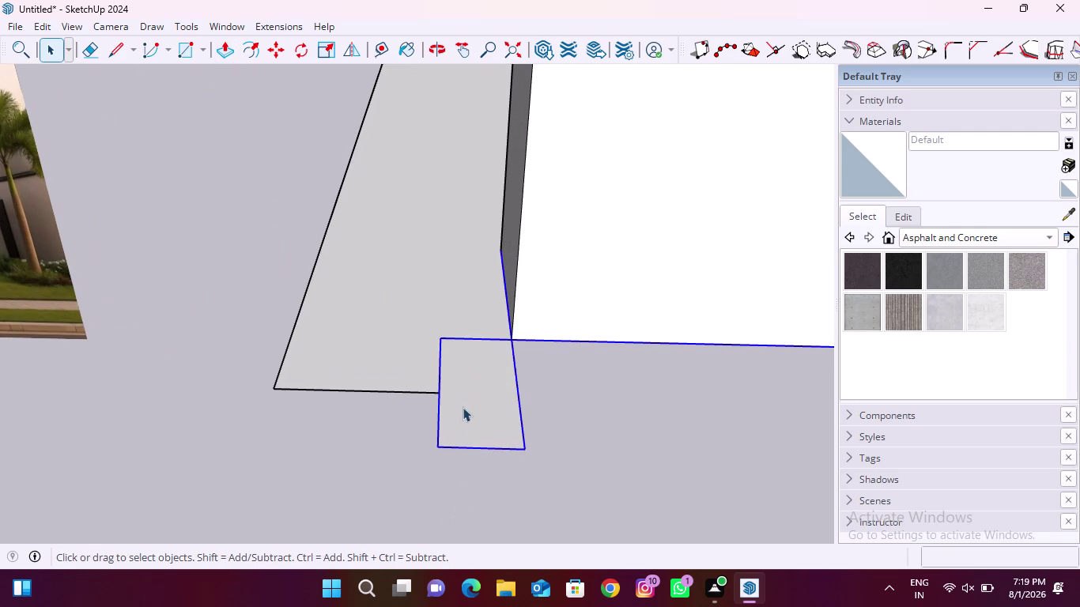
middle_drag(424, 463, 536, 174)
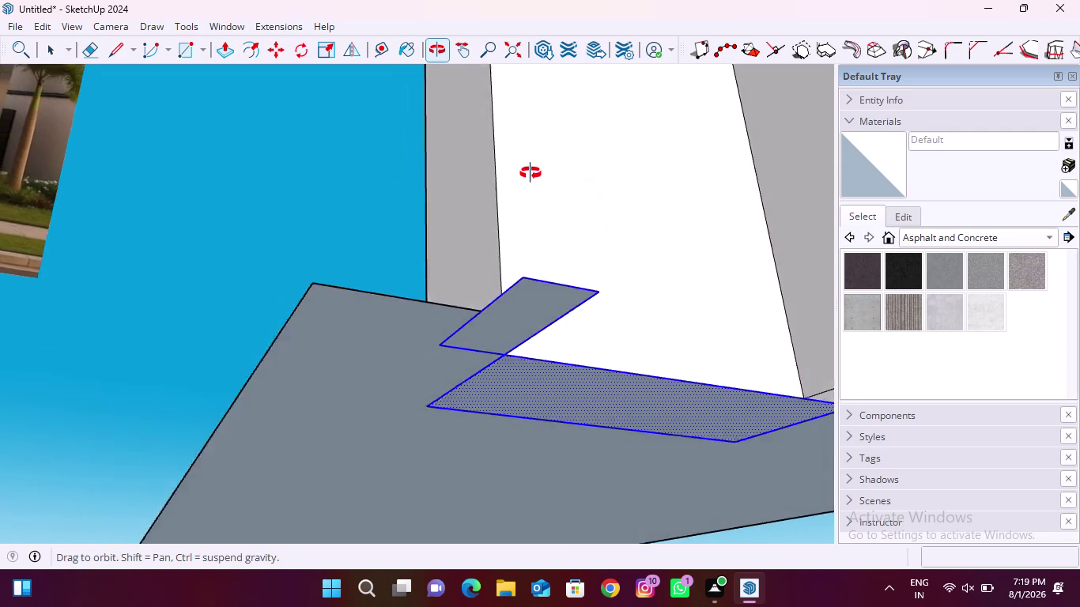
middle_drag(536, 173, 529, 174)
click(508, 326)
middle_drag(541, 269, 483, 481)
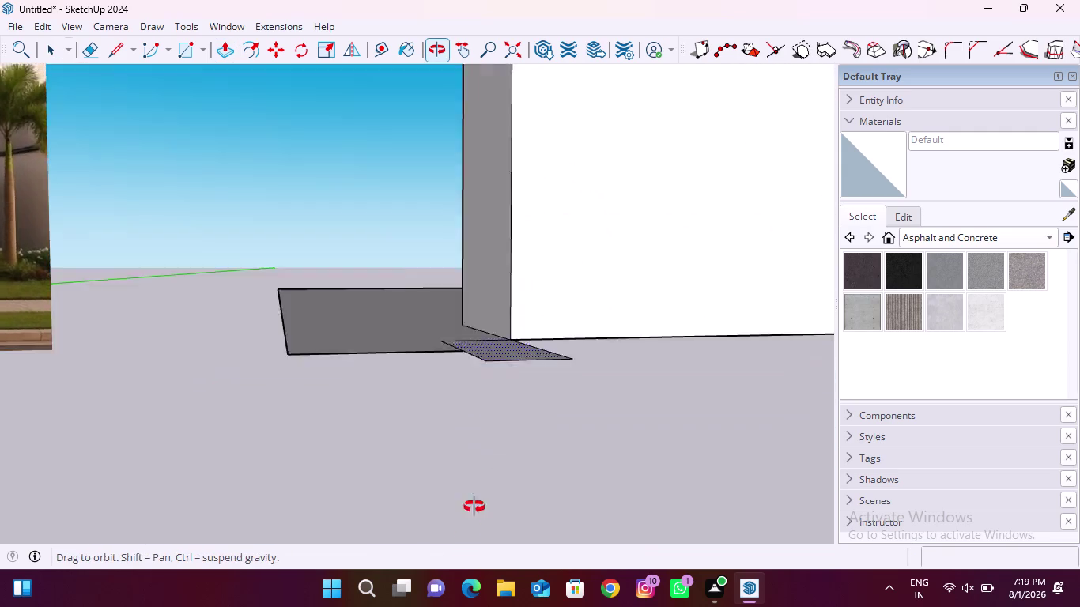
middle_drag(483, 481, 455, 549)
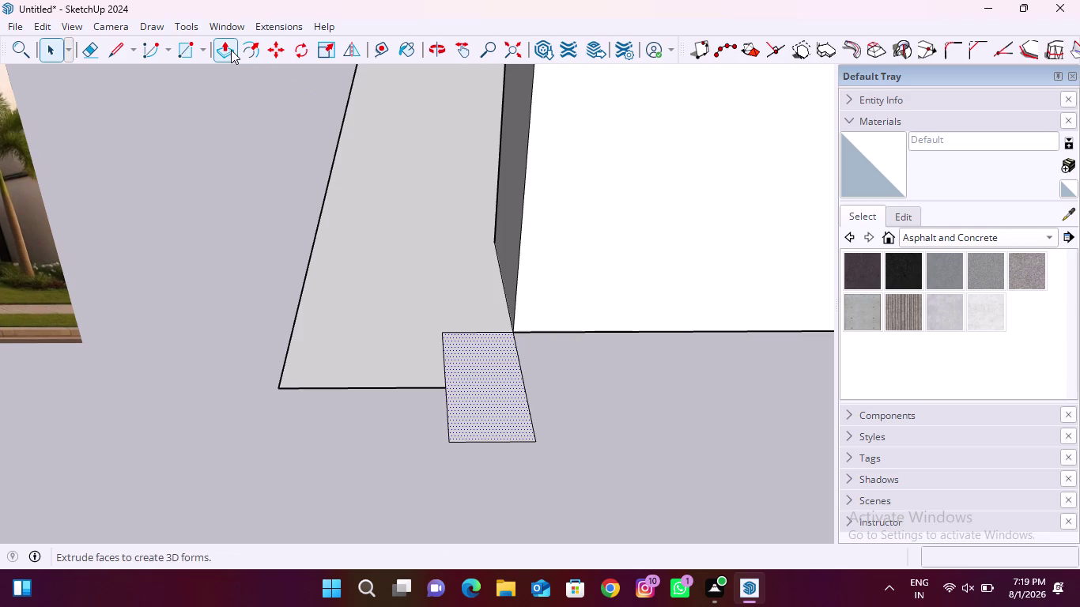
Raise the left footprint into a post matching the right one's height.
click(231, 49)
click(481, 404)
scroll(down, 3)
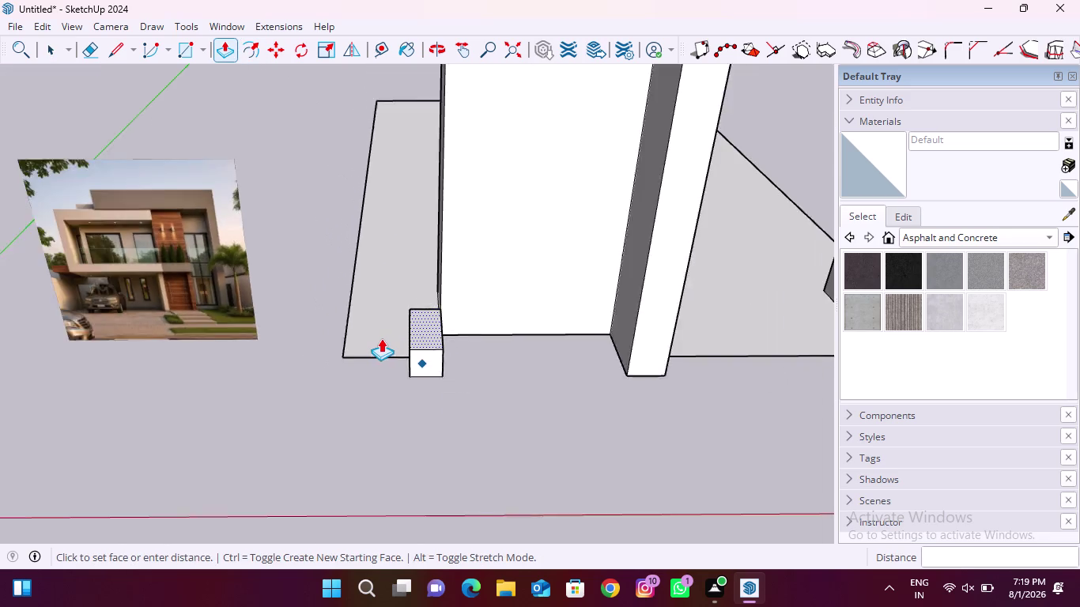
scroll(down, 3)
click(599, 124)
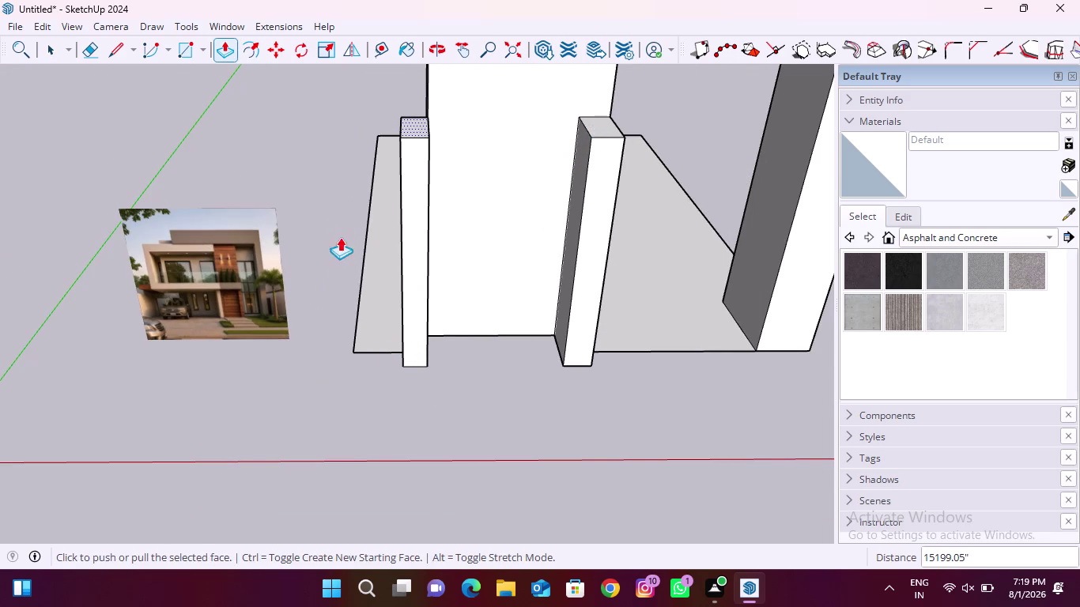
middle_drag(342, 239, 572, 221)
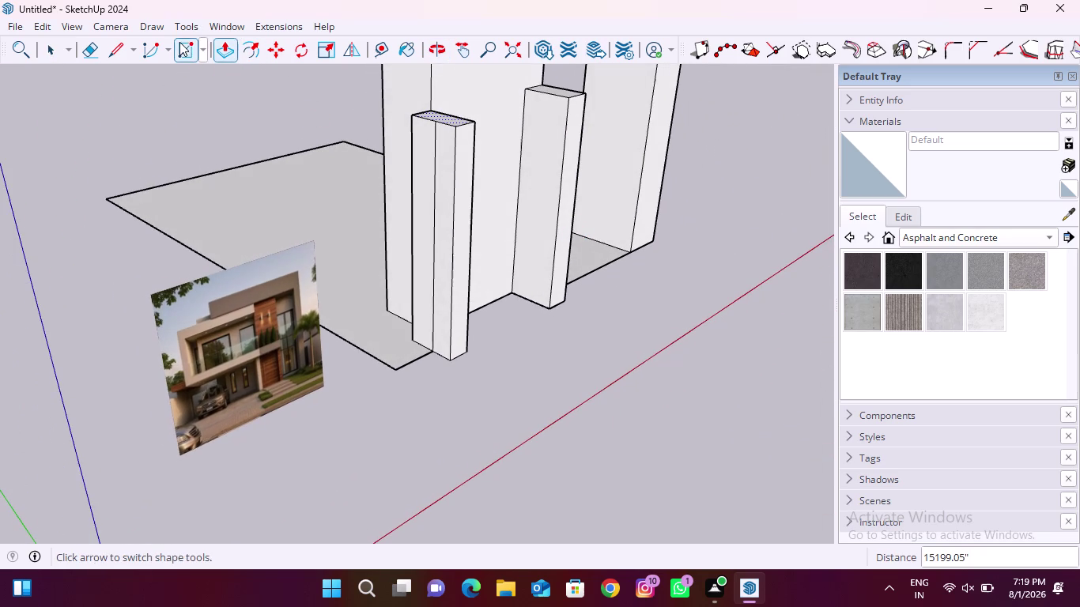
Erase a leftover edge near the left post.
click(180, 42)
click(95, 54)
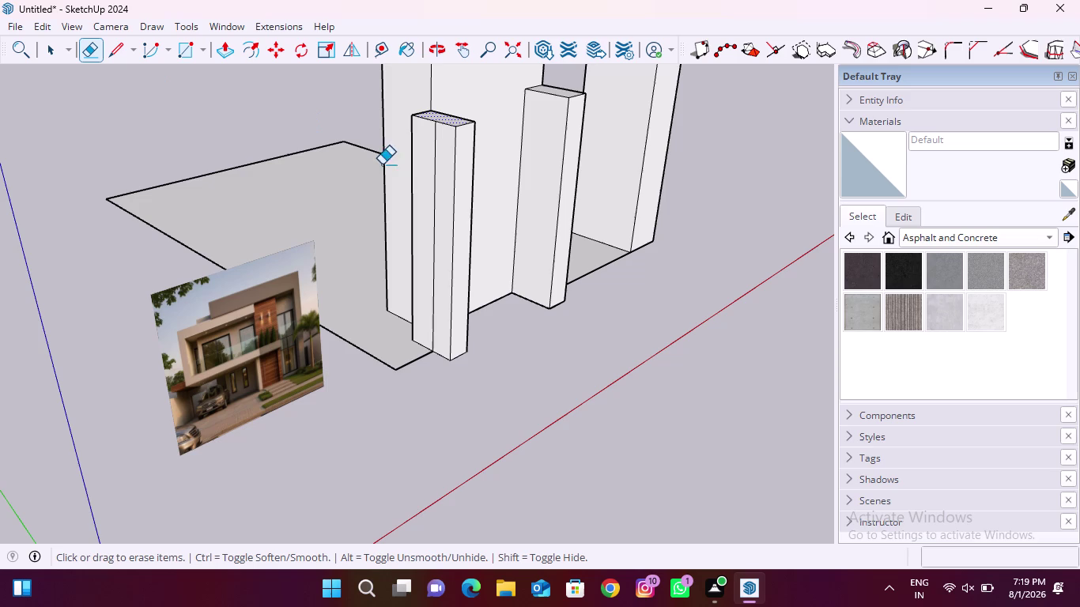
drag(439, 219, 434, 229)
scroll(down, 3)
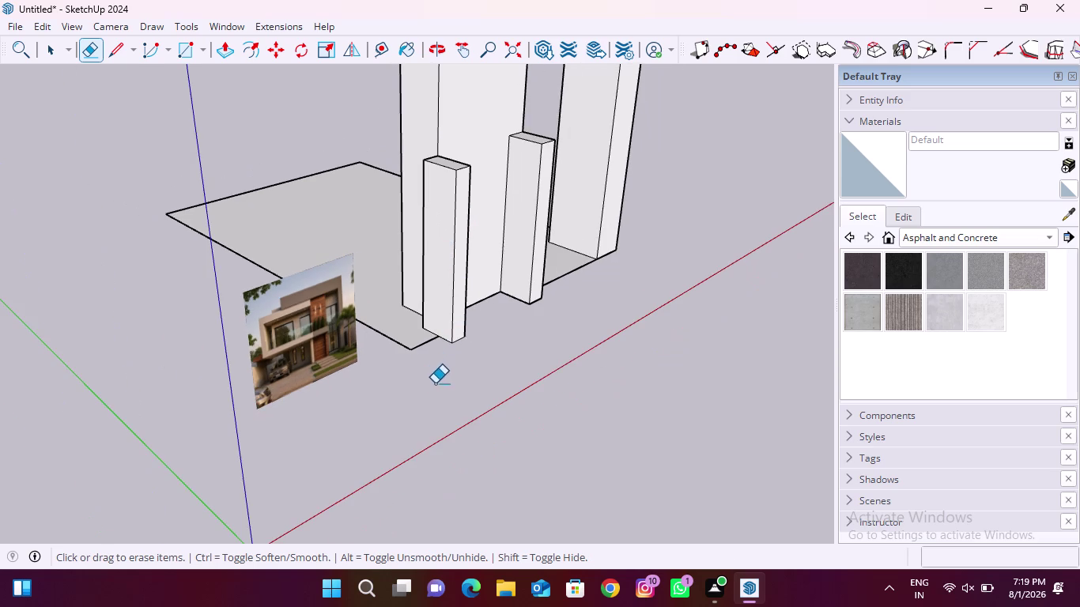
middle_drag(436, 384, 420, 362)
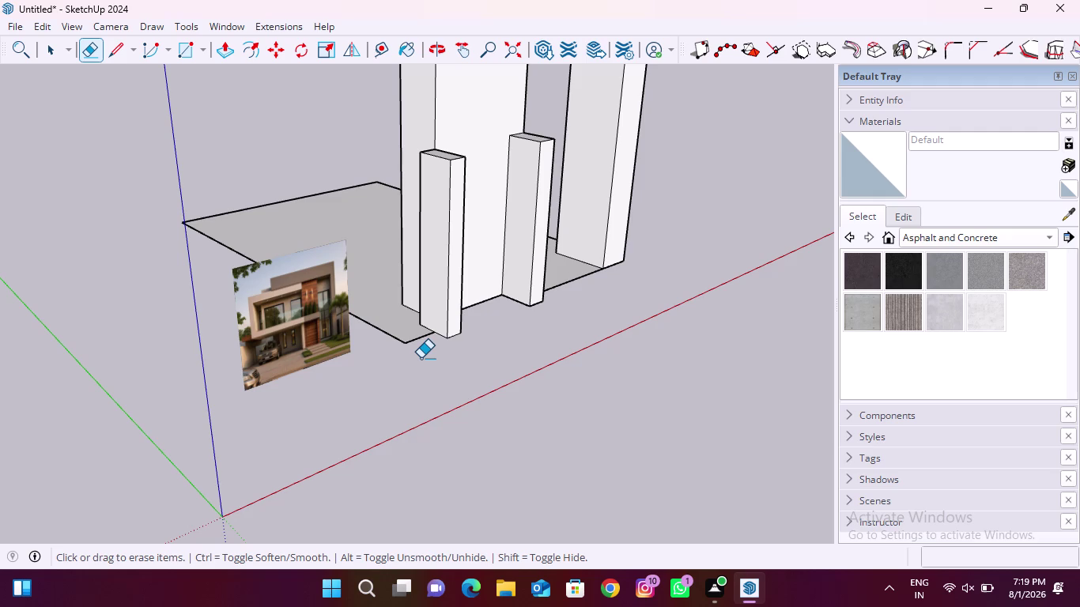
Zoom and orbit around to review the two posts from another side.
click(223, 56)
scroll(up, 3)
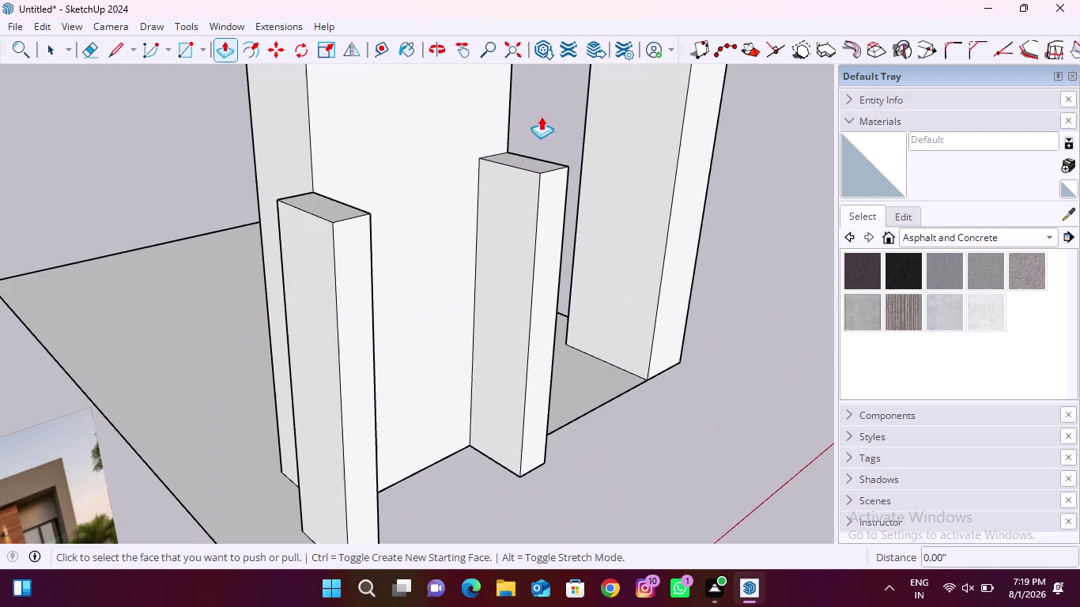
scroll(down, 3)
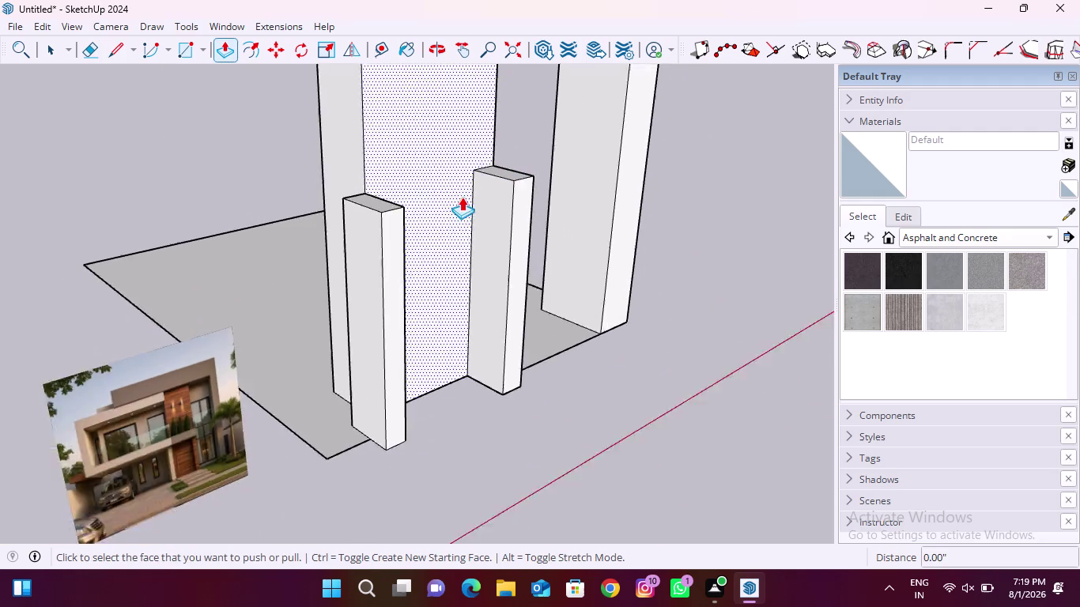
scroll(down, 3)
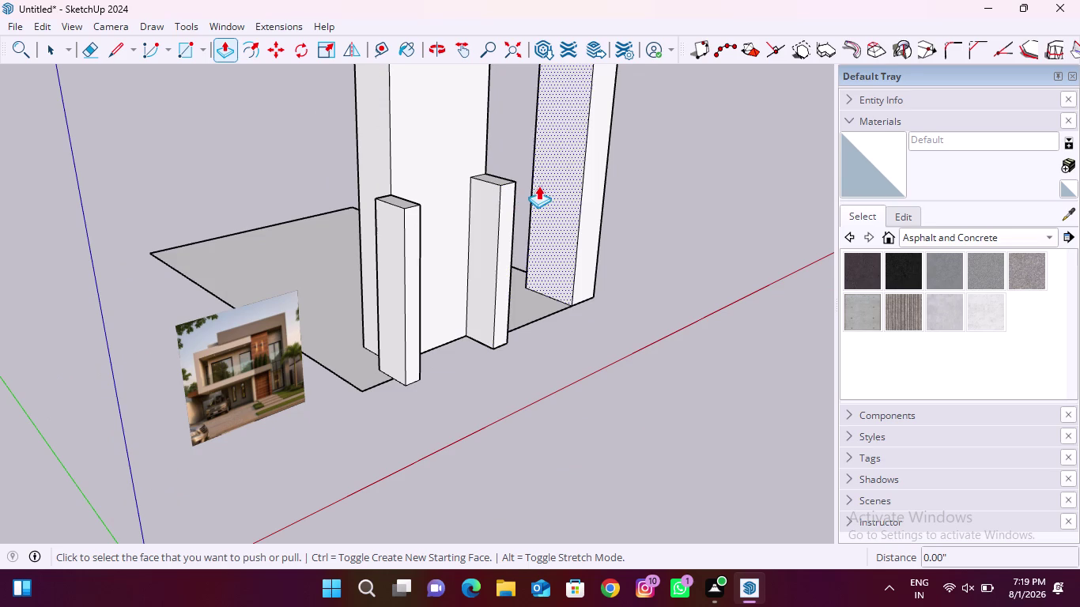
scroll(up, 3)
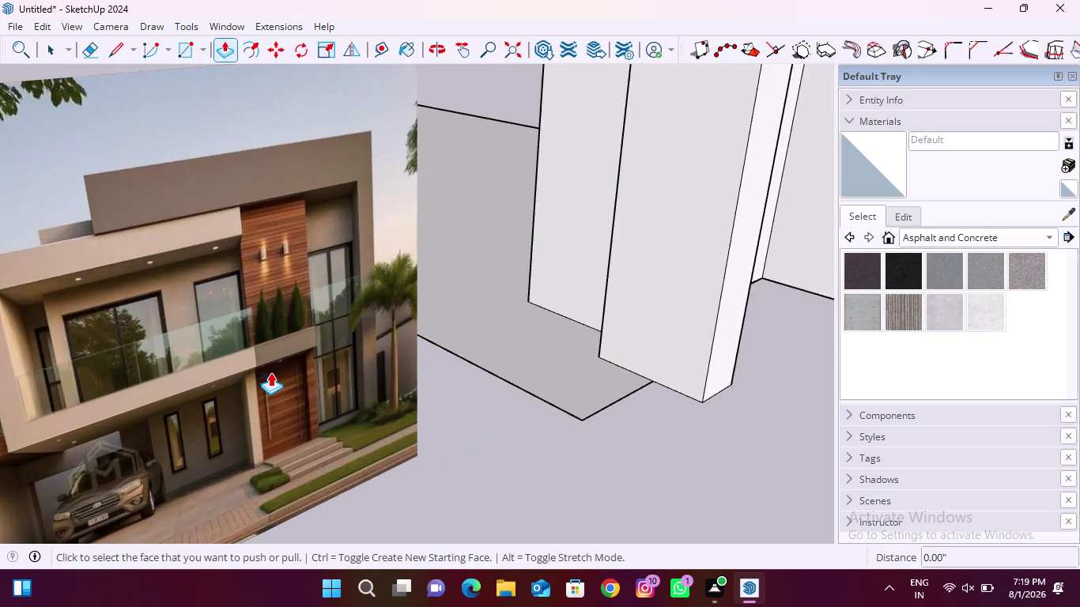
scroll(up, 3)
scroll(down, 3)
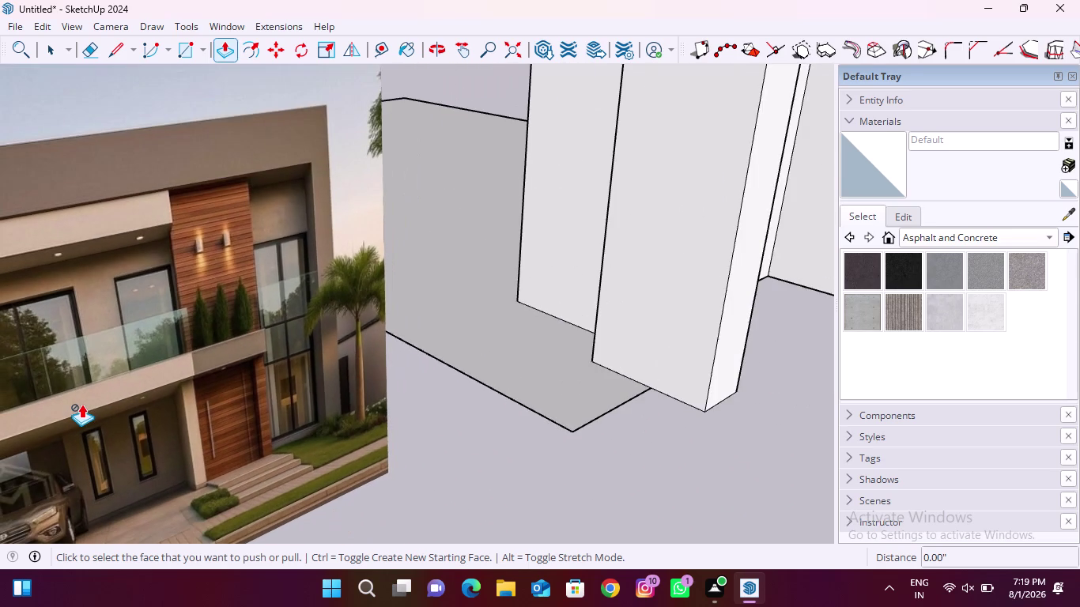
scroll(down, 3)
scroll(down, 3)
scroll(down, 3)
scroll(down, 3)
scroll(down, 3)
scroll(down, 3)
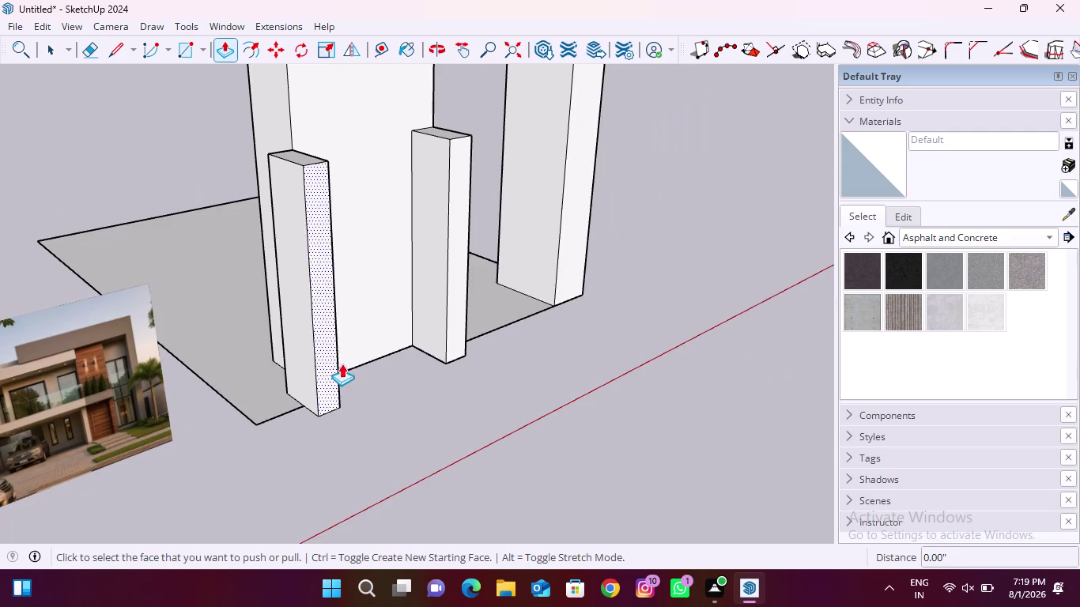
middle_drag(343, 363, 214, 373)
scroll(down, 3)
scroll(down, 3)
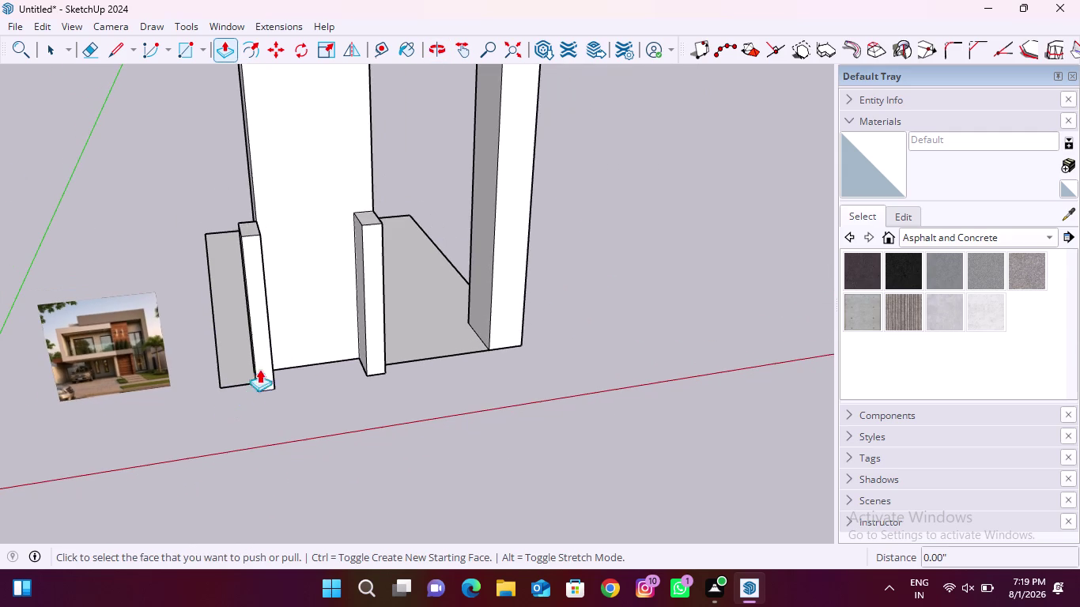
click(192, 50)
Draw a strip rectangle across the doorway wall at the front post's top height.
scroll(up, 3)
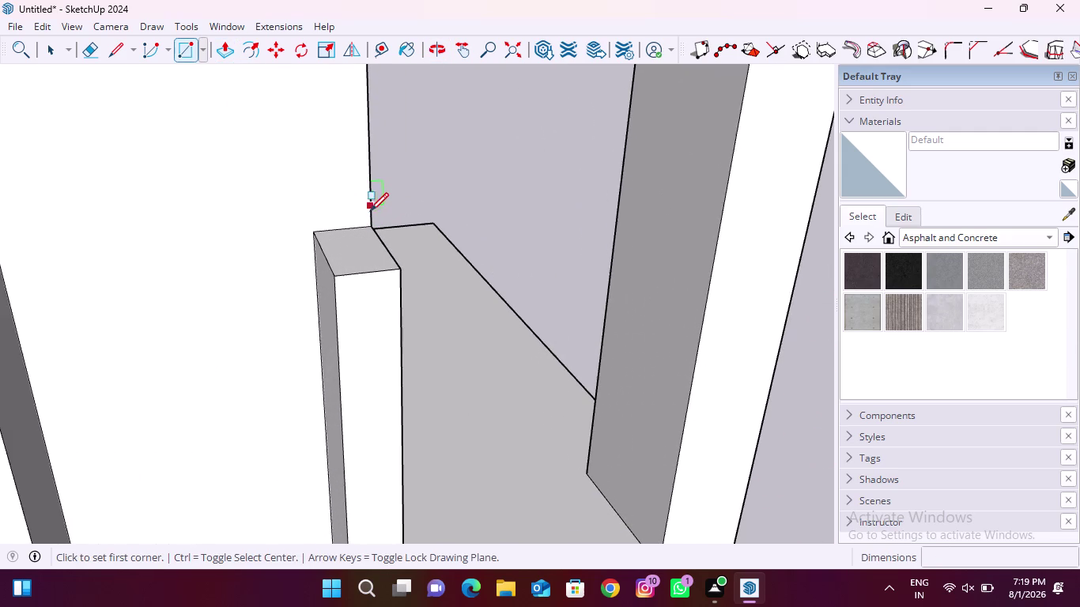
click(367, 224)
scroll(down, 3)
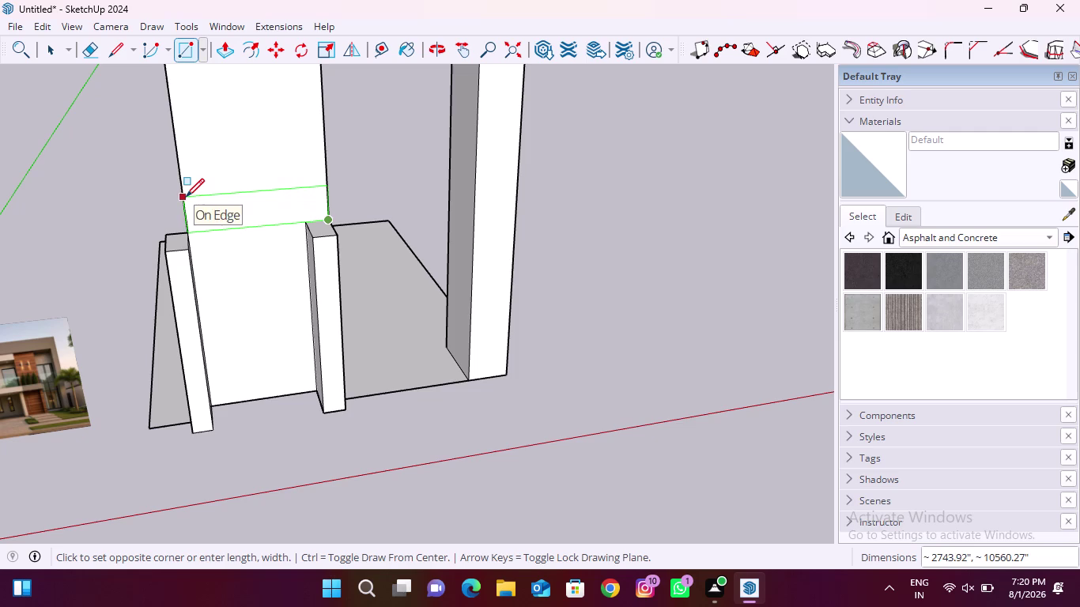
click(186, 196)
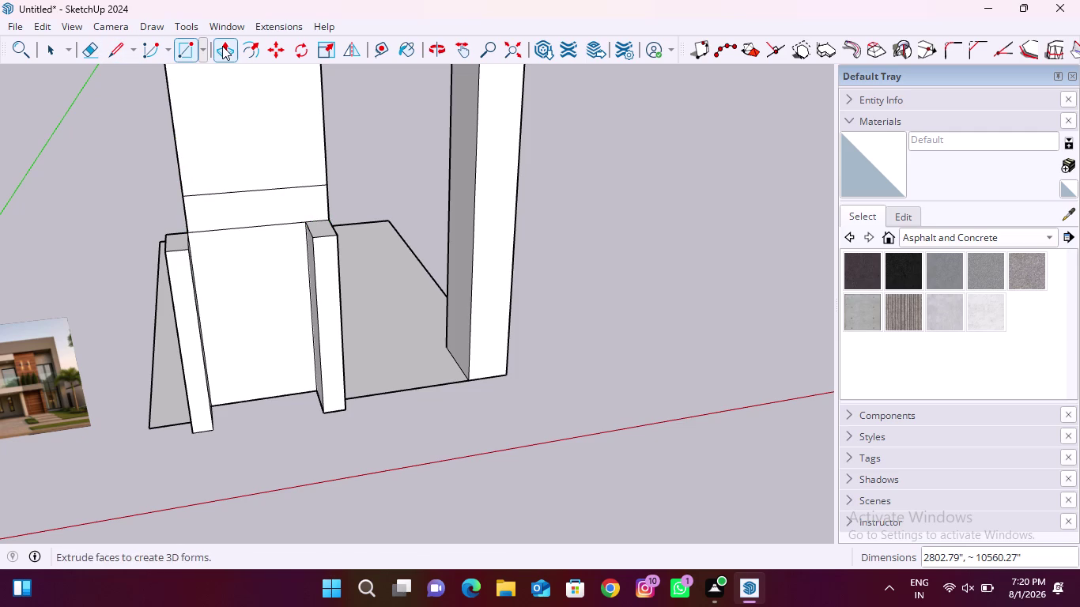
Push/Pull the wall strip outward into a short beam block and view it from the side.
click(222, 46)
click(280, 197)
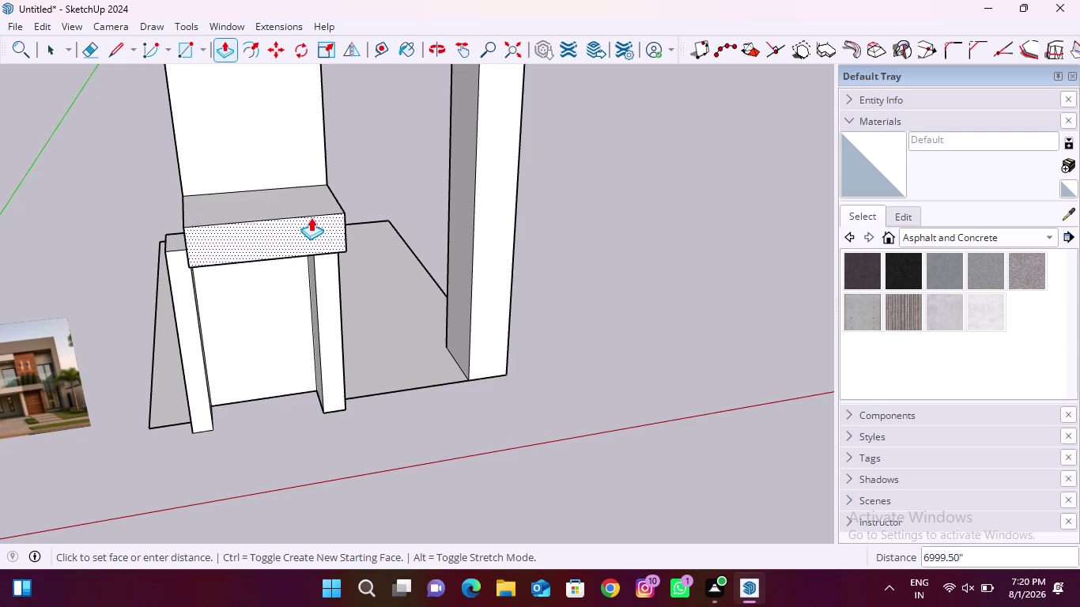
click(311, 216)
middle_drag(171, 229, 443, 187)
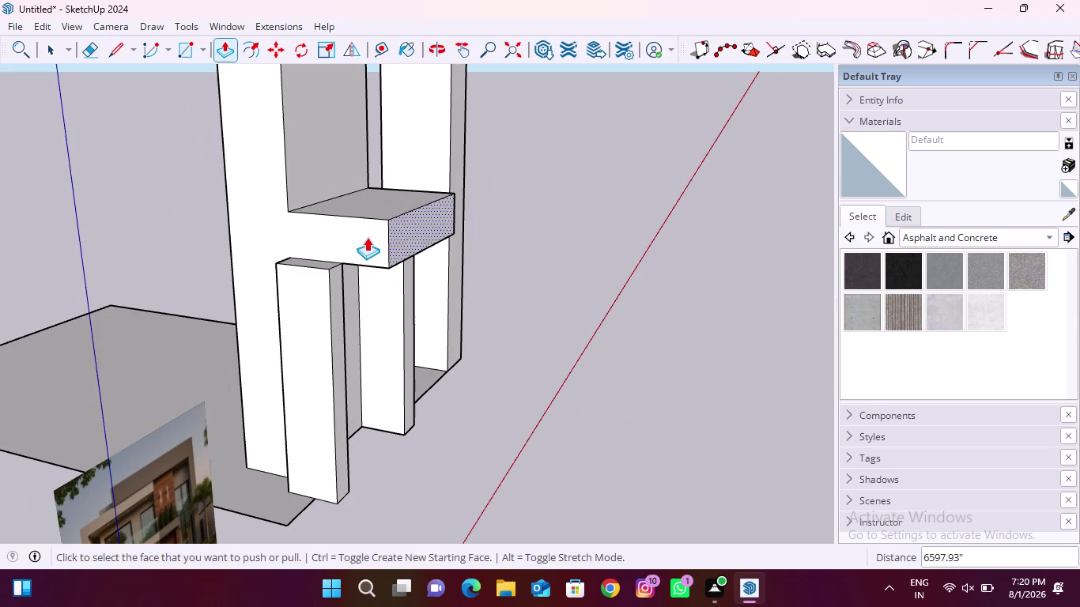
Cancel an extrusion of the tall wall's side face and orbit out for a wider view.
click(366, 235)
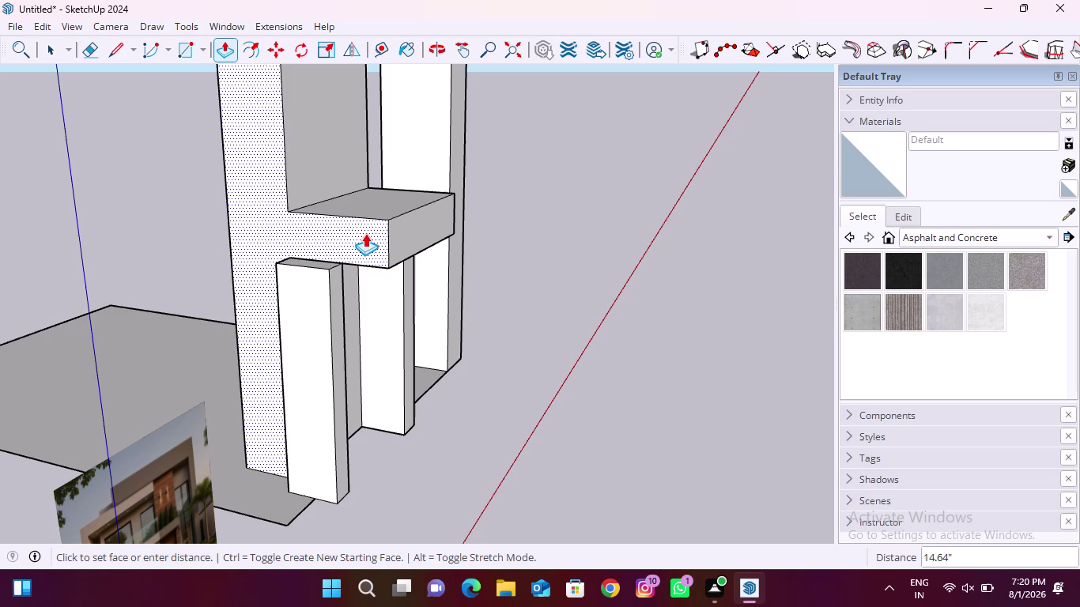
key(Escape)
scroll(down, 3)
middle_drag(311, 412, 258, 408)
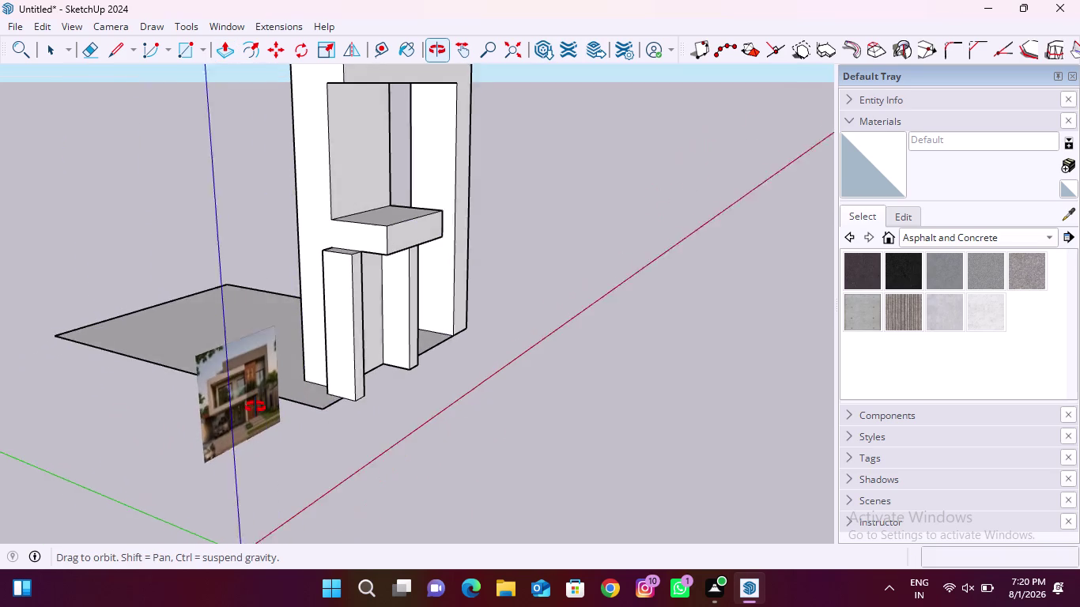
middle_drag(258, 408, 234, 408)
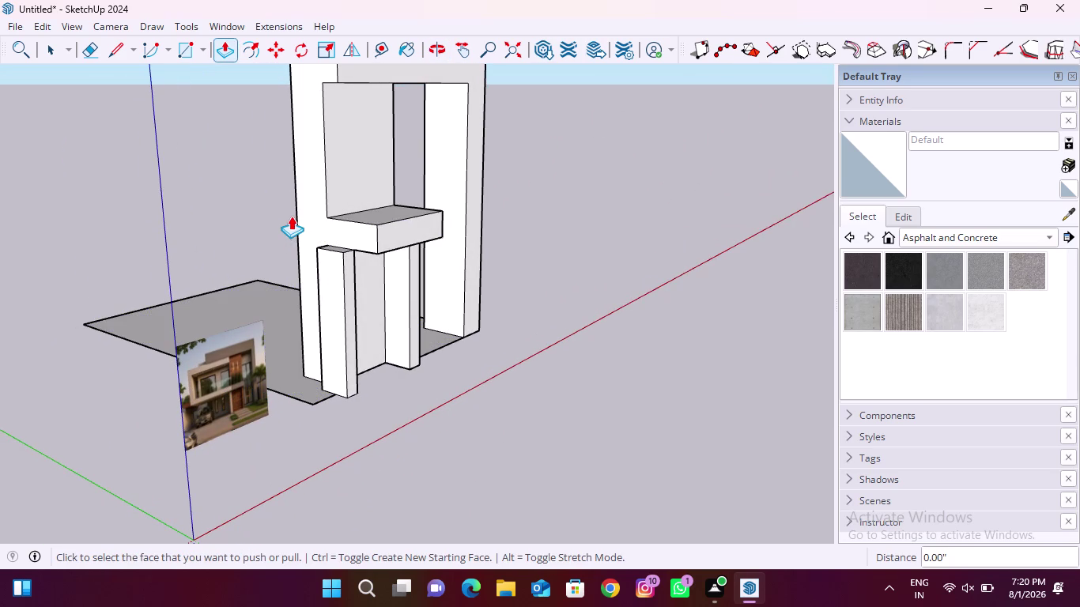
click(110, 54)
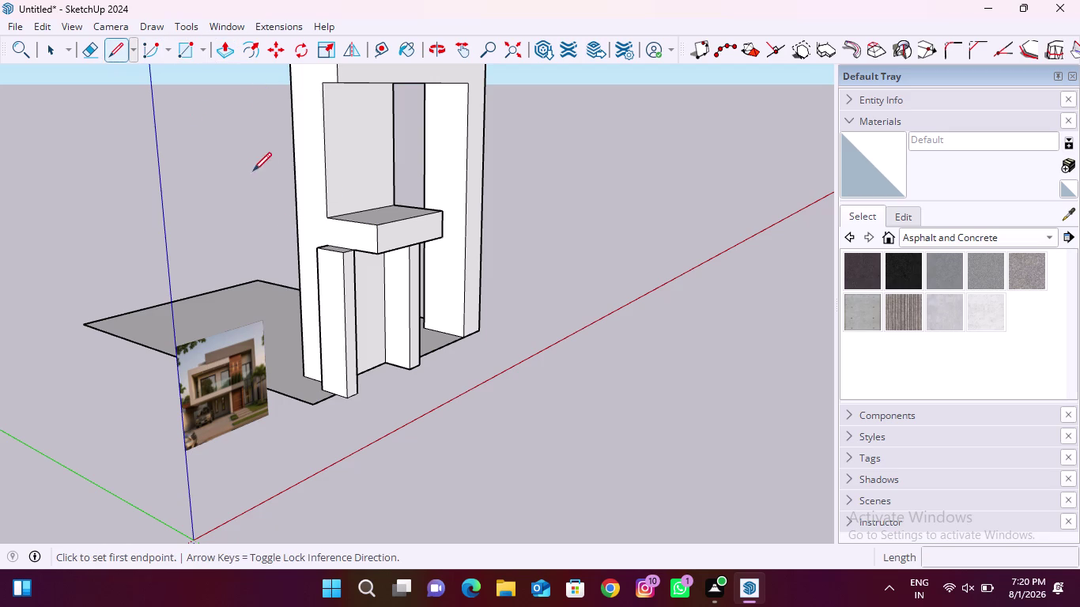
Split the wall face with a line level with the beam's top edge.
scroll(up, 3)
click(338, 220)
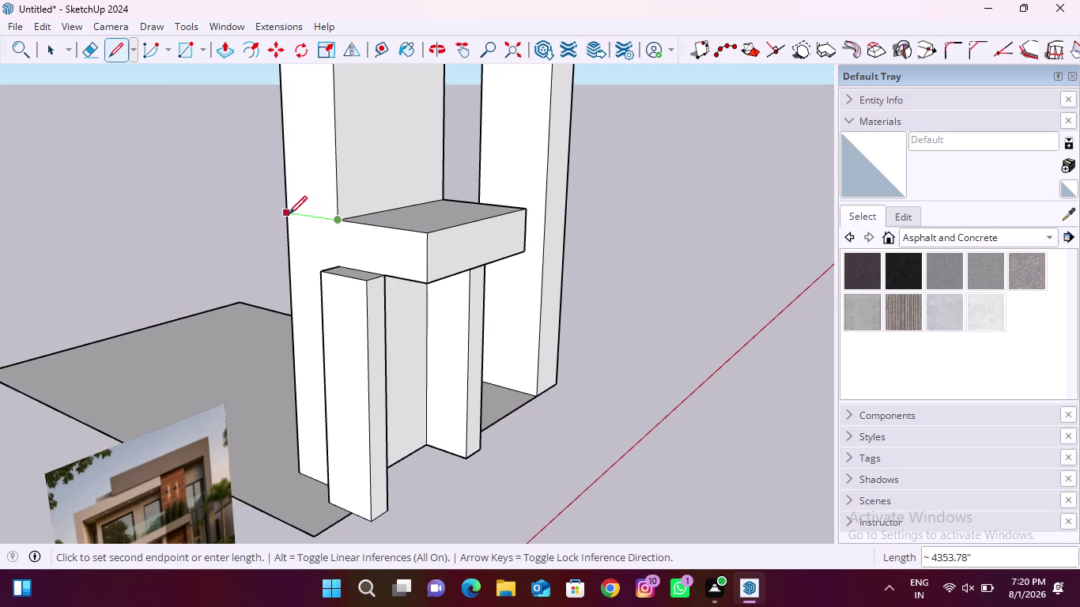
click(289, 214)
key(Escape)
Add a second splitting line along the beam's underside to isolate the wall strip.
middle_drag(292, 304, 623, 289)
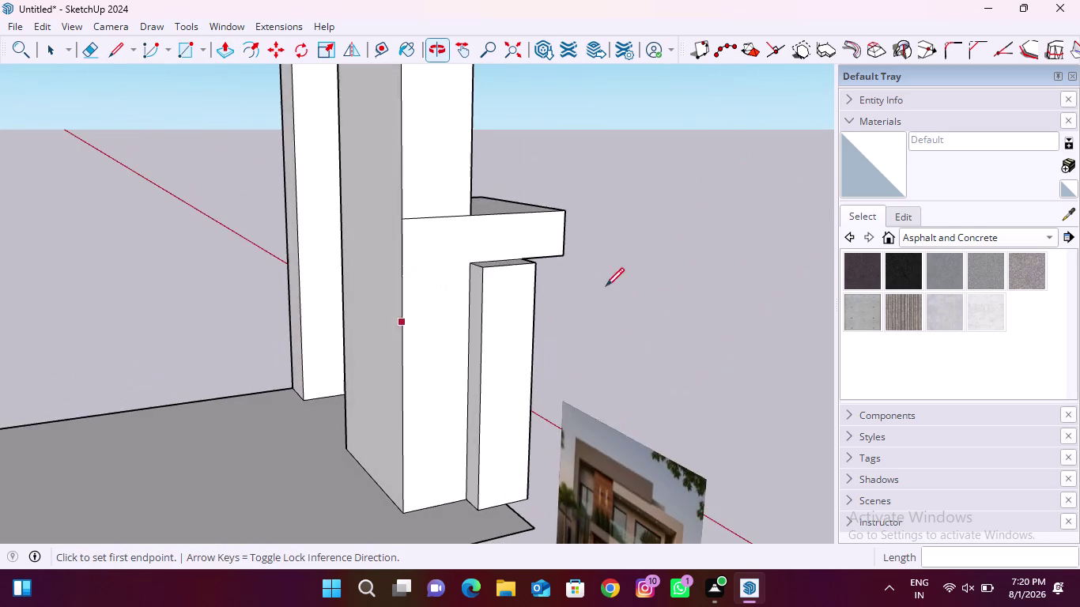
scroll(up, 3)
click(476, 257)
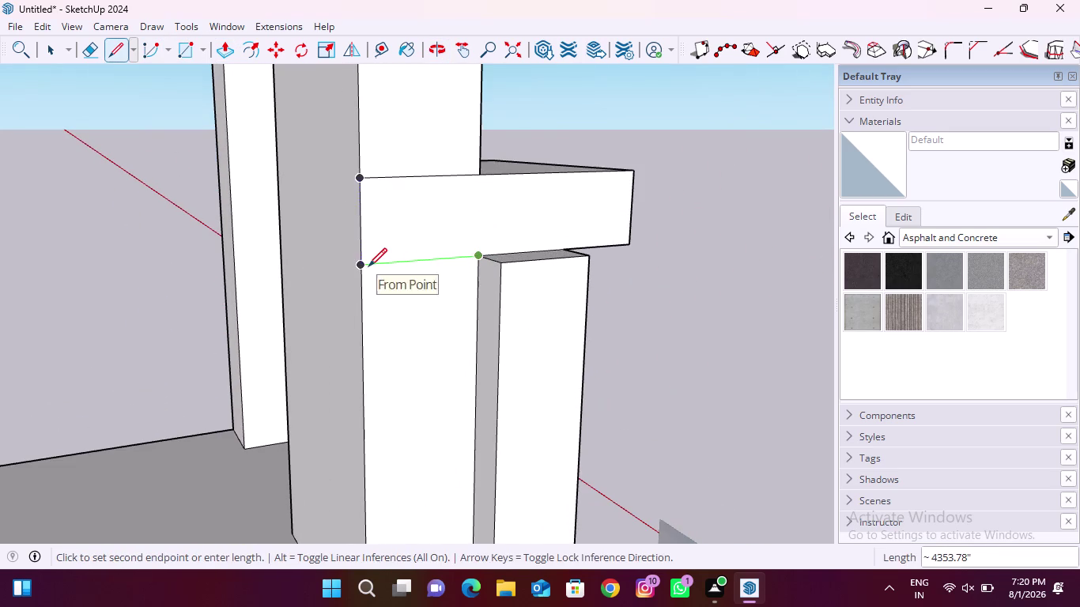
click(368, 266)
scroll(down, 3)
middle_drag(599, 268, 262, 280)
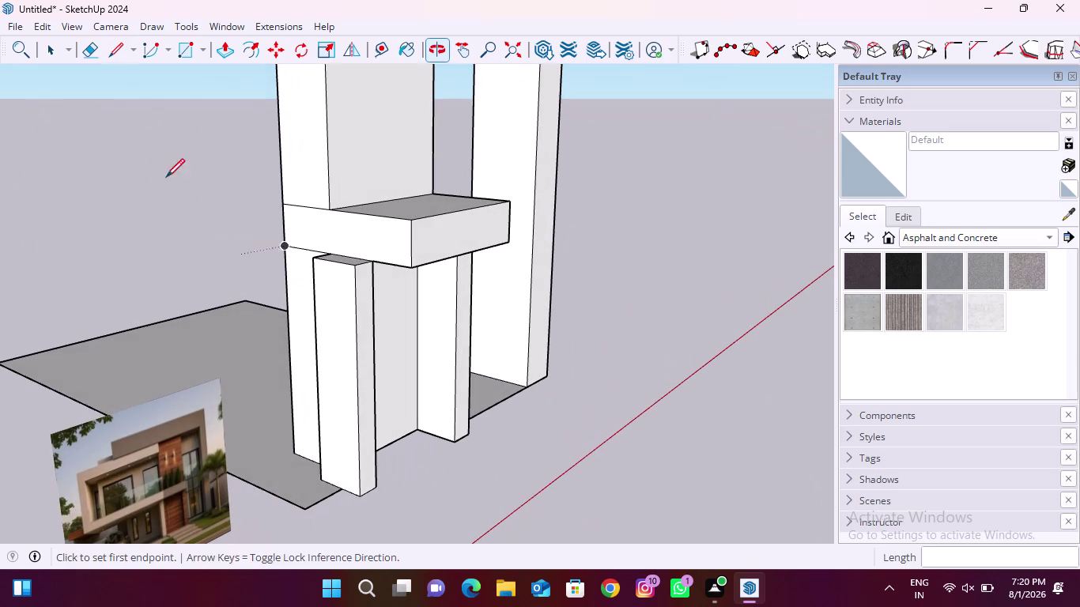
Push/Pull the wall strip far past the slab edge into a long cantilevered beam.
click(214, 50)
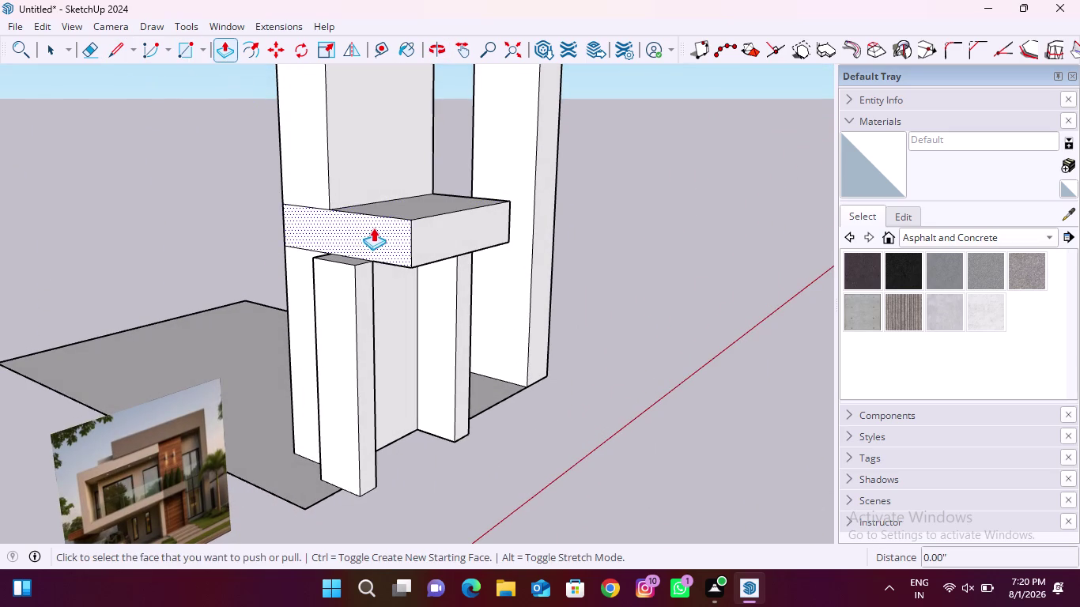
click(373, 227)
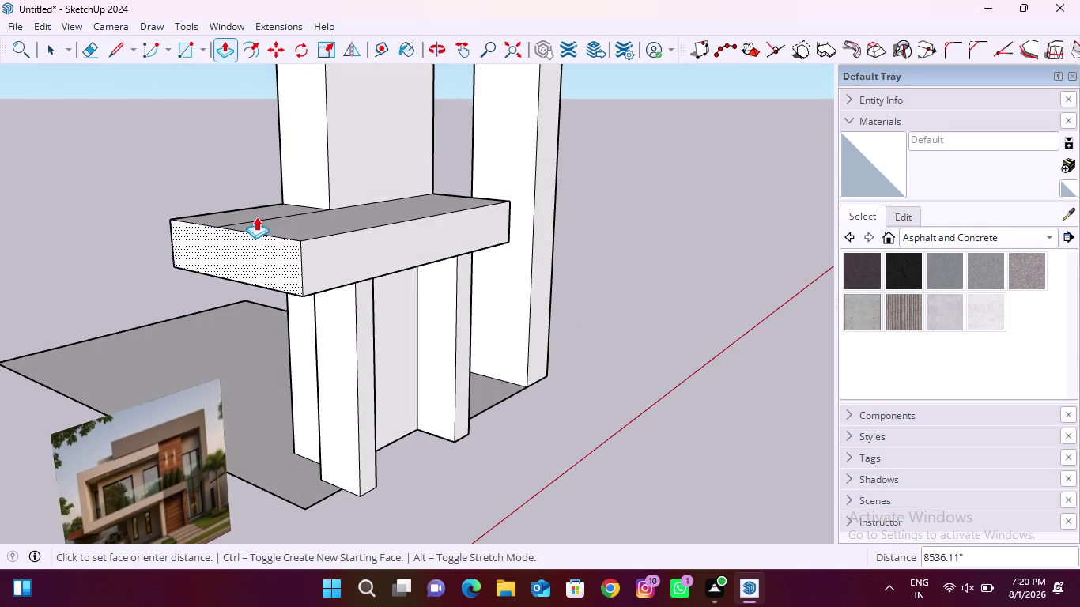
scroll(down, 3)
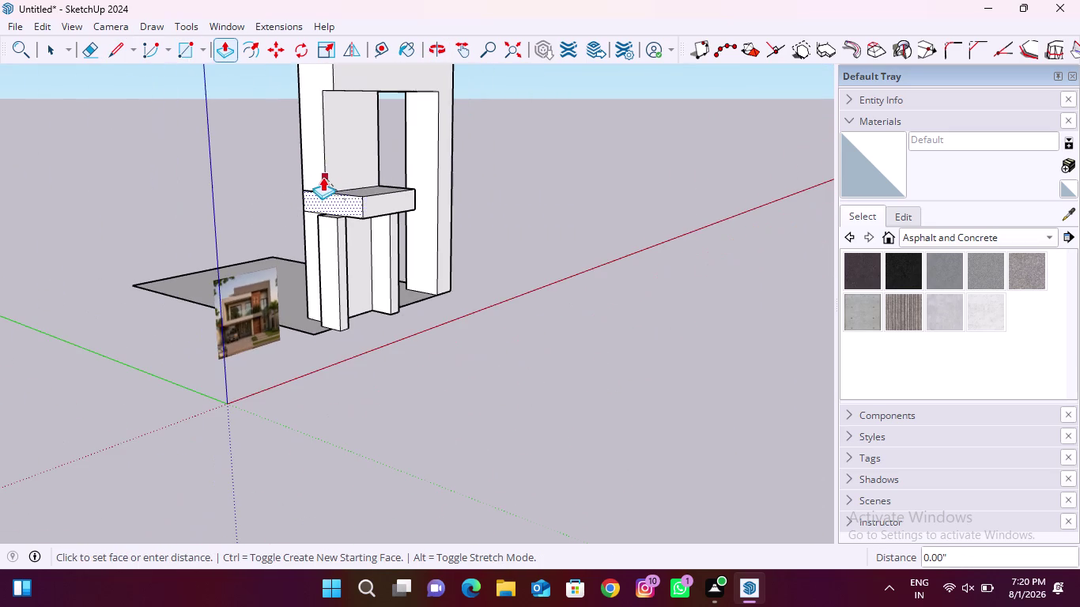
scroll(down, 3)
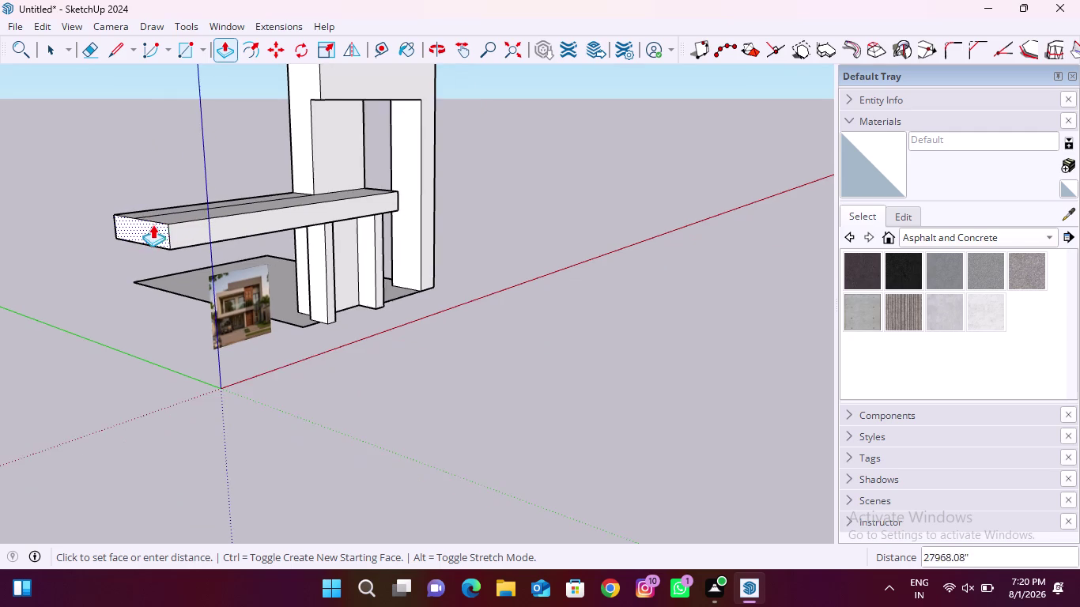
middle_drag(152, 224, 3, 252)
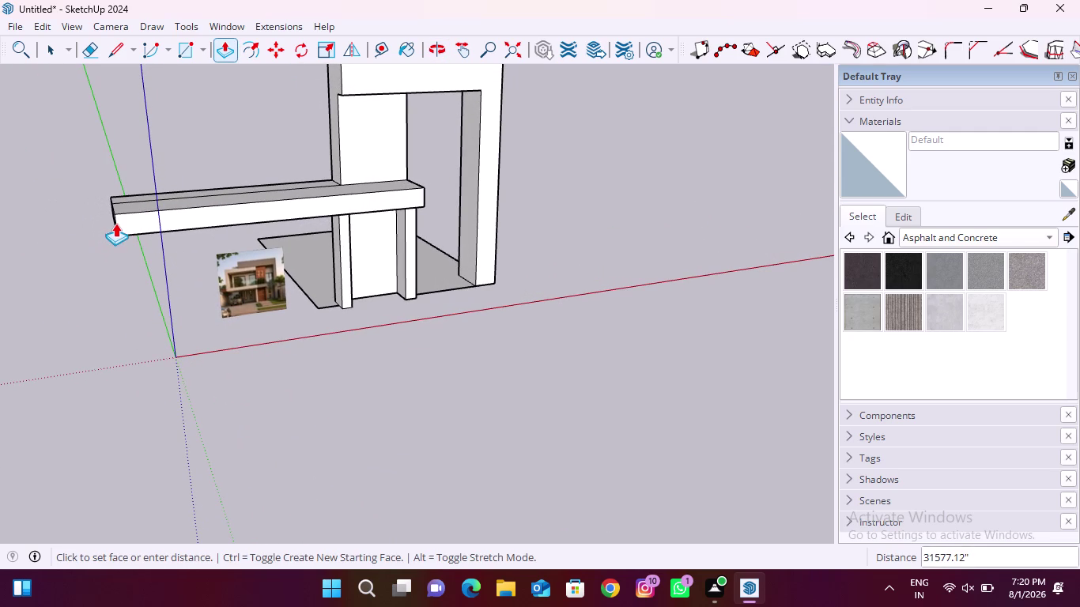
click(116, 223)
click(90, 54)
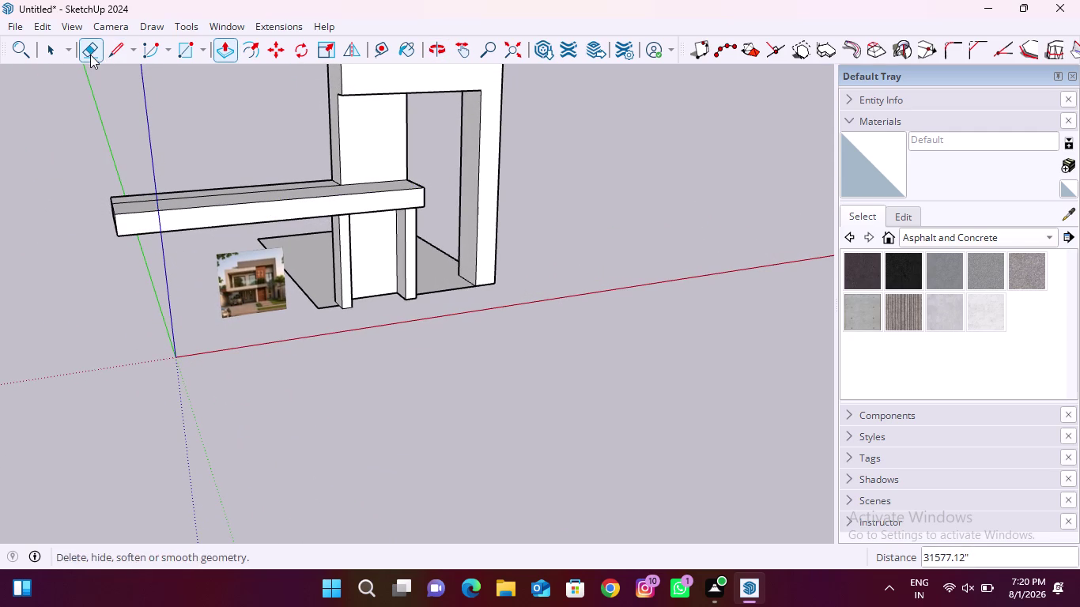
Erase the stray edges across the beam's top, then orbit around to check the cleanup.
middle_drag(230, 165, 243, 371)
scroll(up, 3)
drag(230, 253, 230, 277)
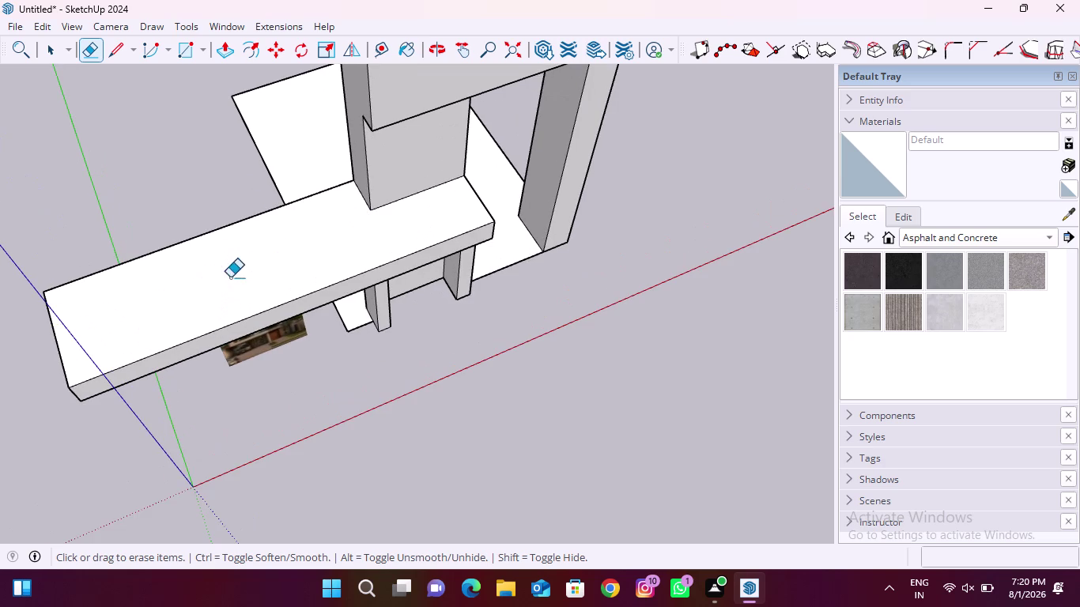
scroll(down, 3)
middle_drag(177, 355, 226, 163)
middle_drag(296, 329, 264, 323)
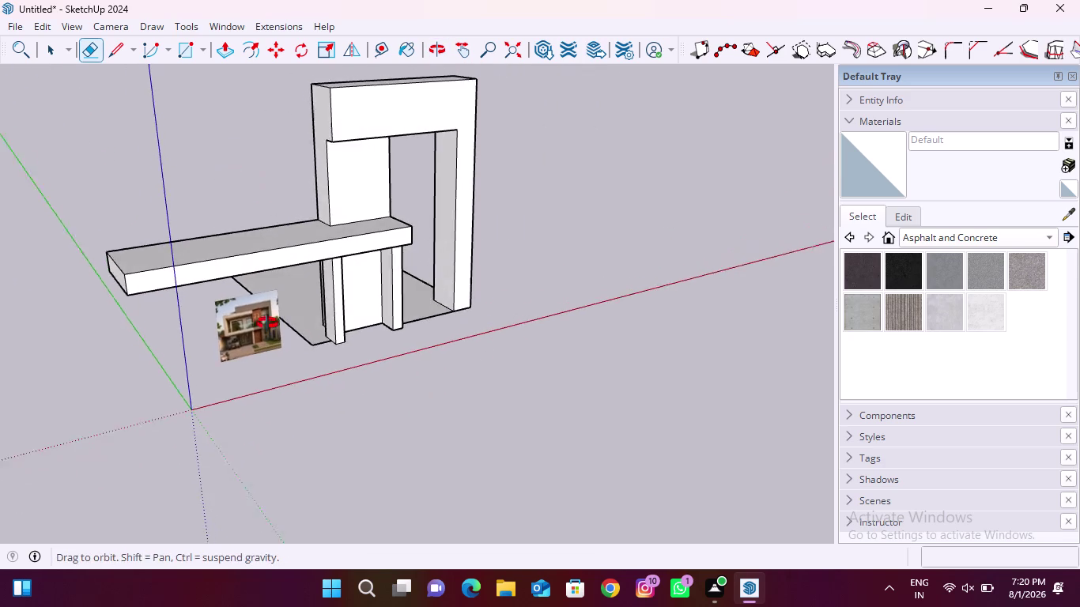
middle_drag(264, 324, 255, 327)
scroll(up, 3)
scroll(up, 3)
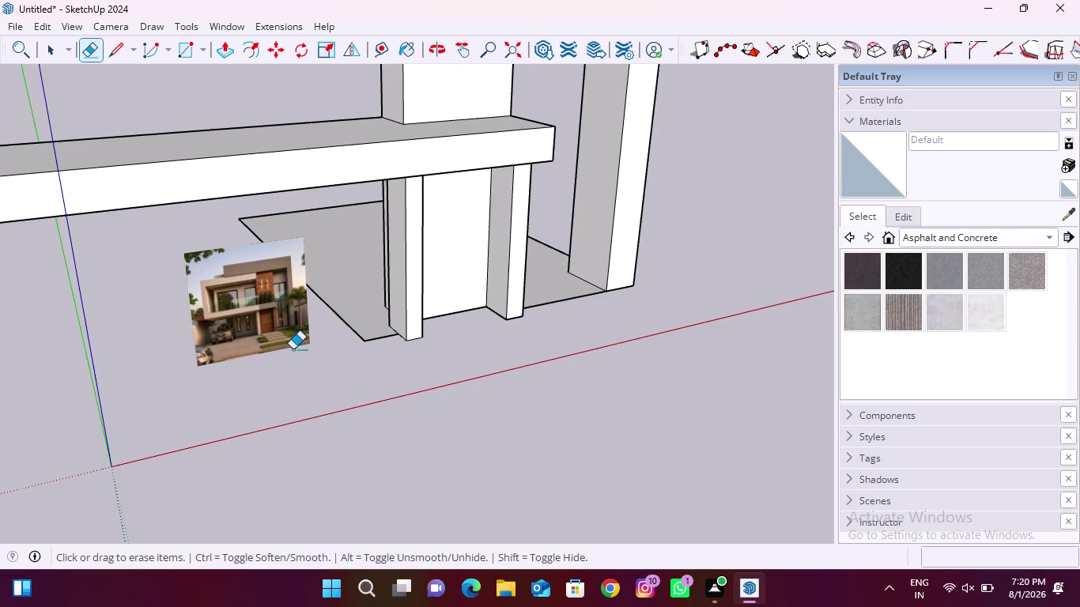
scroll(down, 3)
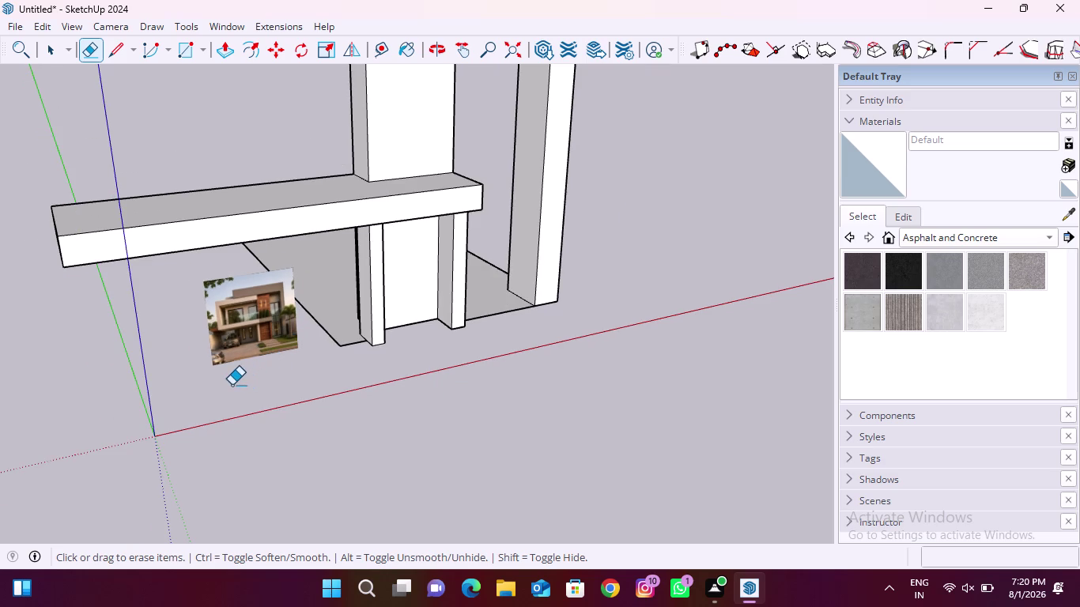
middle_drag(213, 328, 226, 391)
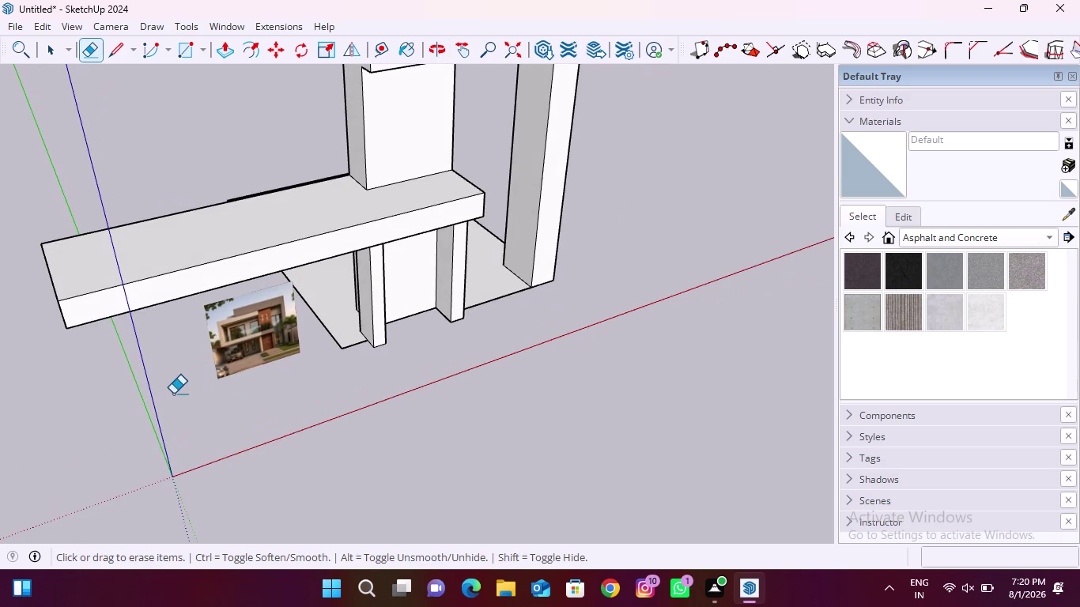
scroll(down, 3)
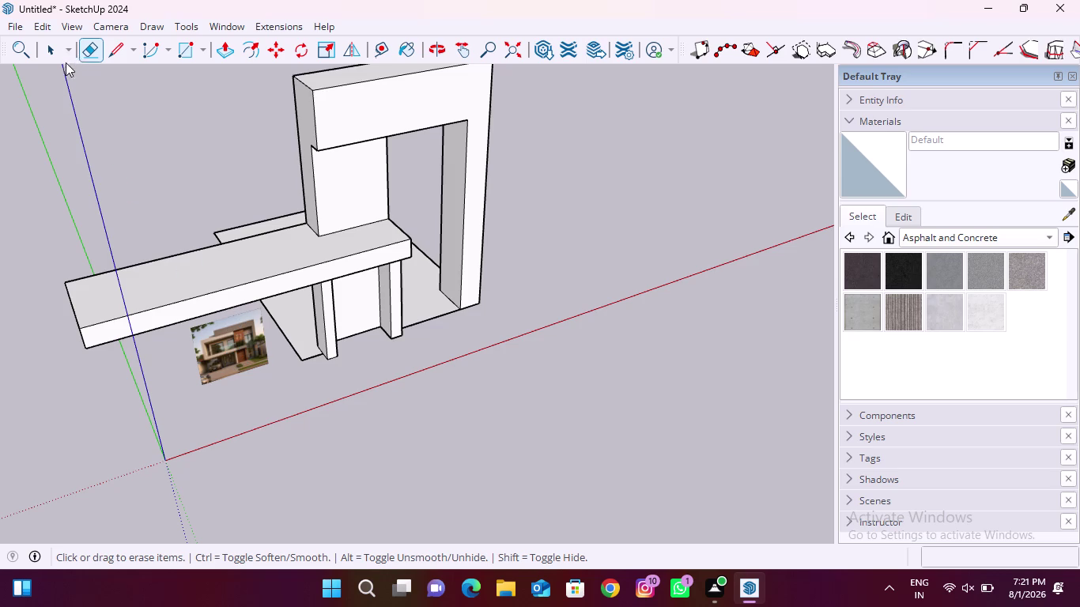
Extend the cantilevered beam's end face a little further outward.
click(216, 53)
scroll(up, 3)
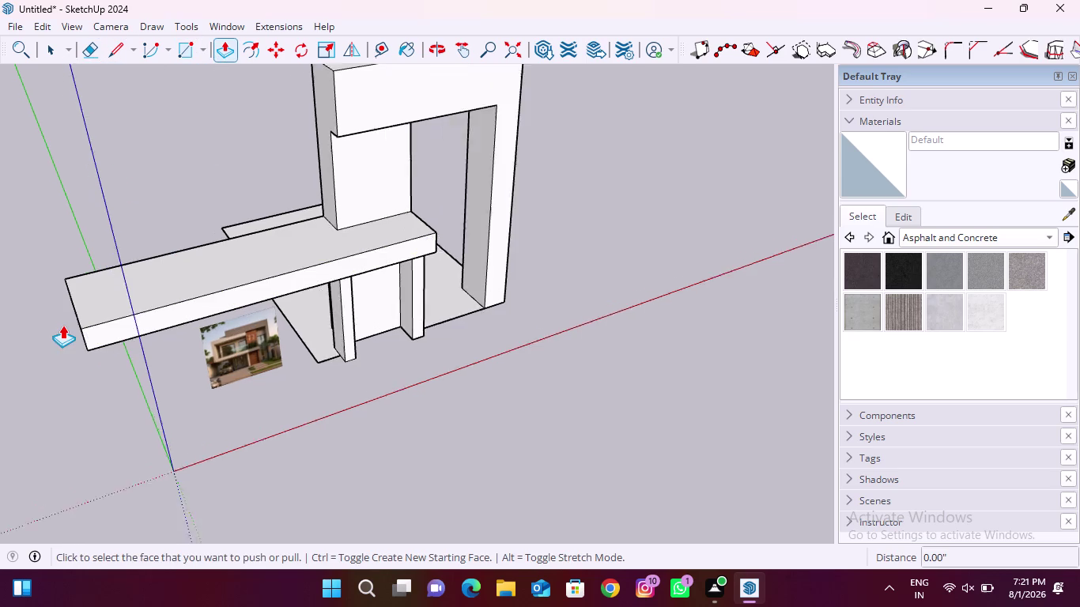
scroll(up, 3)
middle_drag(57, 342, 141, 310)
click(143, 328)
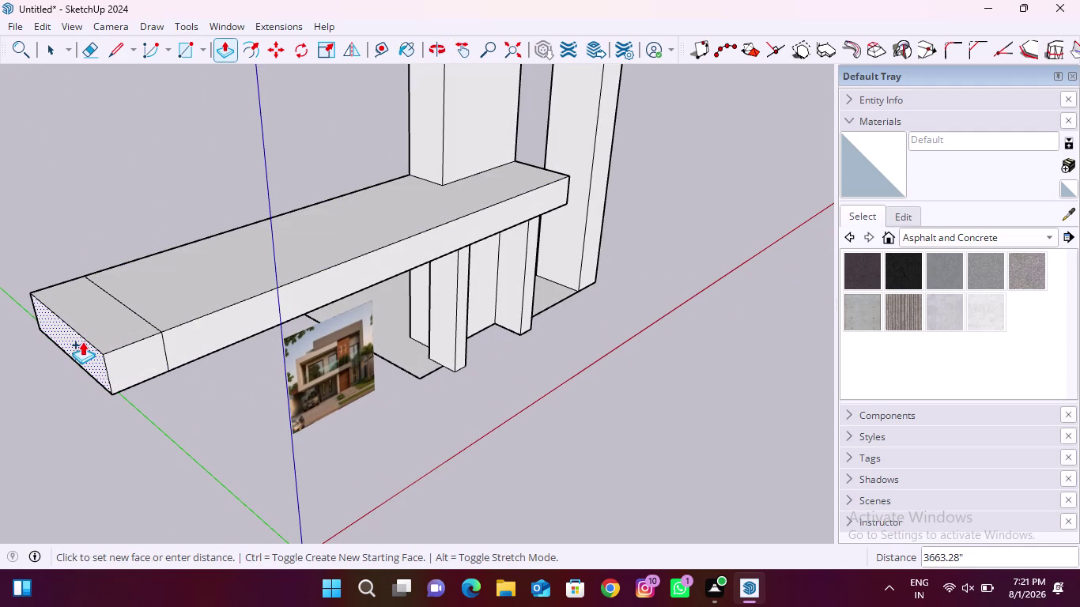
click(76, 343)
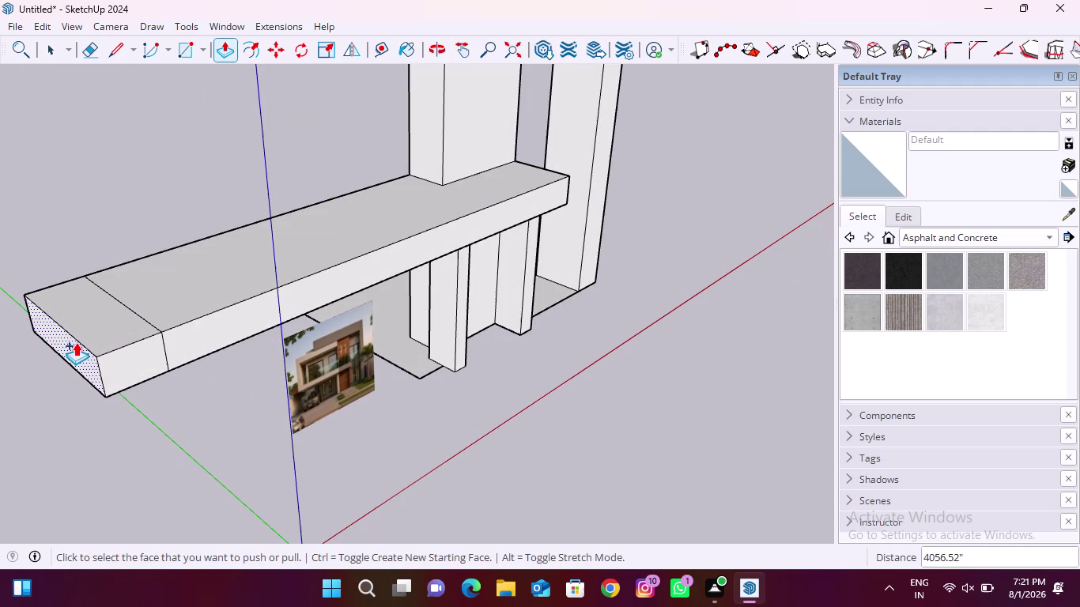
Pull the beam end's top face upward into an upstand.
click(99, 322)
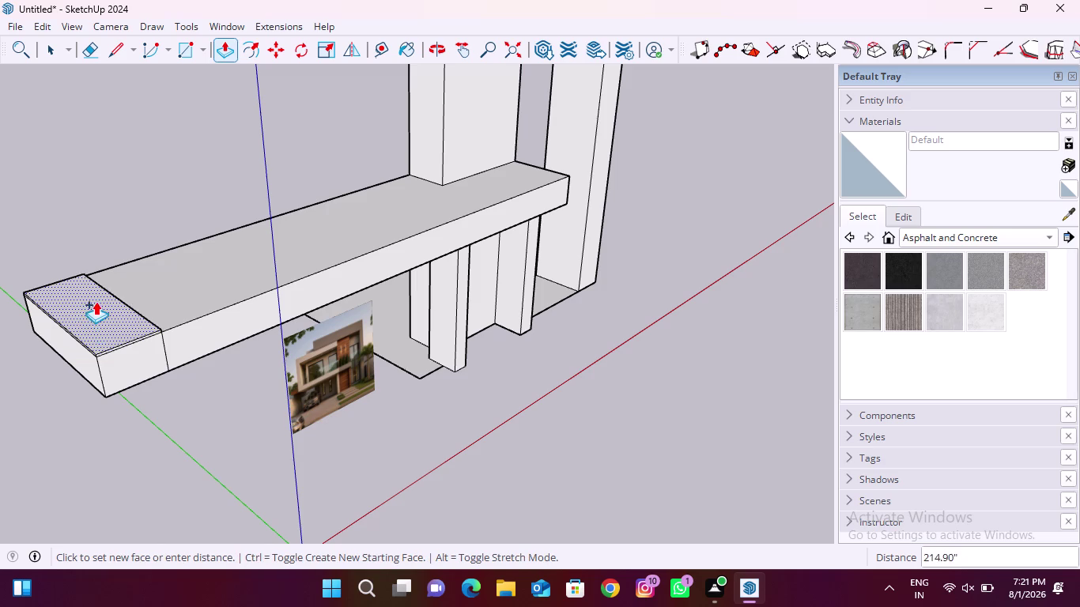
scroll(down, 3)
middle_drag(151, 300, 0, 344)
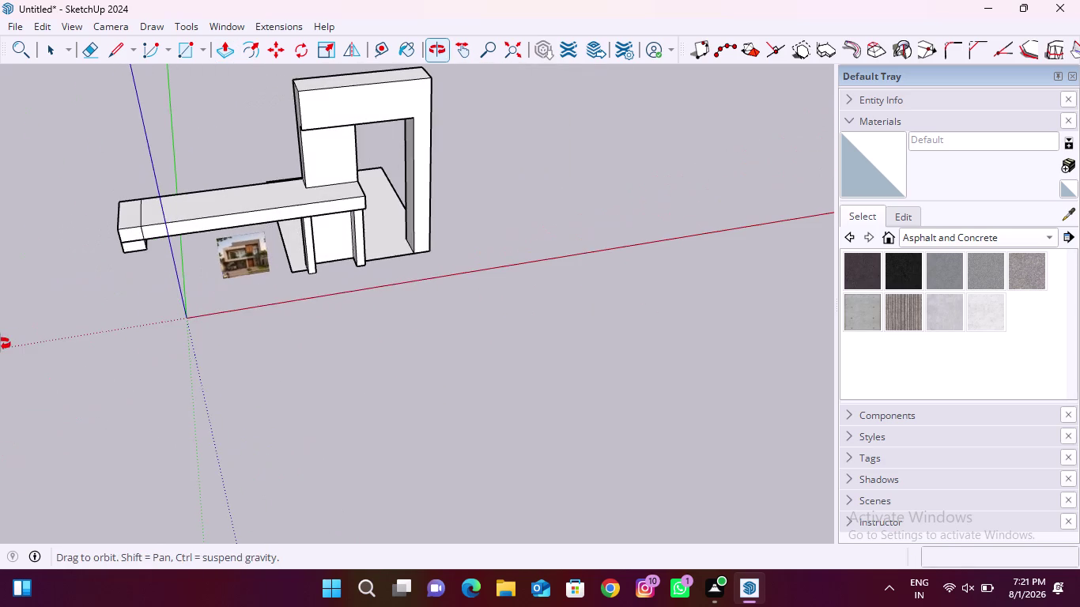
middle_drag(0, 344, 1, 344)
scroll(down, 3)
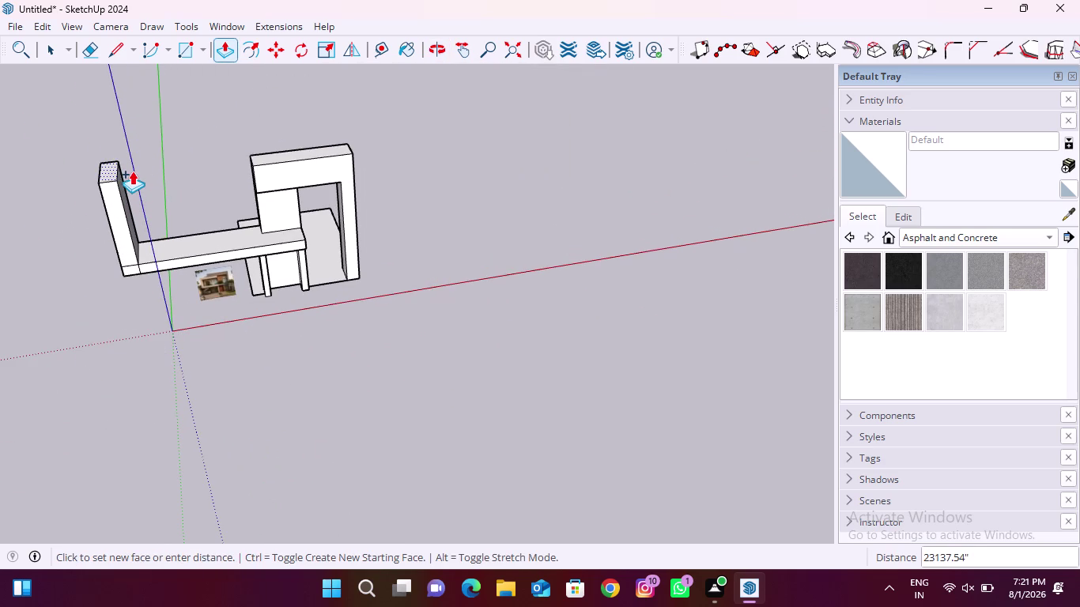
click(131, 175)
Raise the upstand's top face further to a taller height.
middle_drag(174, 318, 154, 202)
scroll(up, 3)
middle_drag(227, 265, 212, 285)
scroll(up, 3)
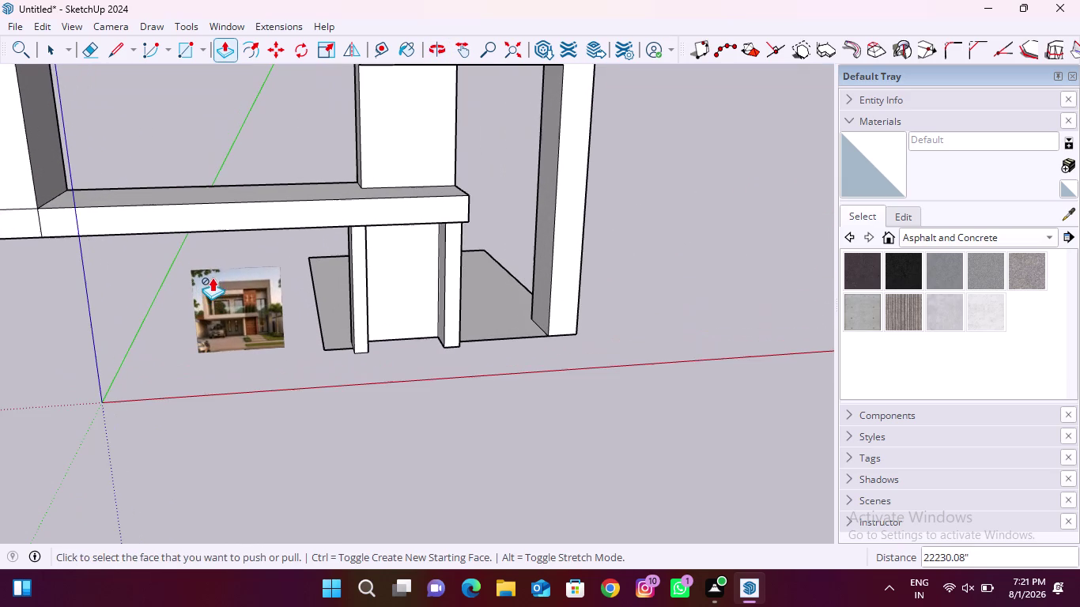
scroll(down, 3)
scroll(down, 3)
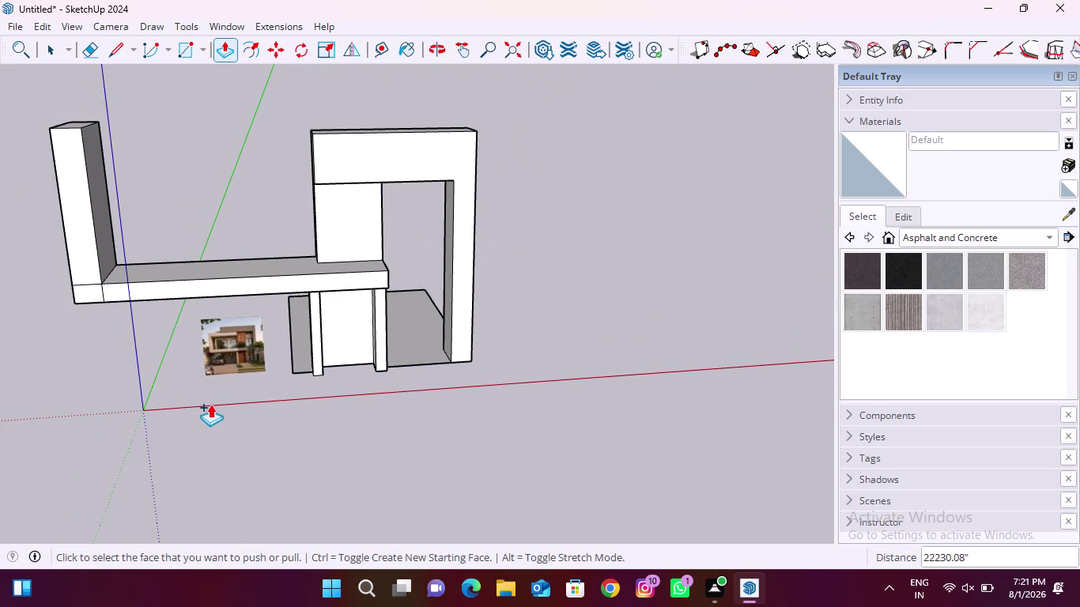
scroll(up, 3)
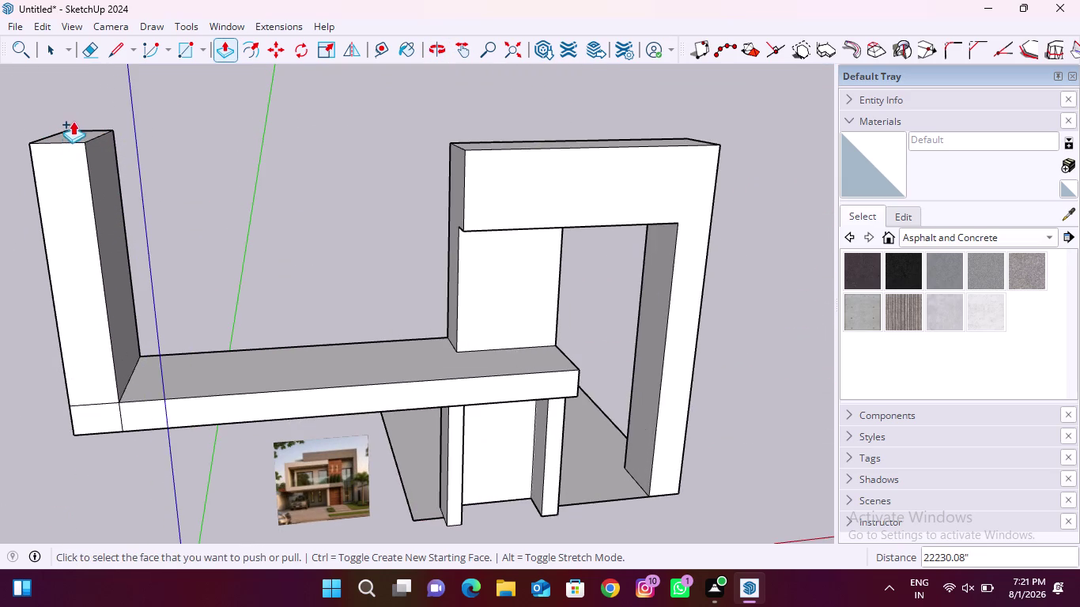
middle_drag(77, 123, 99, 262)
click(56, 254)
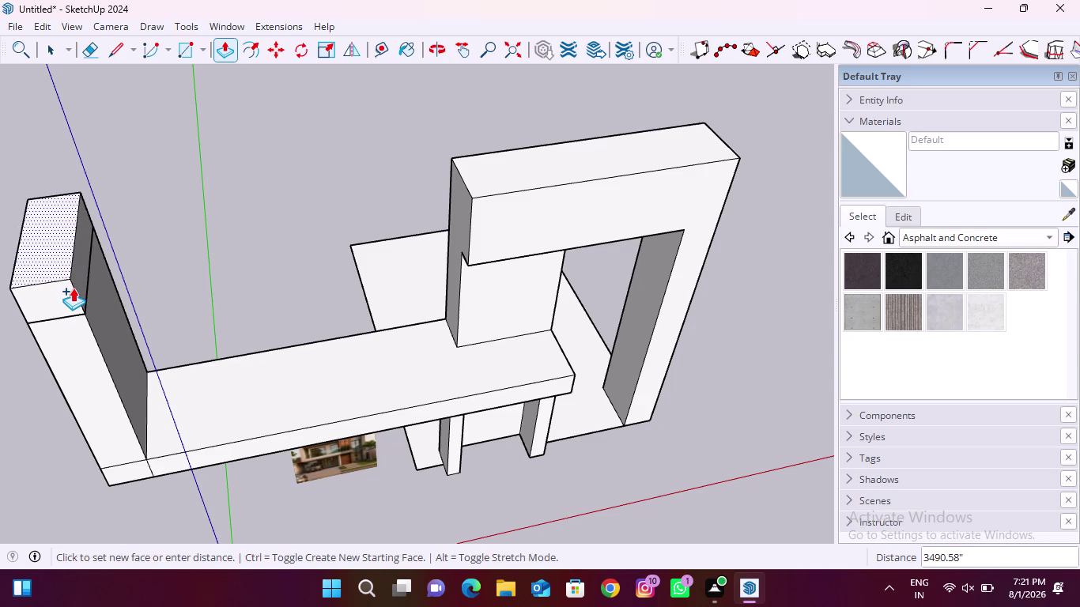
middle_drag(72, 288, 69, 169)
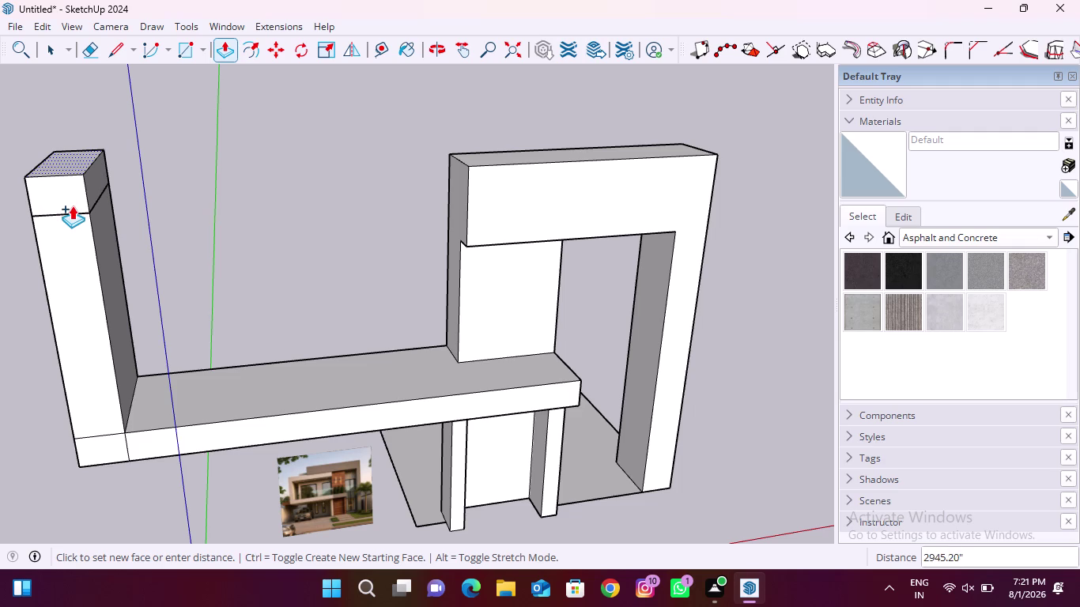
click(73, 210)
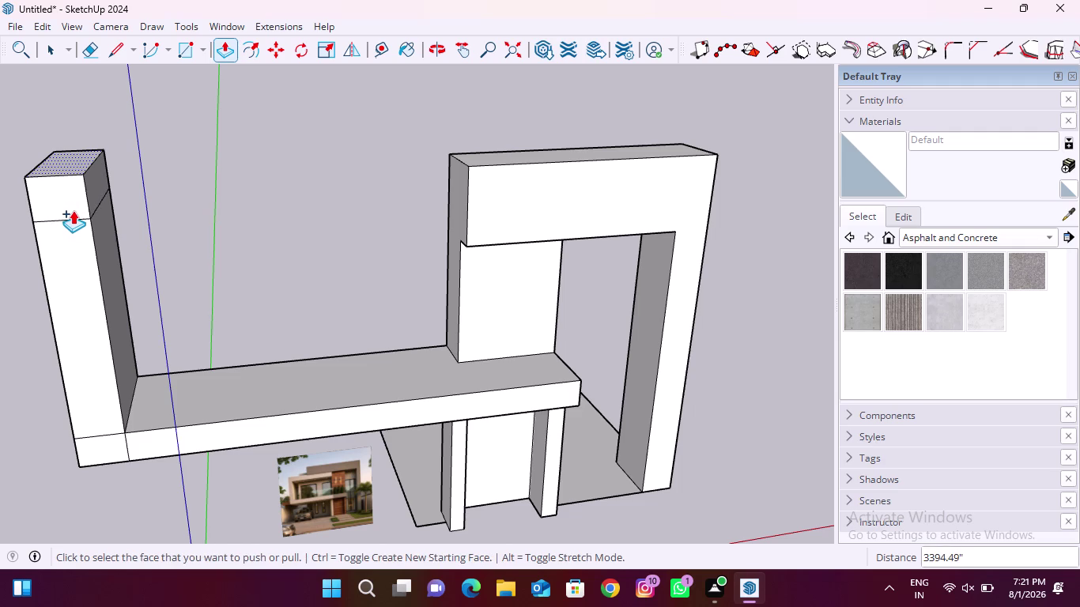
Pull the upstand's upper inner face across to meet the doorway frame as a top beam.
click(102, 175)
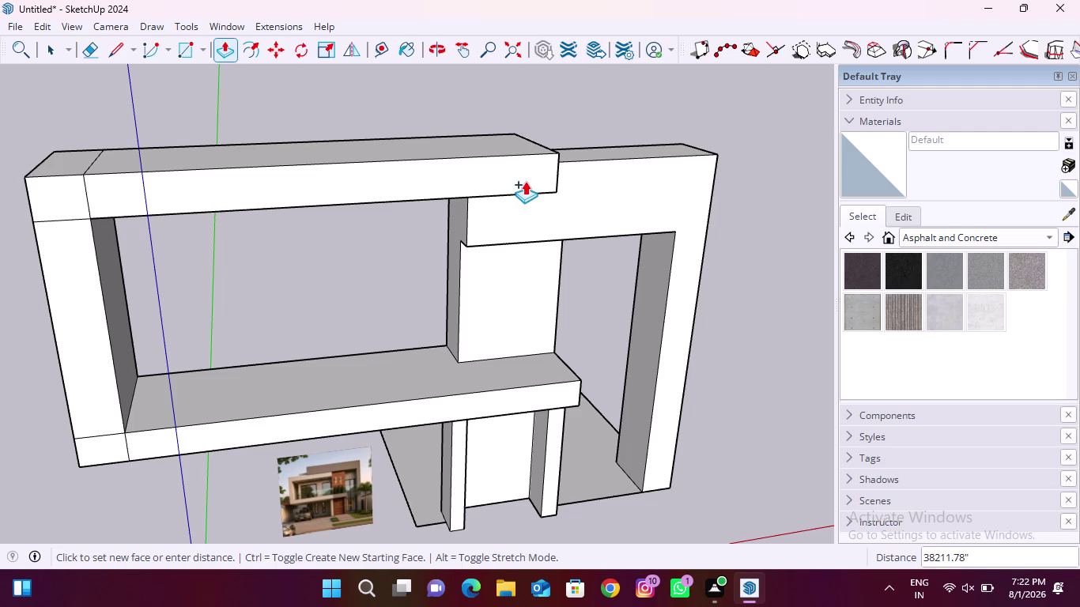
middle_drag(453, 198, 444, 198)
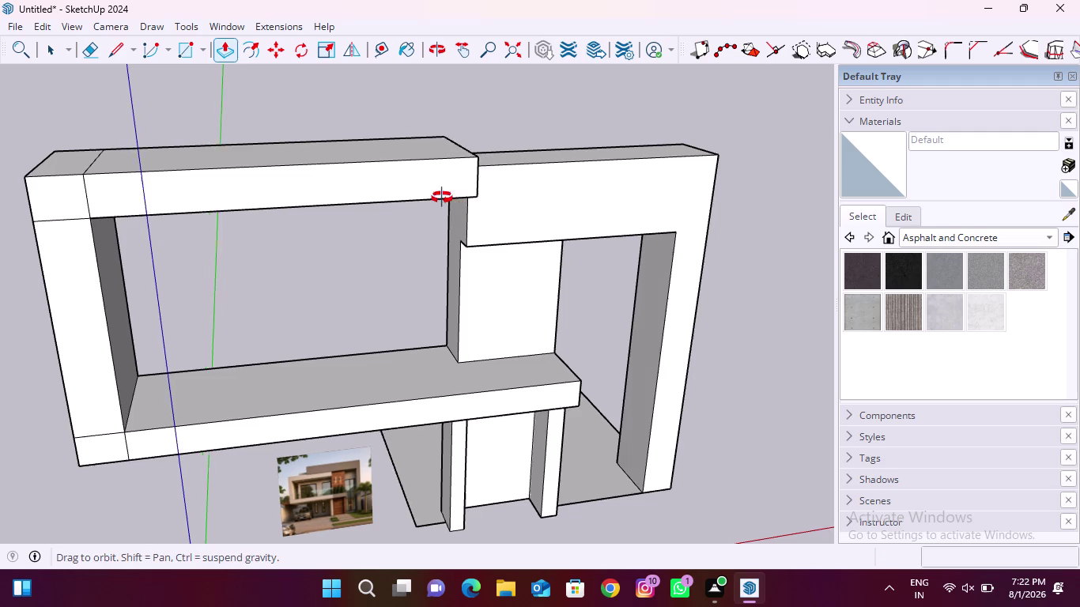
middle_drag(443, 198, 361, 188)
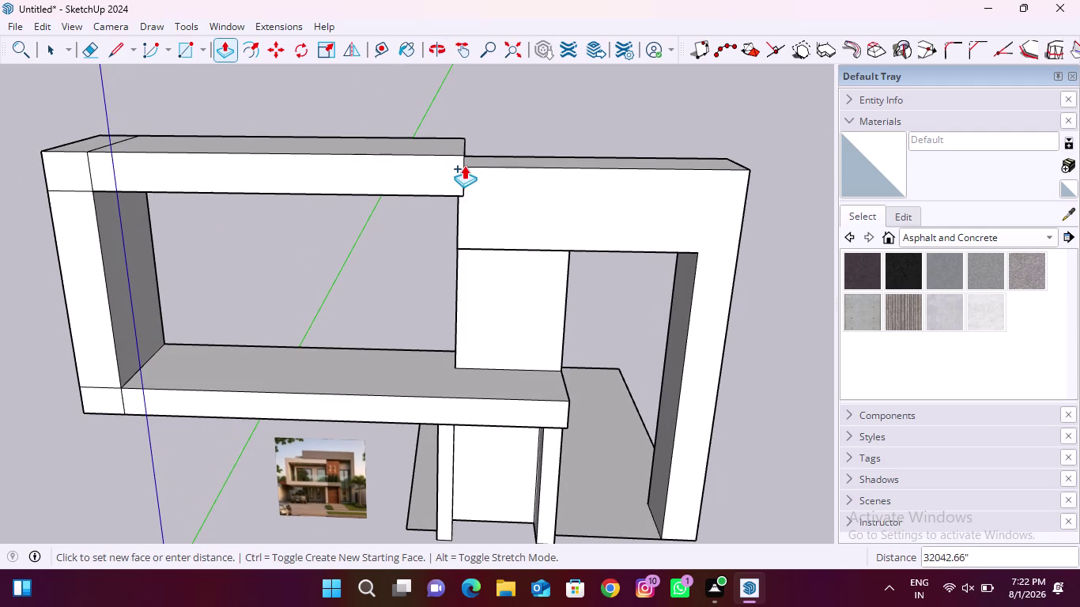
middle_drag(461, 163, 452, 186)
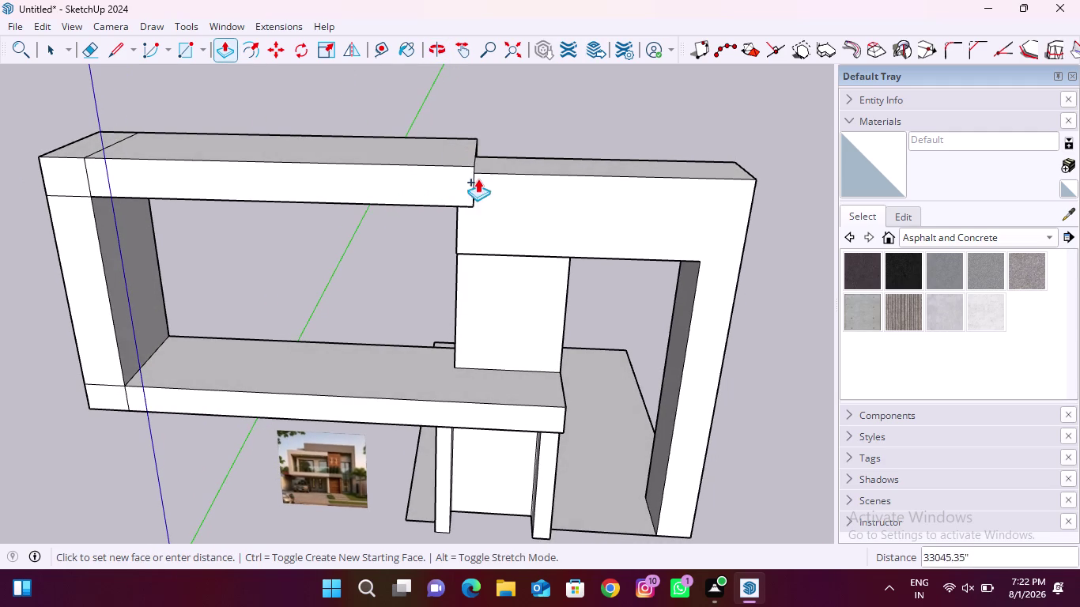
click(463, 252)
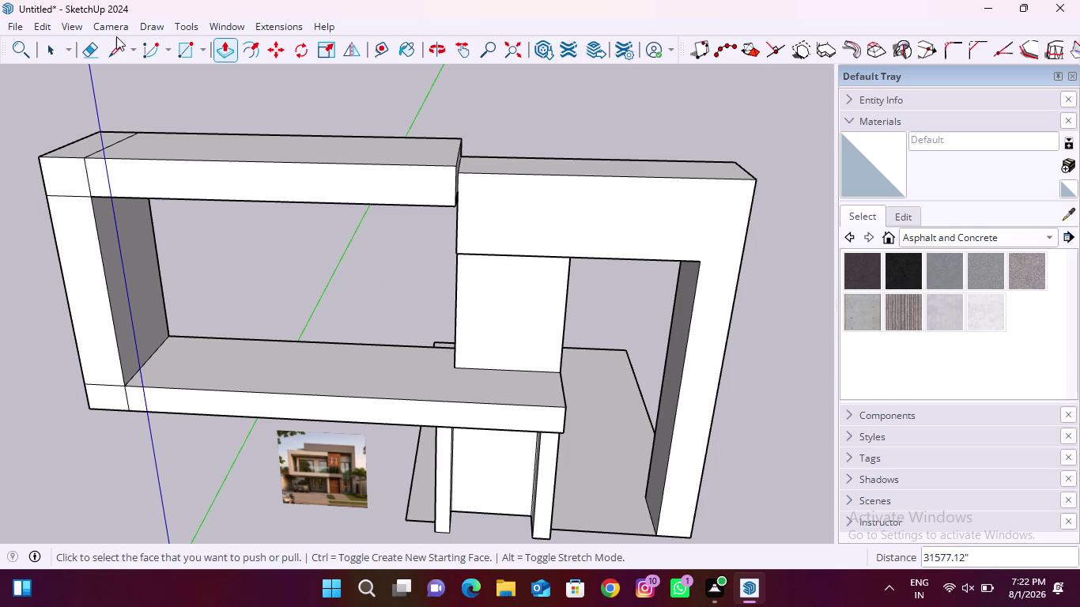
Erase the stray edges on the upstand and where it joins the top beam.
click(95, 41)
scroll(up, 3)
drag(78, 193, 77, 213)
drag(72, 188, 129, 178)
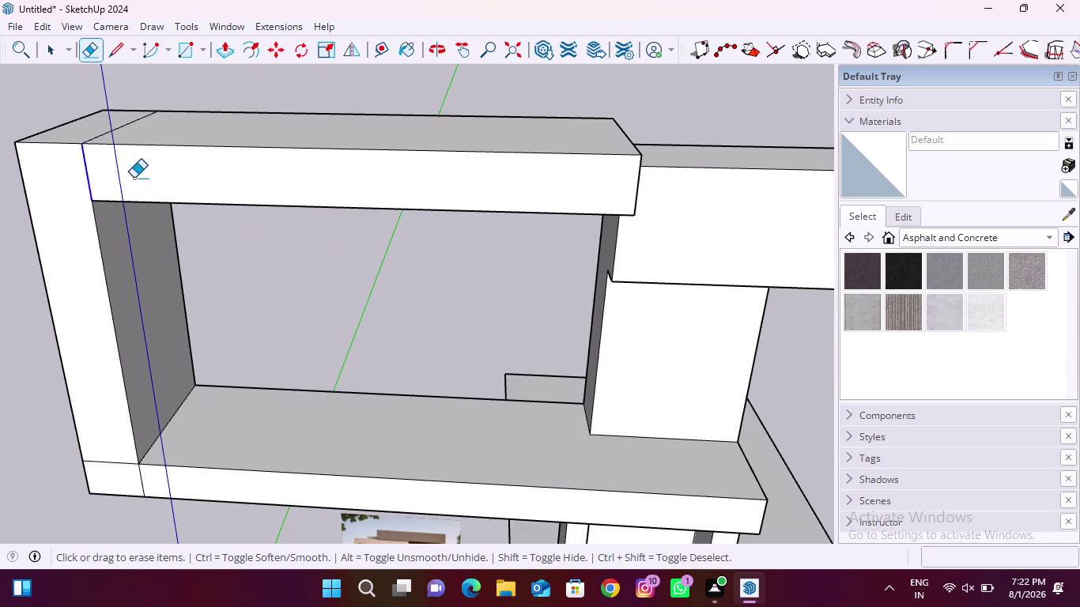
drag(128, 178, 144, 178)
scroll(down, 3)
scroll(up, 3)
drag(136, 354, 146, 386)
drag(184, 397, 189, 399)
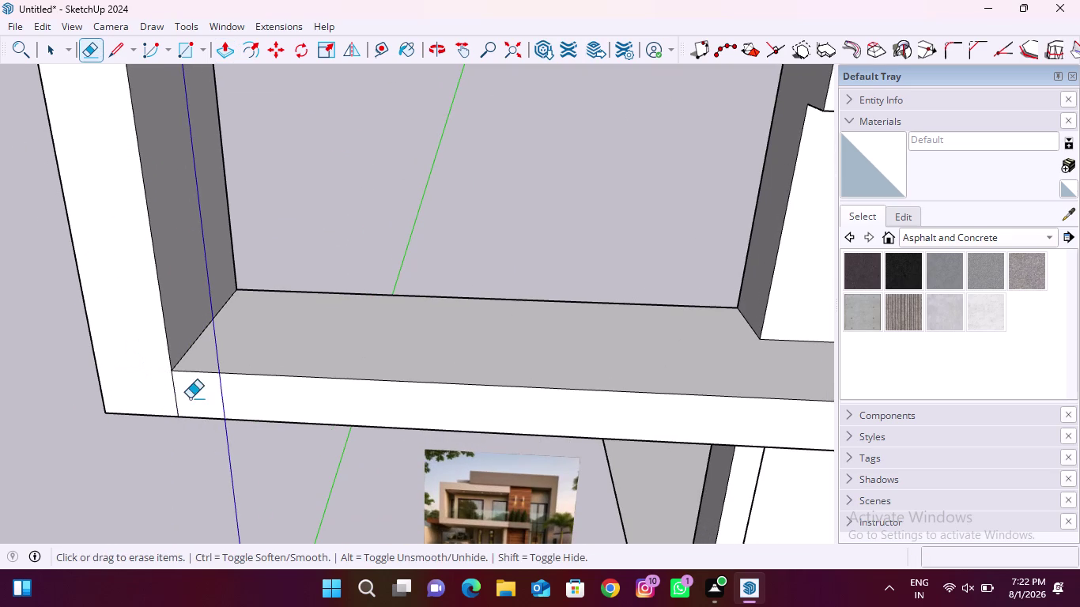
drag(189, 398, 193, 398)
drag(159, 387, 188, 390)
scroll(down, 3)
Erase the remaining stray edges around the model and the seam lines at the upstand base.
middle_drag(76, 358, 366, 358)
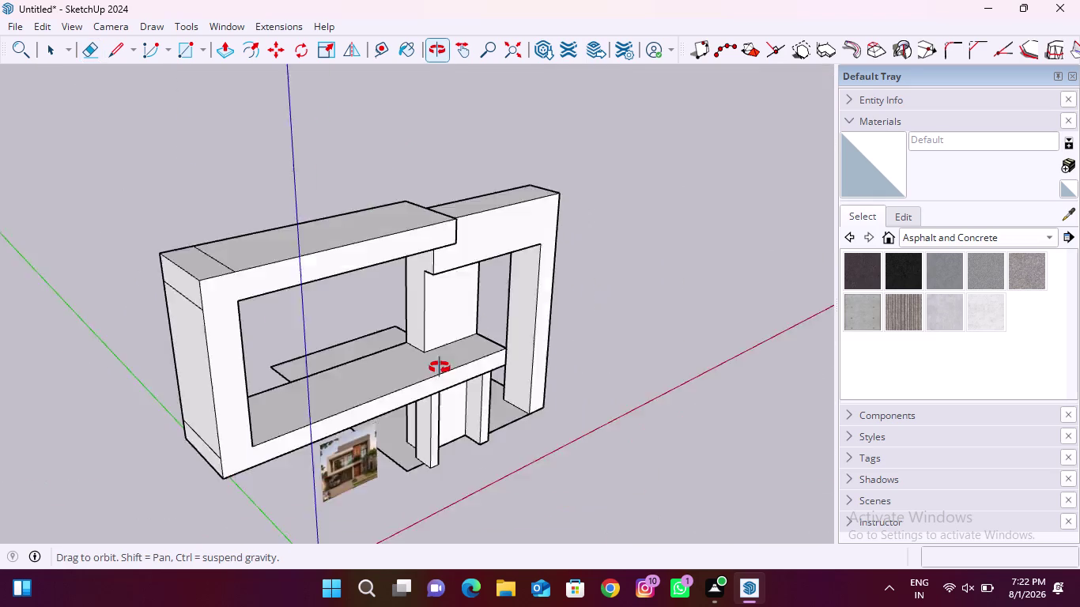
middle_drag(366, 359, 663, 362)
drag(558, 321, 544, 356)
drag(516, 475, 520, 491)
drag(503, 279, 508, 291)
middle_drag(475, 313, 485, 310)
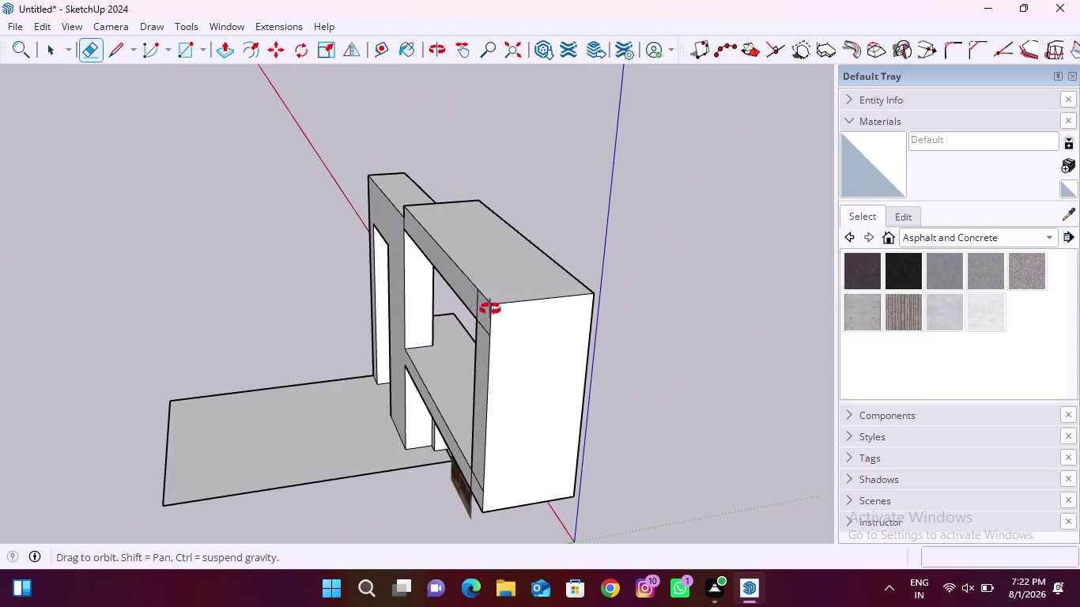
middle_drag(485, 311, 637, 285)
drag(619, 270, 614, 295)
drag(599, 418, 599, 422)
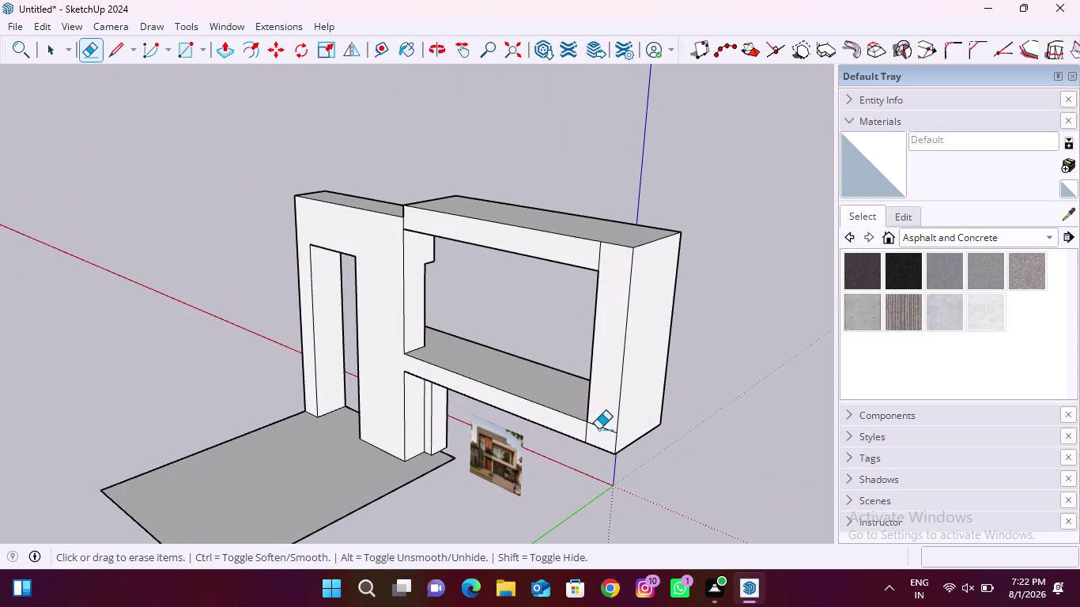
drag(599, 422, 598, 435)
drag(595, 435, 579, 434)
drag(603, 260, 586, 255)
Erase all leftover lines across the upstand's end face.
scroll(down, 3)
middle_drag(627, 428, 440, 87)
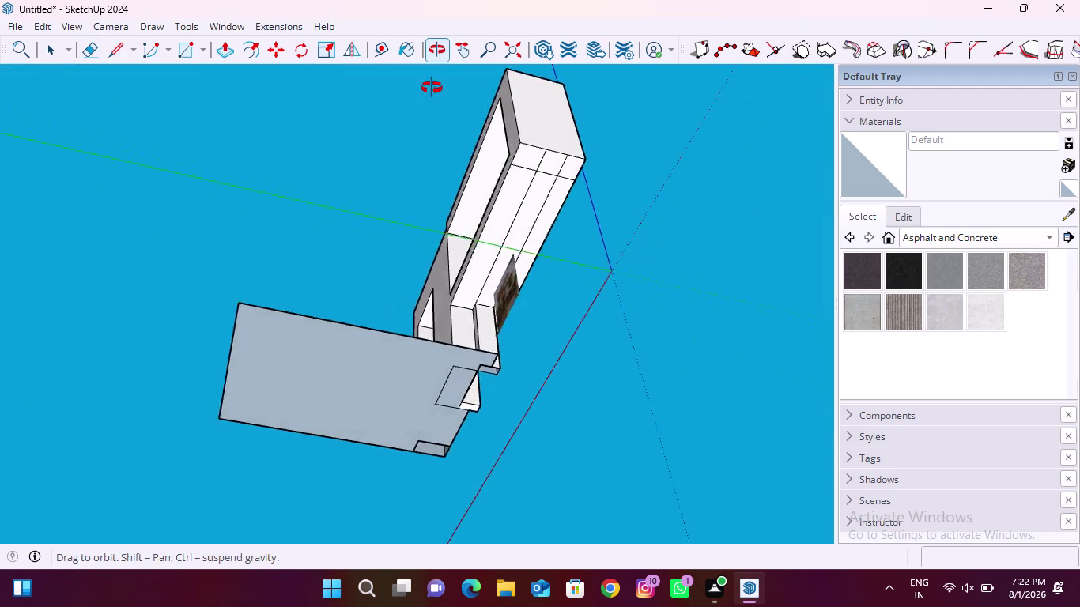
middle_drag(439, 87, 413, 88)
scroll(up, 3)
drag(500, 156, 472, 160)
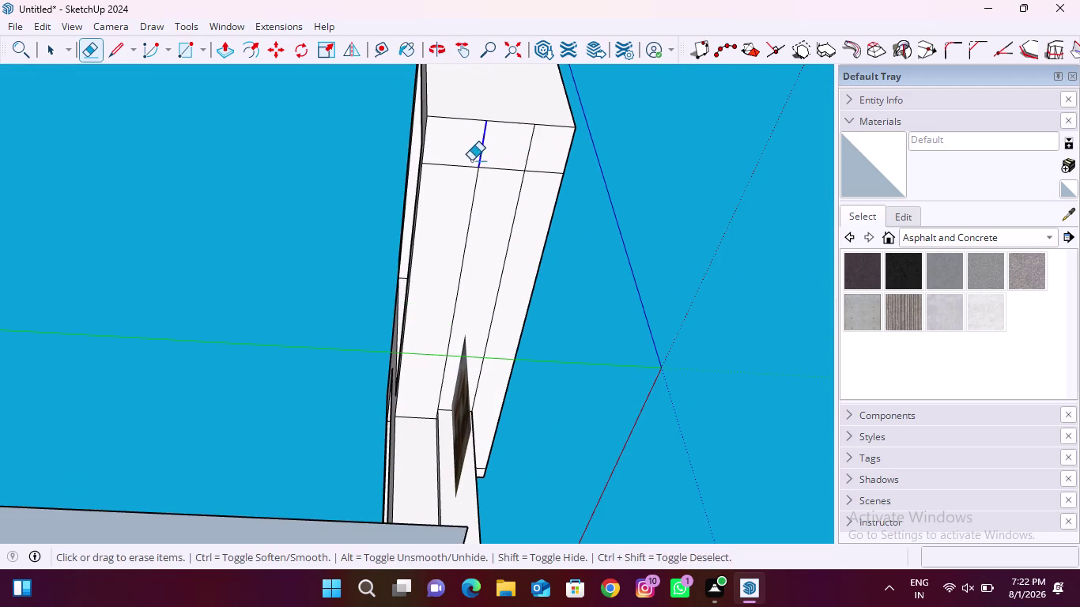
drag(472, 161, 471, 161)
drag(471, 161, 470, 186)
drag(468, 189, 500, 203)
drag(510, 198, 527, 195)
click(532, 173)
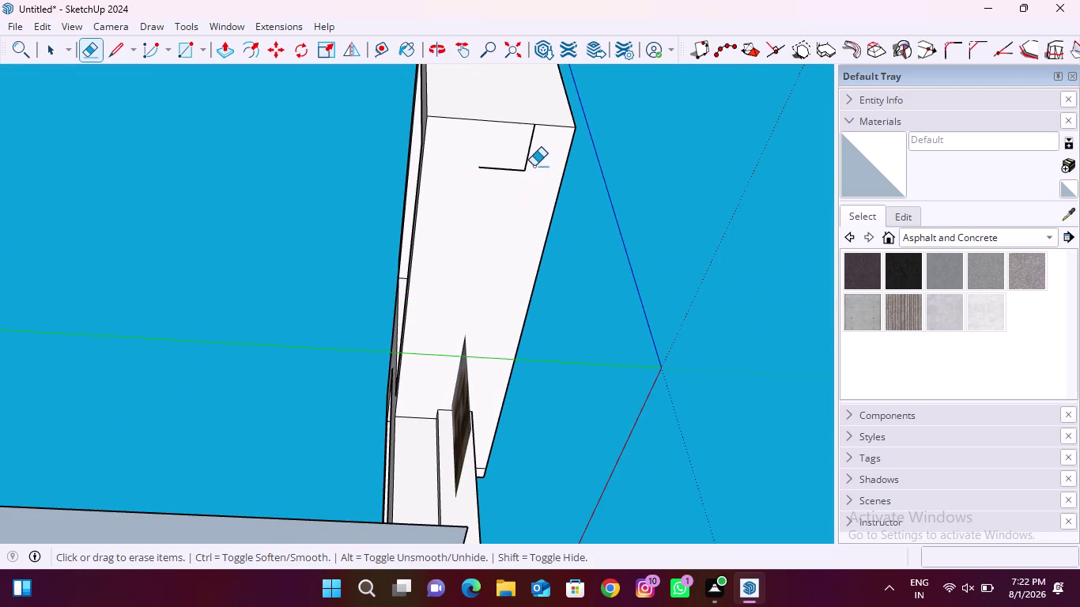
drag(525, 158, 510, 156)
drag(509, 157, 511, 182)
scroll(down, 3)
Orbit back to the front to inspect the cleaned-up upper opening.
middle_drag(518, 174, 498, 221)
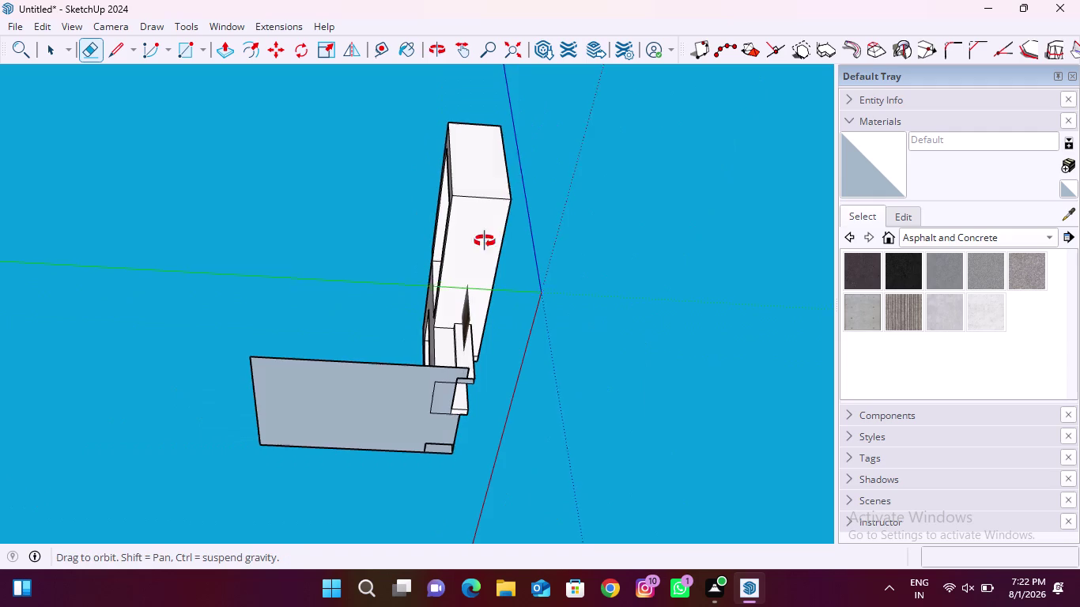
middle_drag(497, 220, 182, 468)
middle_drag(484, 287, 393, 313)
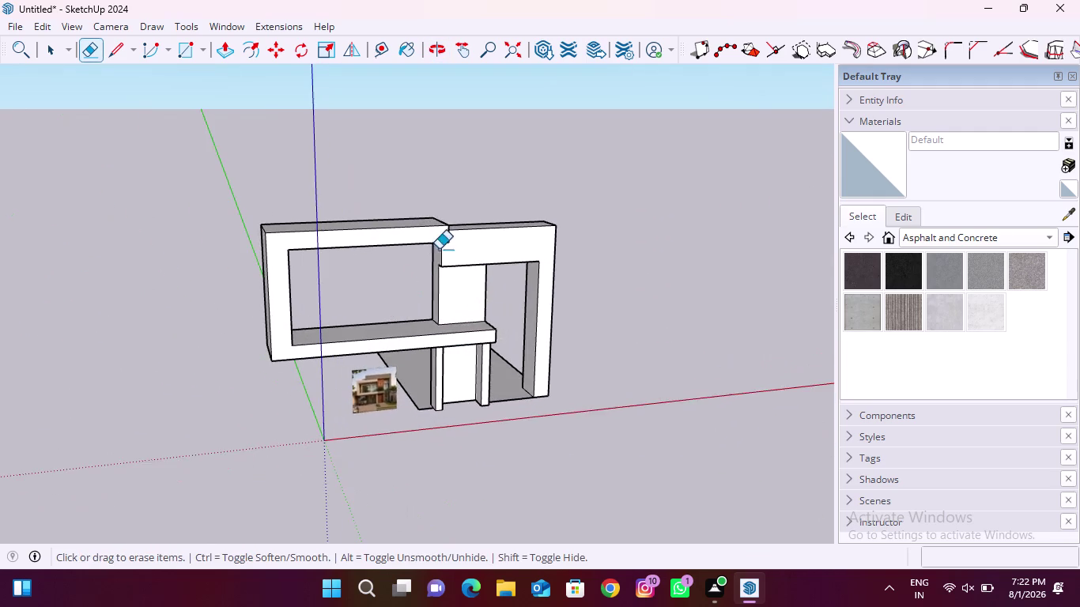
scroll(up, 3)
scroll(up, 3)
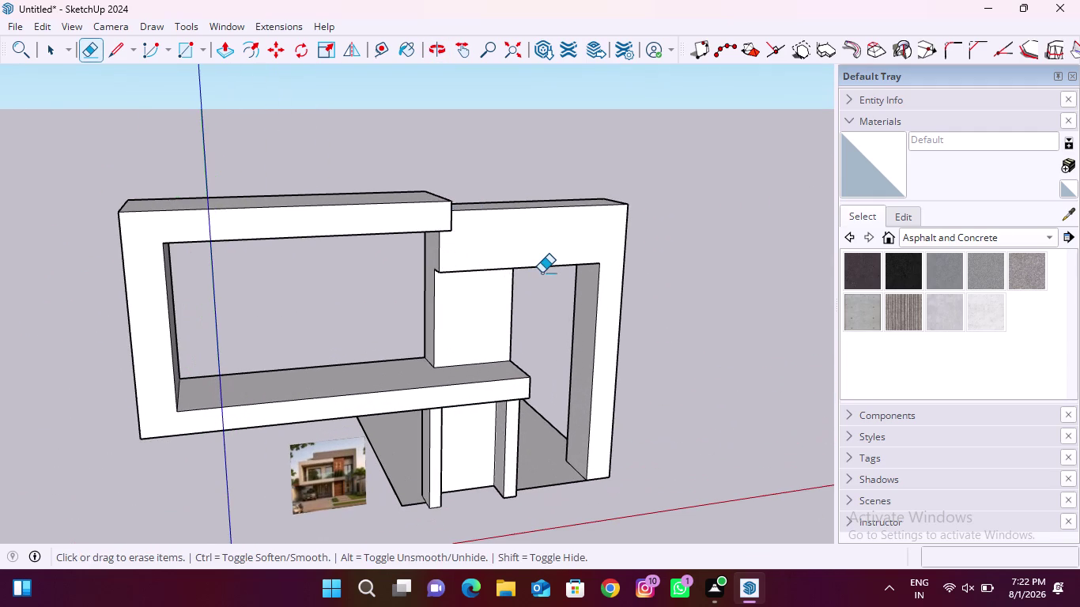
middle_drag(424, 279, 423, 276)
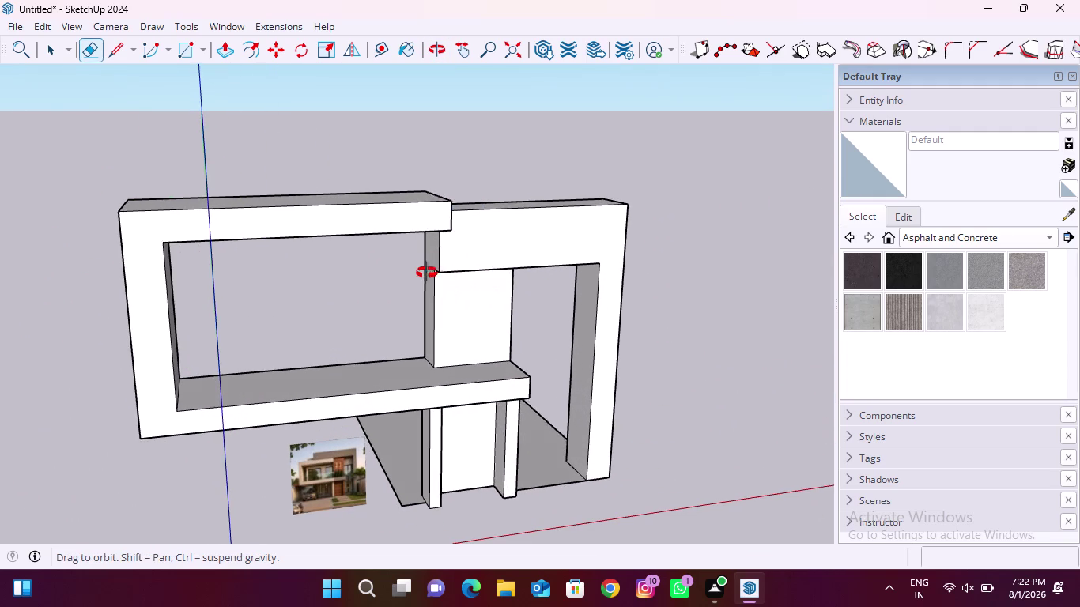
middle_drag(423, 276, 493, 220)
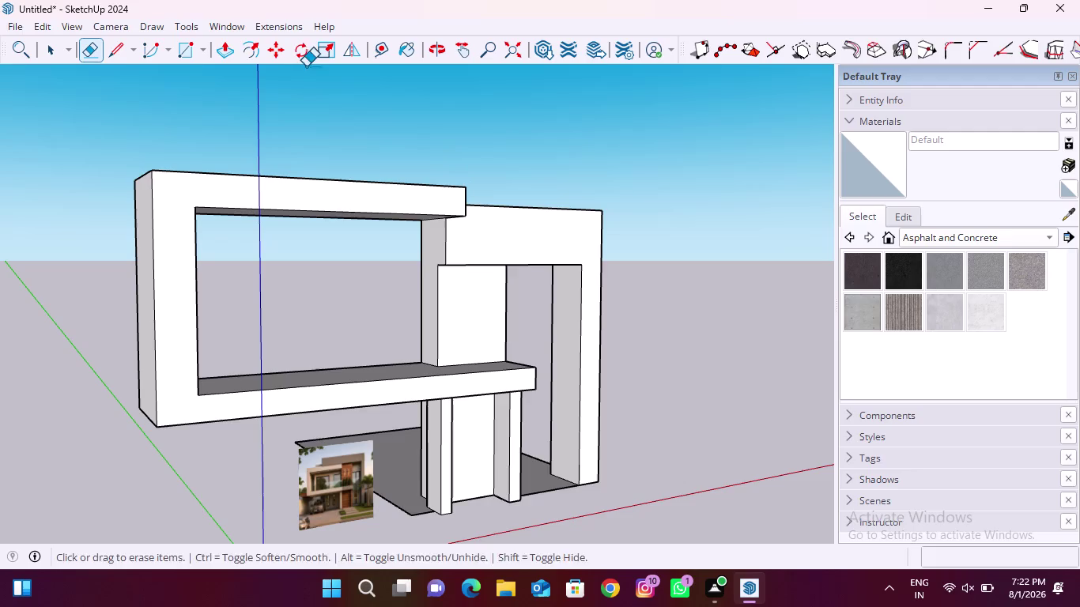
click(224, 48)
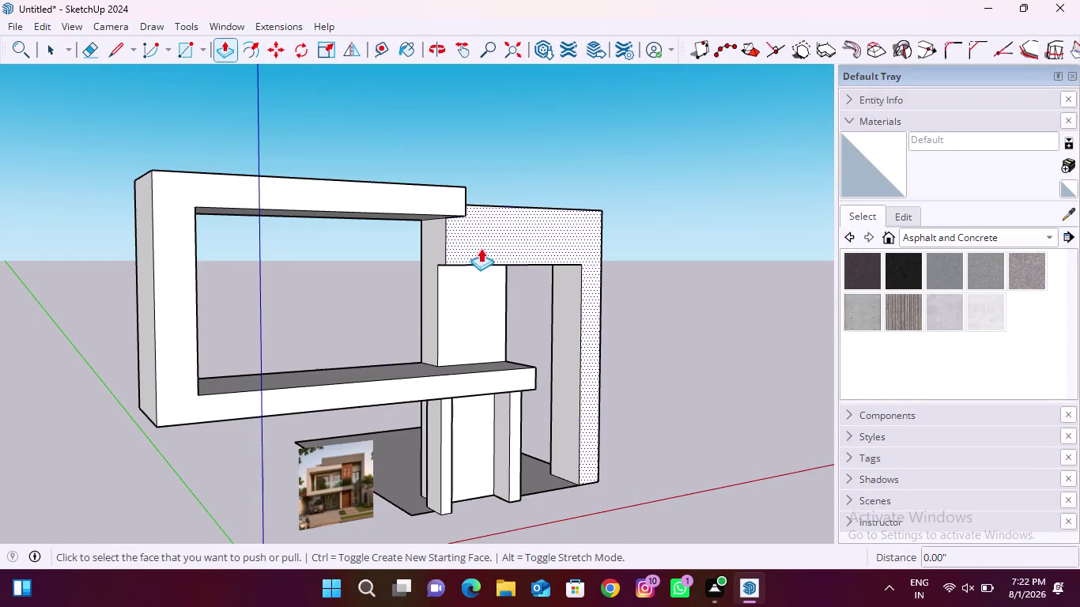
Start a vertical edge at the beam's end corner and orbit closer to the frame joint.
click(121, 51)
scroll(up, 3)
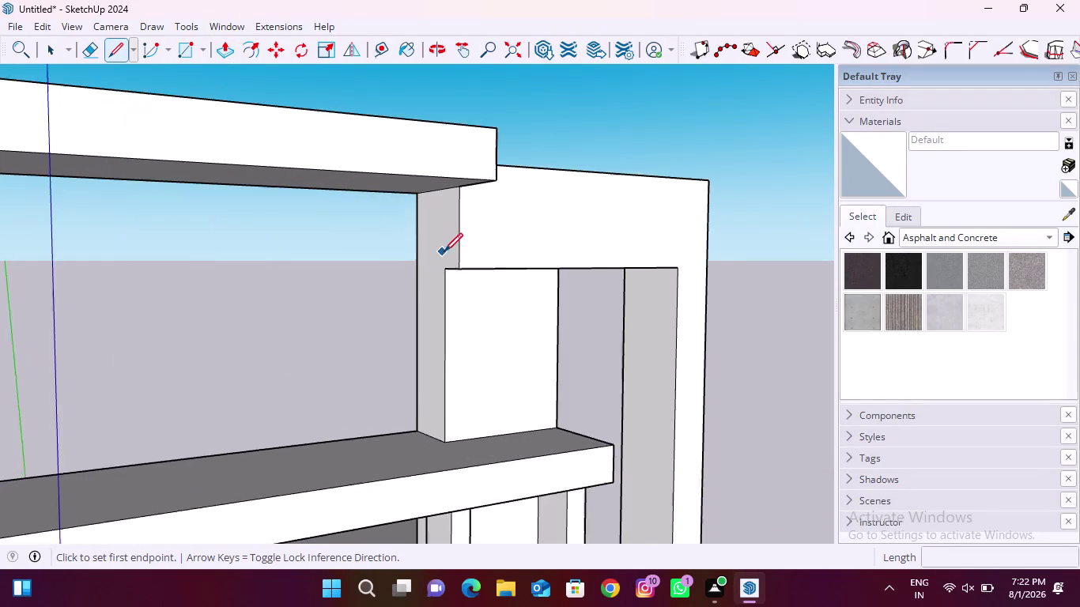
click(451, 269)
scroll(down, 3)
middle_drag(487, 184, 355, 357)
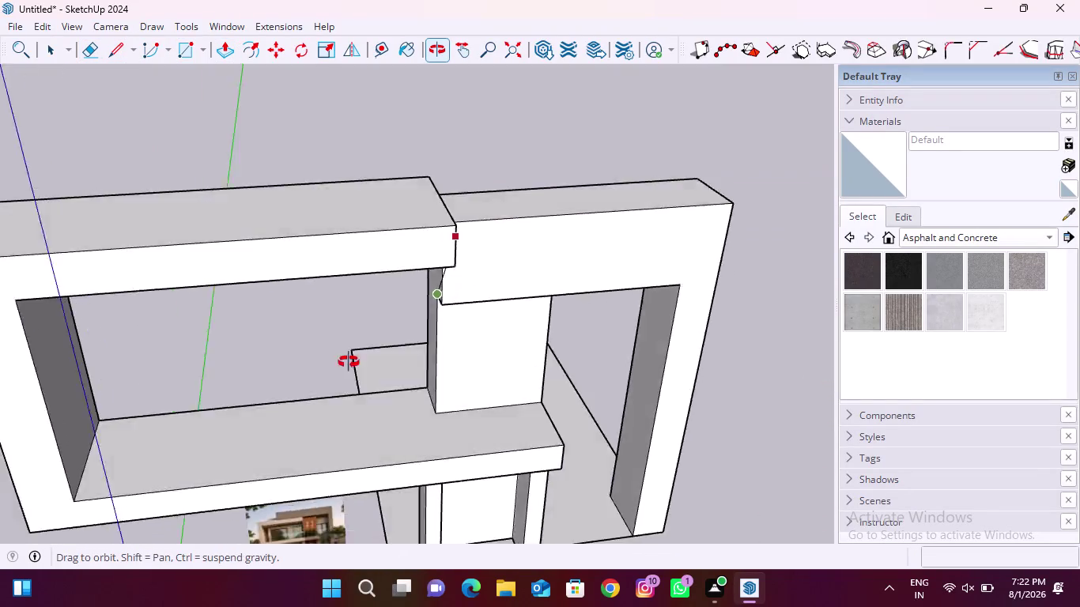
middle_drag(355, 356, 285, 399)
scroll(up, 3)
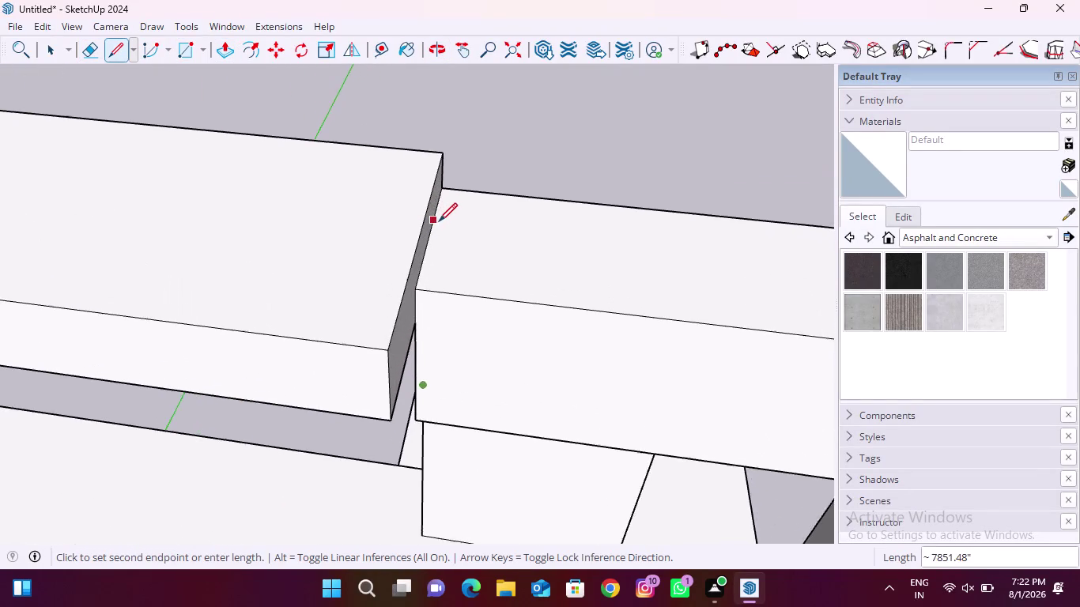
scroll(up, 3)
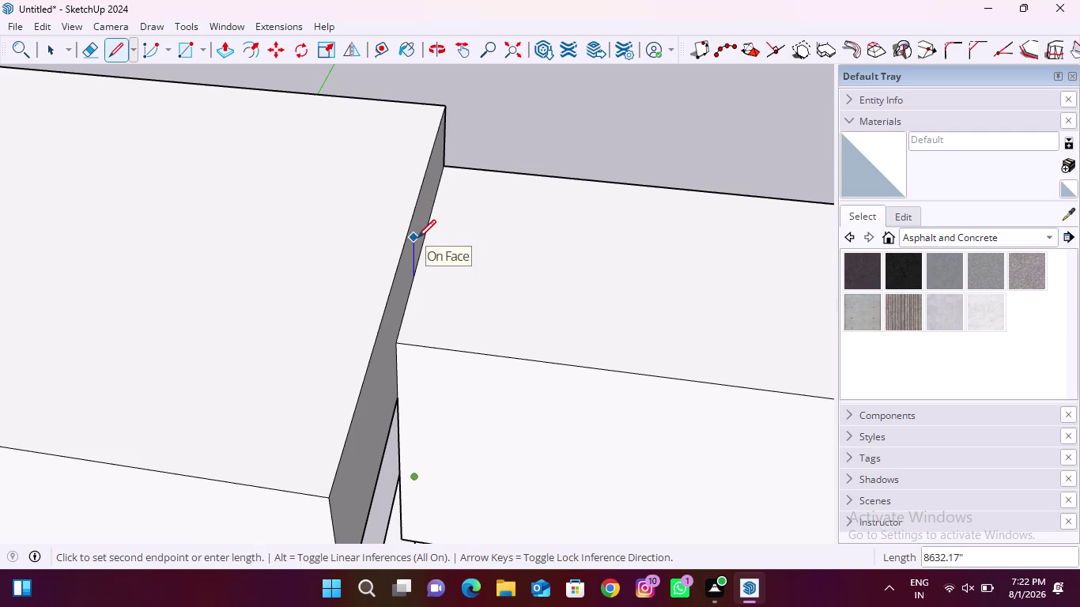
Finish the edge on the frame's side face and orbit around the beam joint to check it.
middle_click(418, 238)
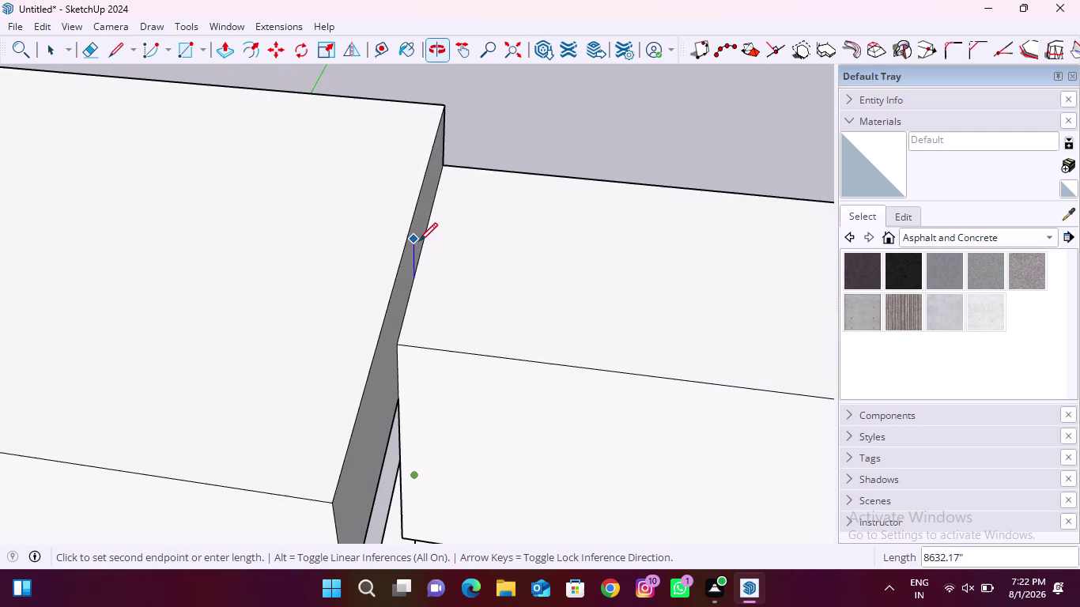
key(Up)
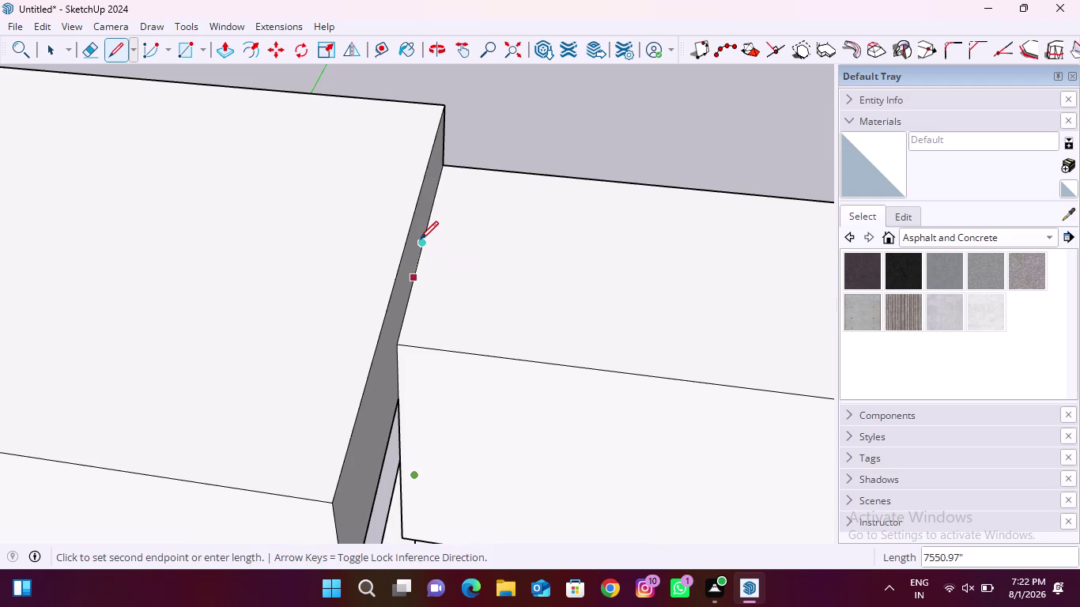
click(419, 283)
scroll(down, 3)
middle_drag(414, 465, 583, 284)
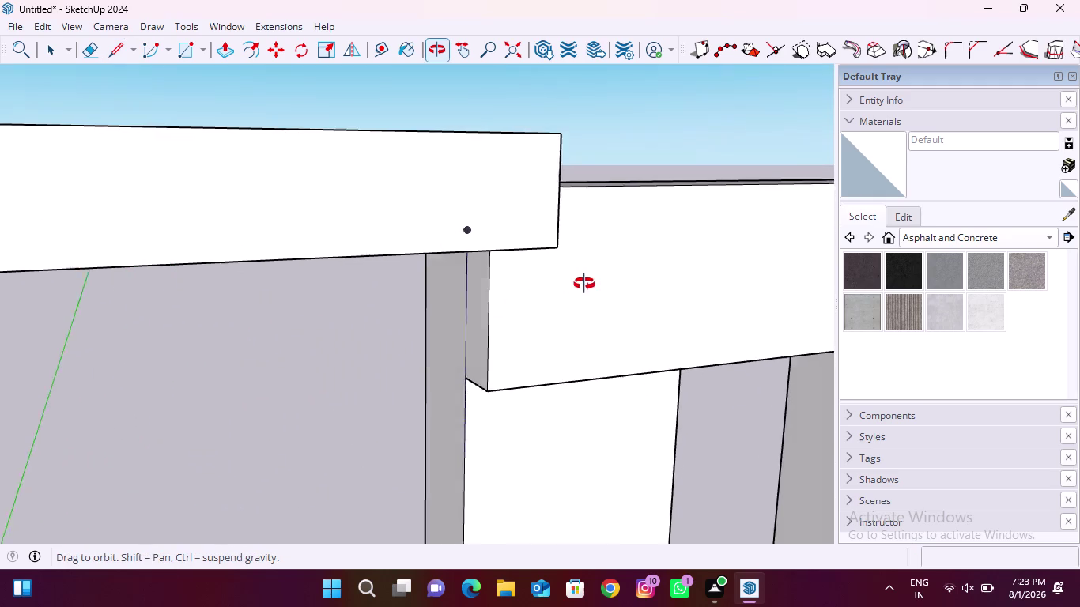
middle_drag(583, 284, 592, 284)
key(Escape)
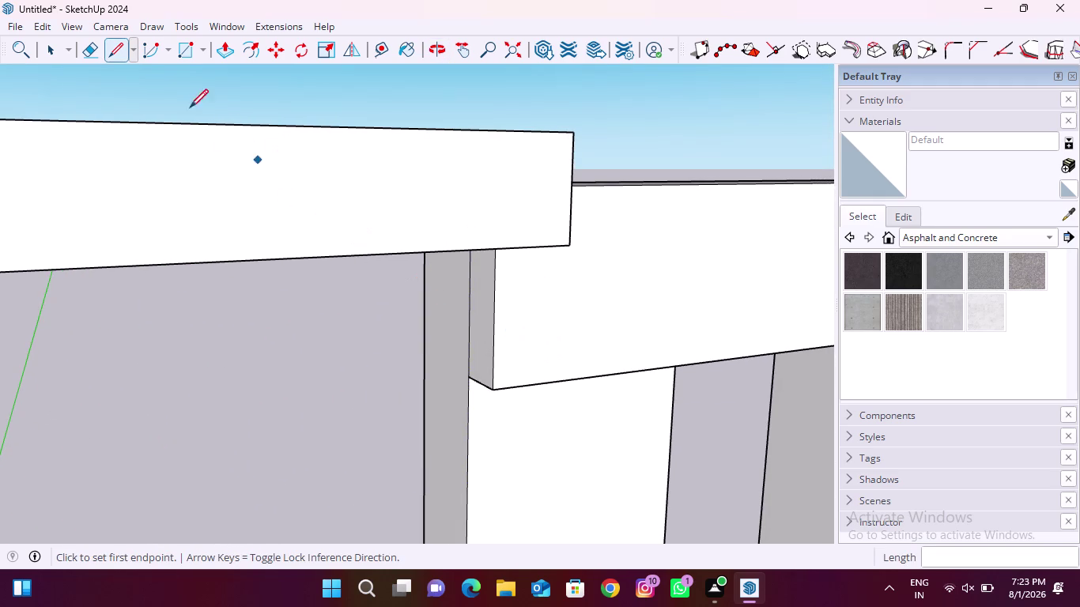
click(223, 53)
Push/Pull the thin strip beside the beam end and the panel above the opening into place.
click(482, 306)
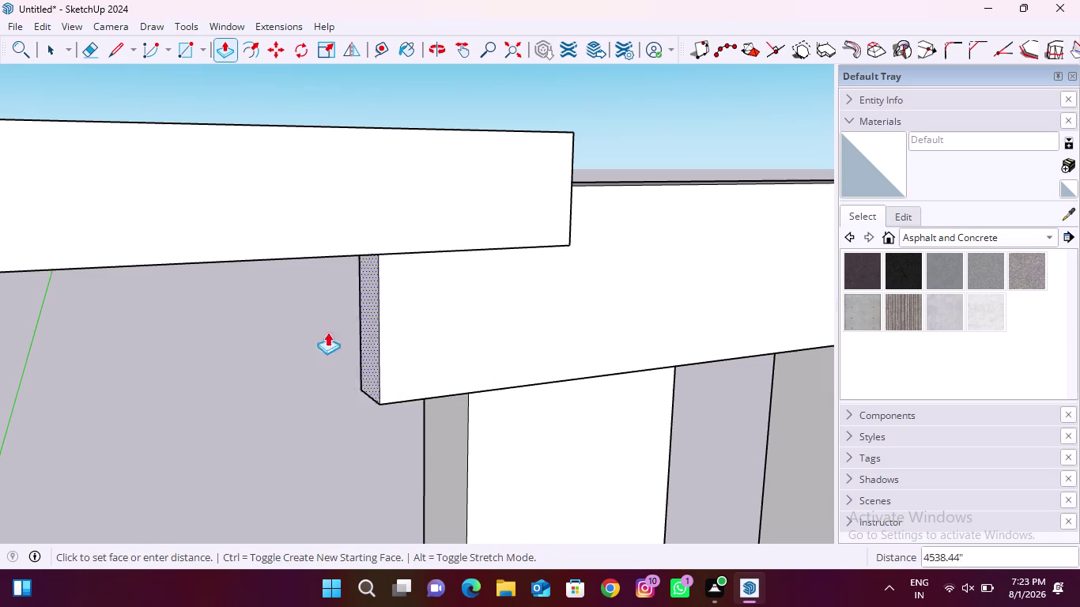
scroll(down, 3)
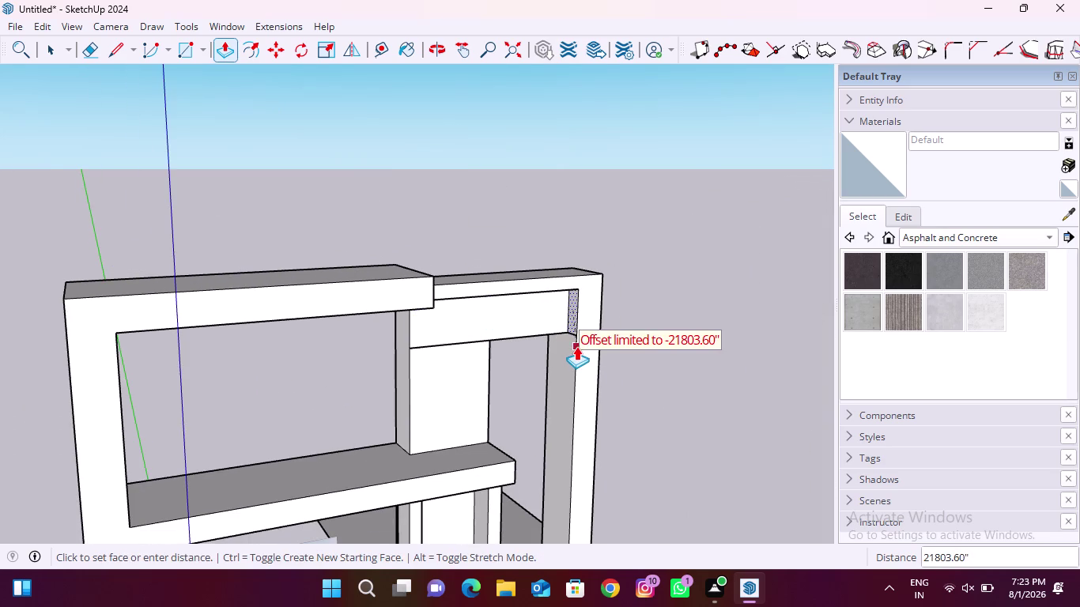
click(577, 346)
middle_drag(444, 332, 438, 298)
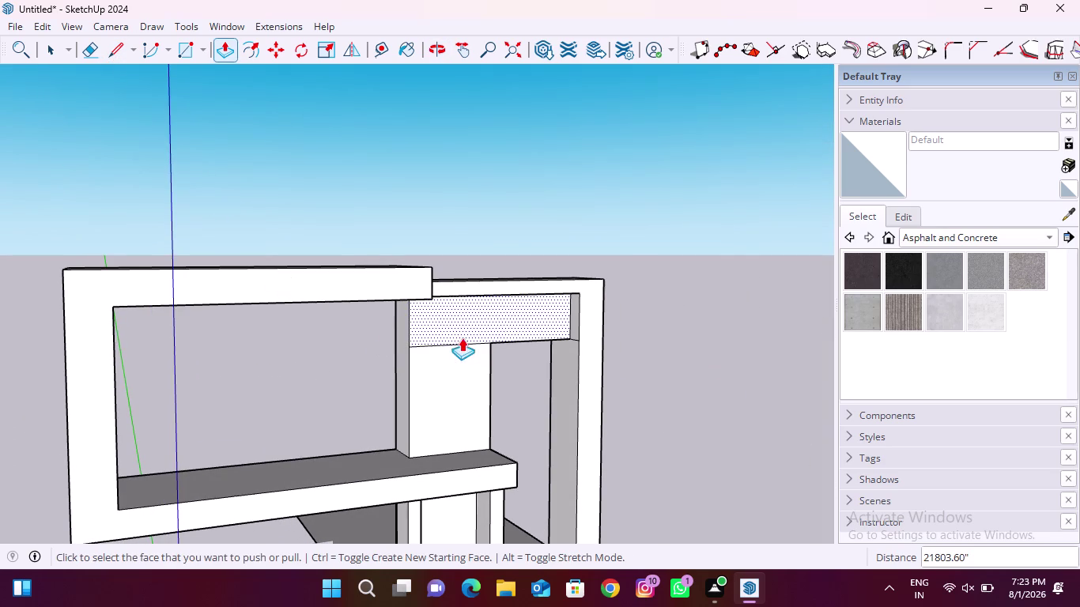
click(117, 42)
middle_drag(537, 378, 454, 309)
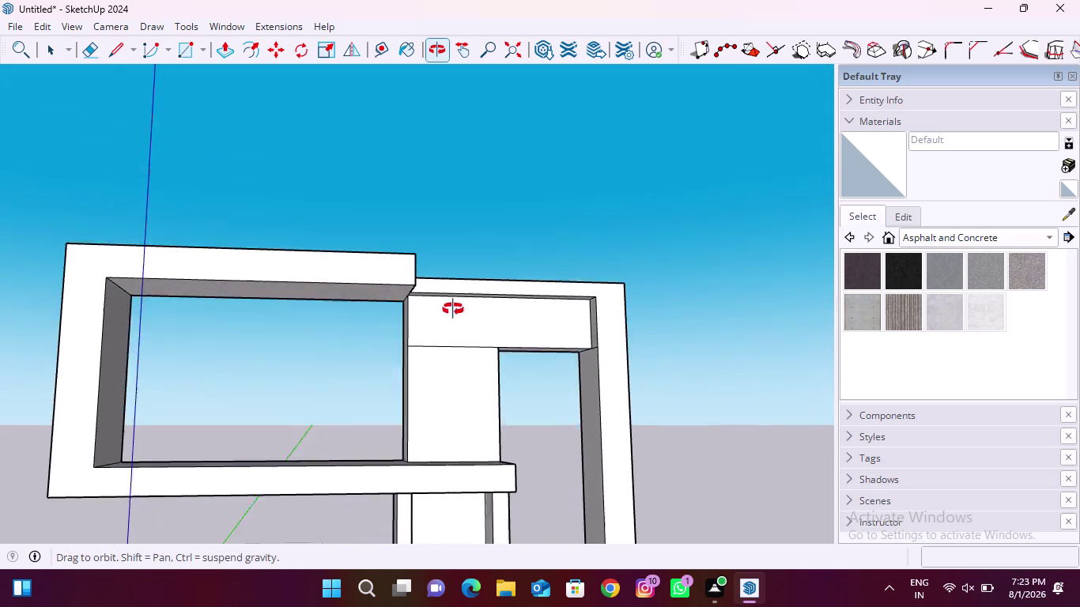
Draw a vertical edge across the upper panel in line with the column.
middle_drag(454, 309, 452, 309)
scroll(up, 3)
click(488, 363)
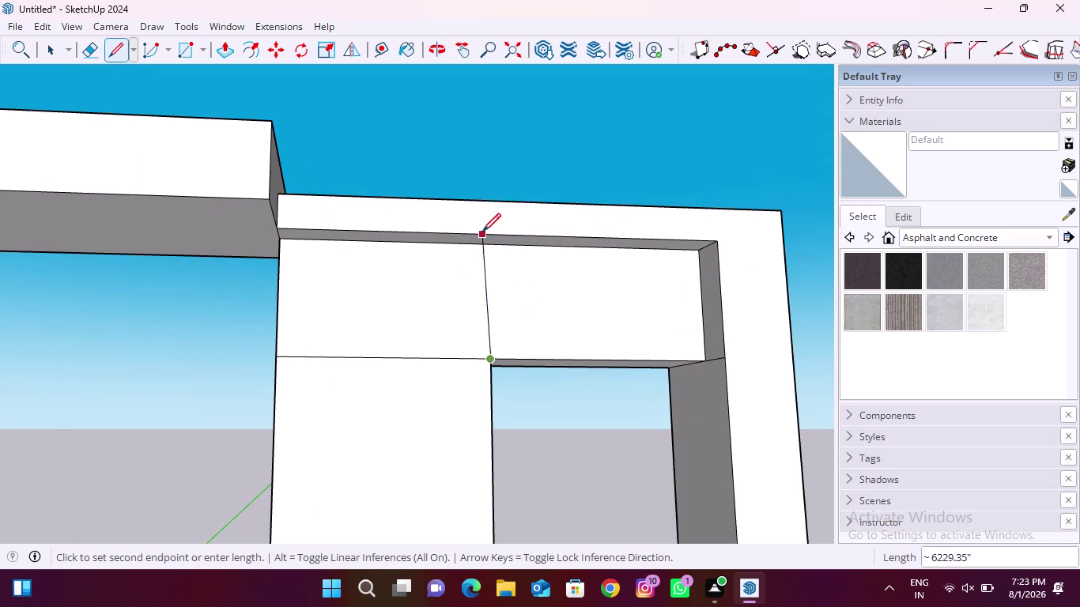
middle_drag(480, 225, 447, 532)
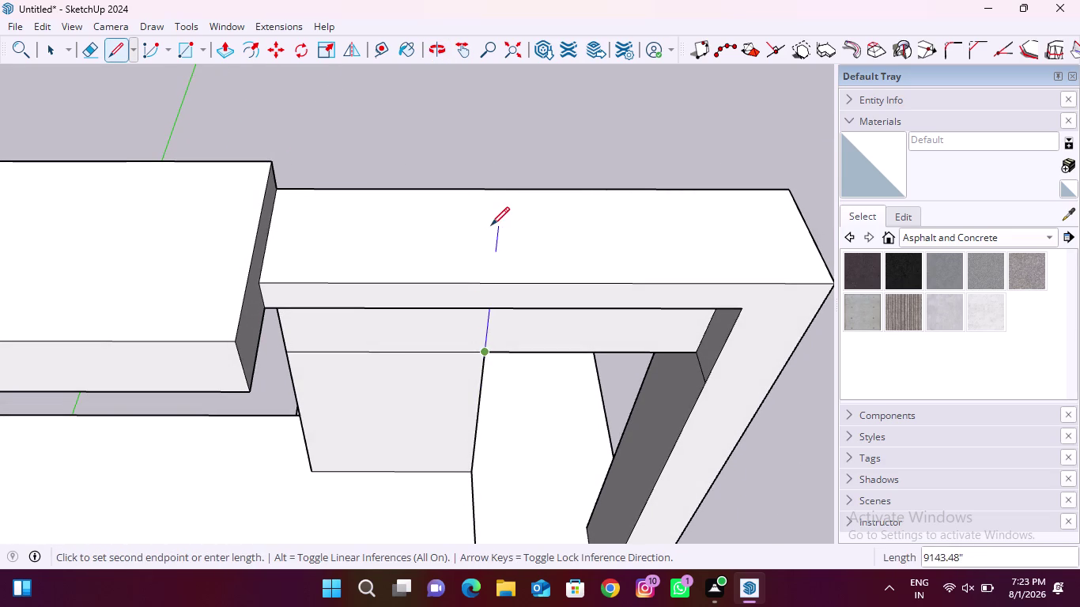
key(Up)
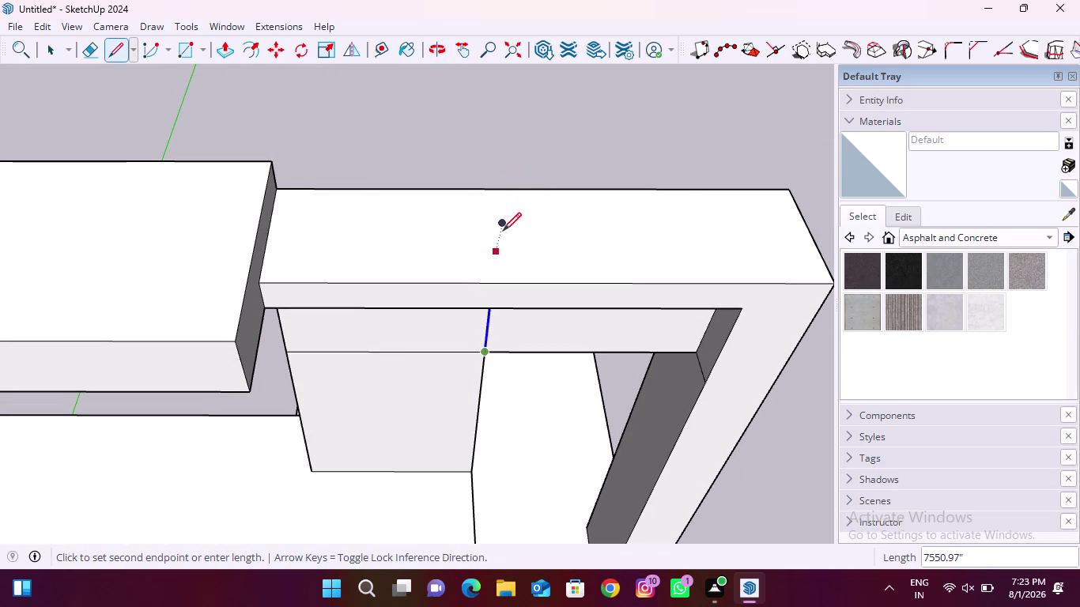
click(503, 239)
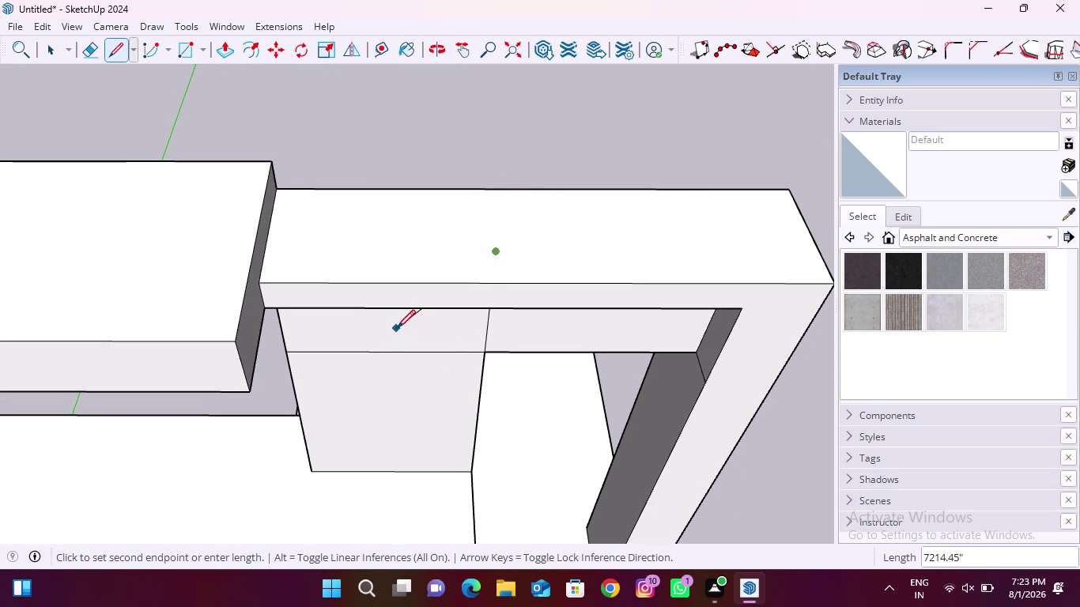
key(space)
click(97, 56)
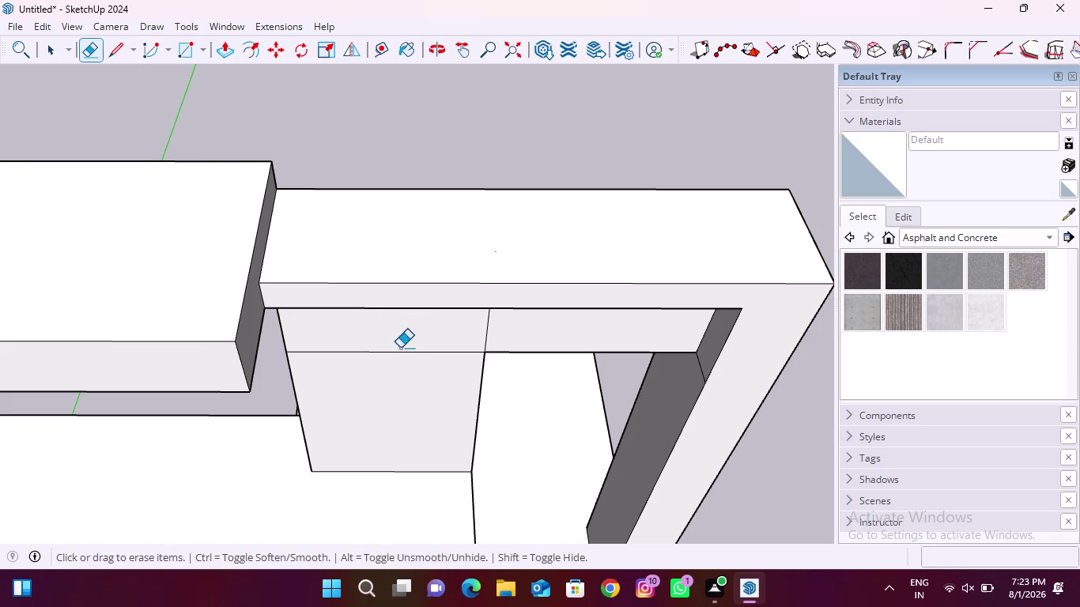
Erase the stray panel-top edges and the filler panel over the upper-right opening.
drag(402, 346, 400, 372)
middle_drag(374, 431, 433, 313)
scroll(up, 3)
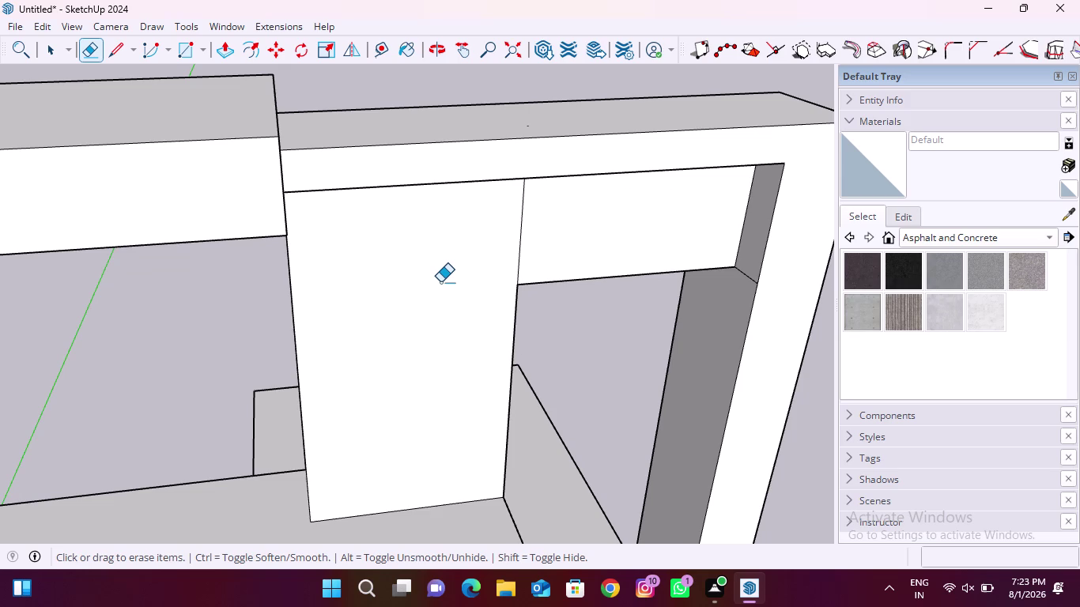
scroll(down, 3)
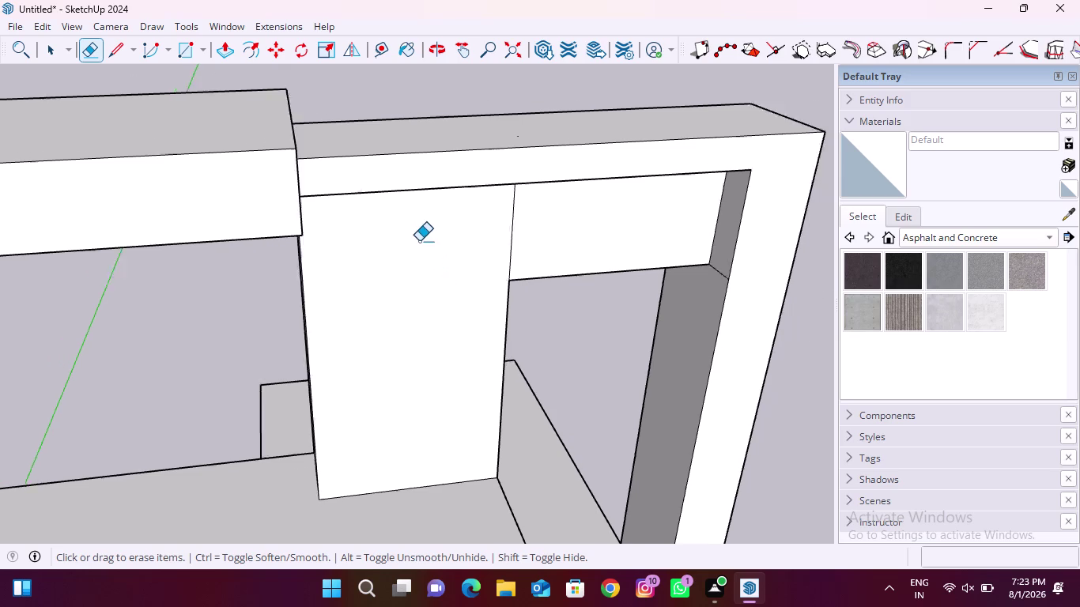
scroll(down, 3)
middle_drag(270, 455, 262, 340)
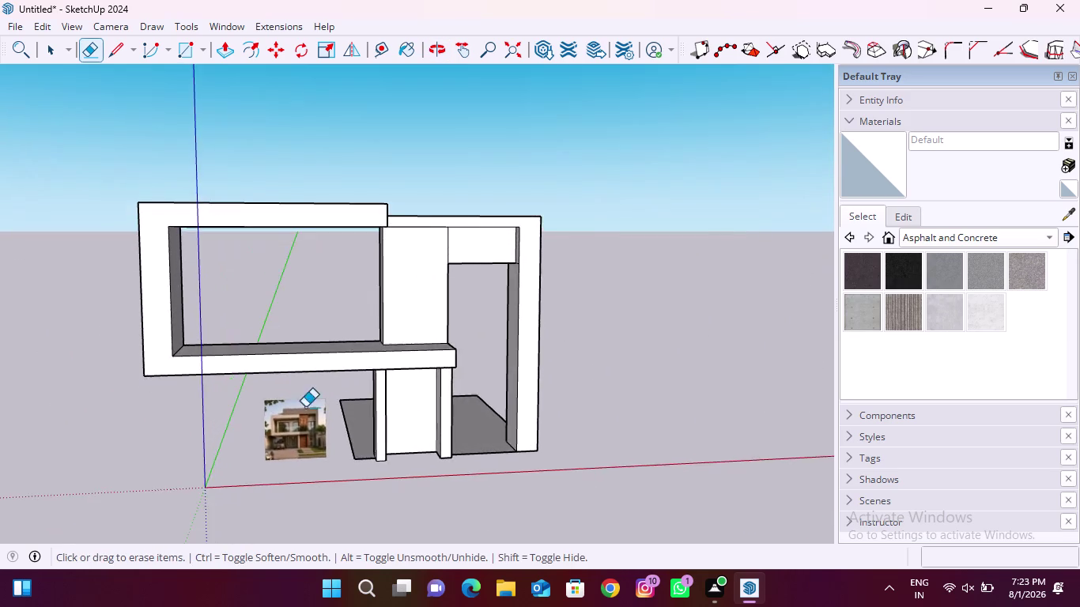
scroll(up, 3)
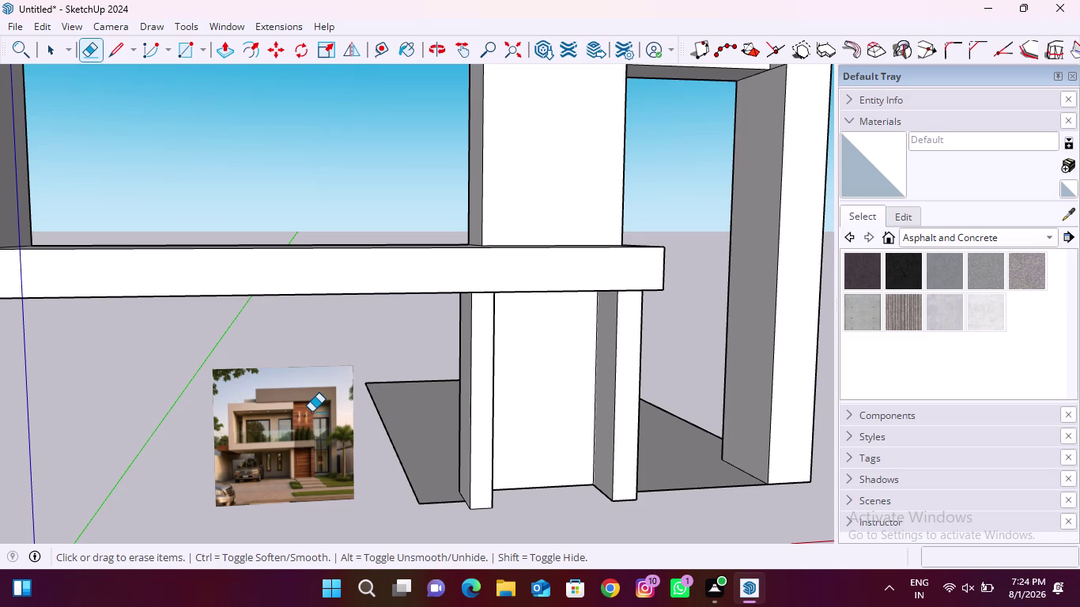
scroll(down, 3)
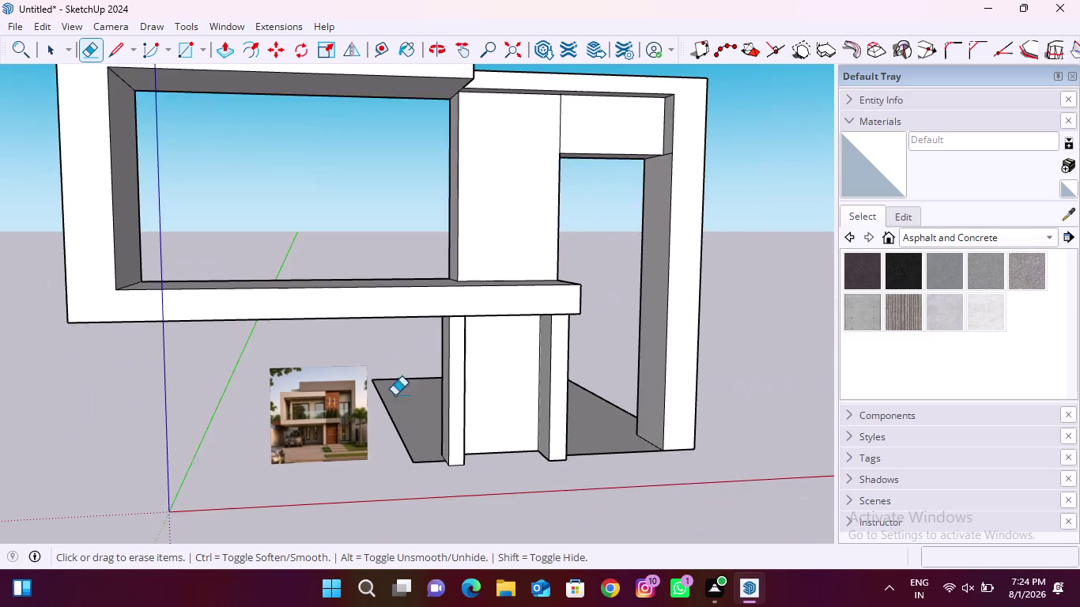
scroll(down, 3)
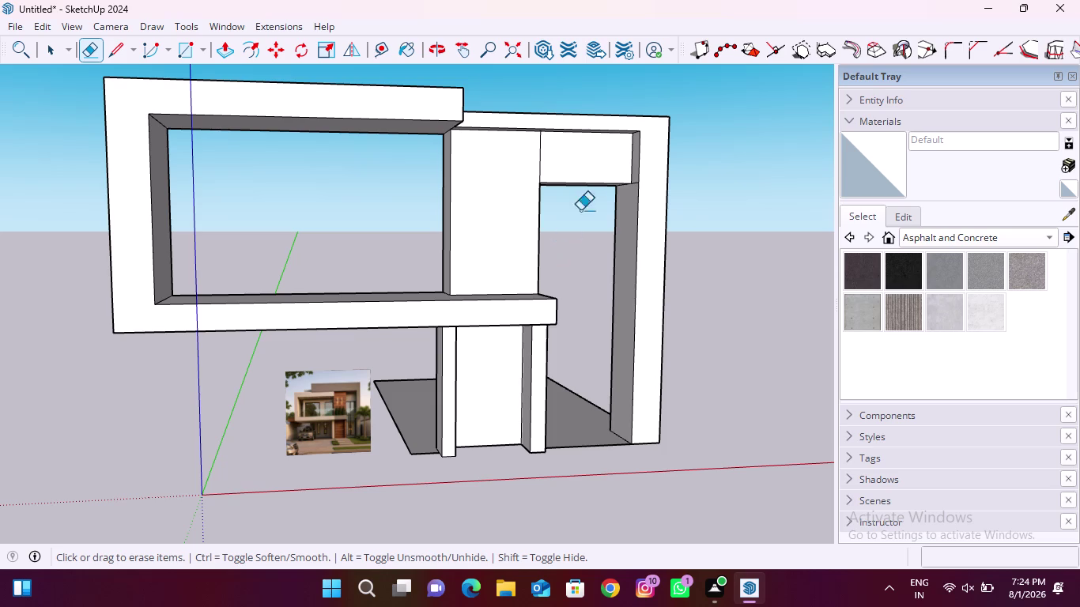
drag(577, 176, 575, 187)
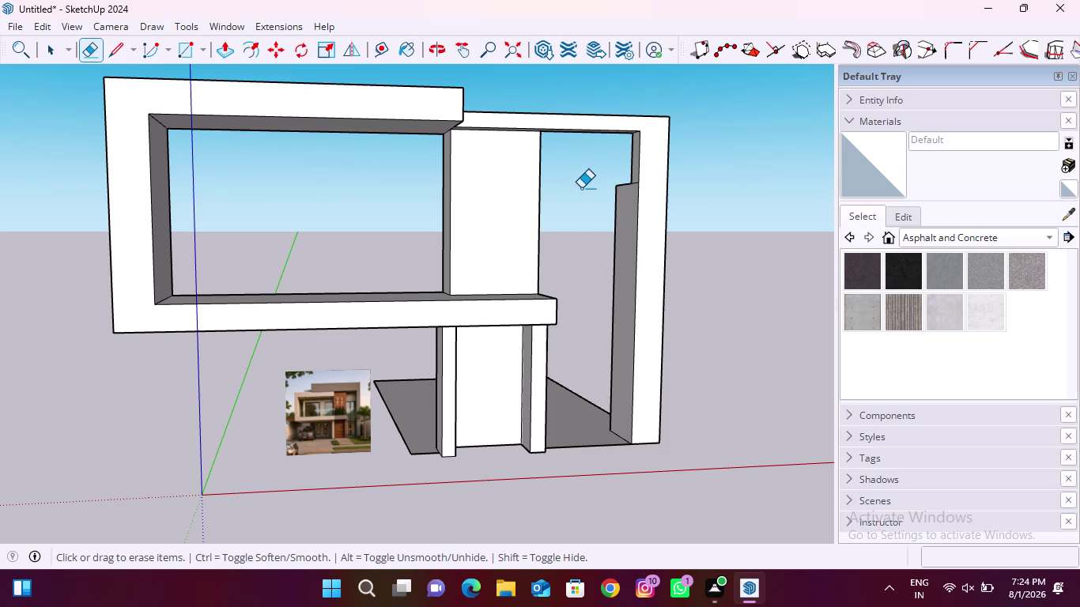